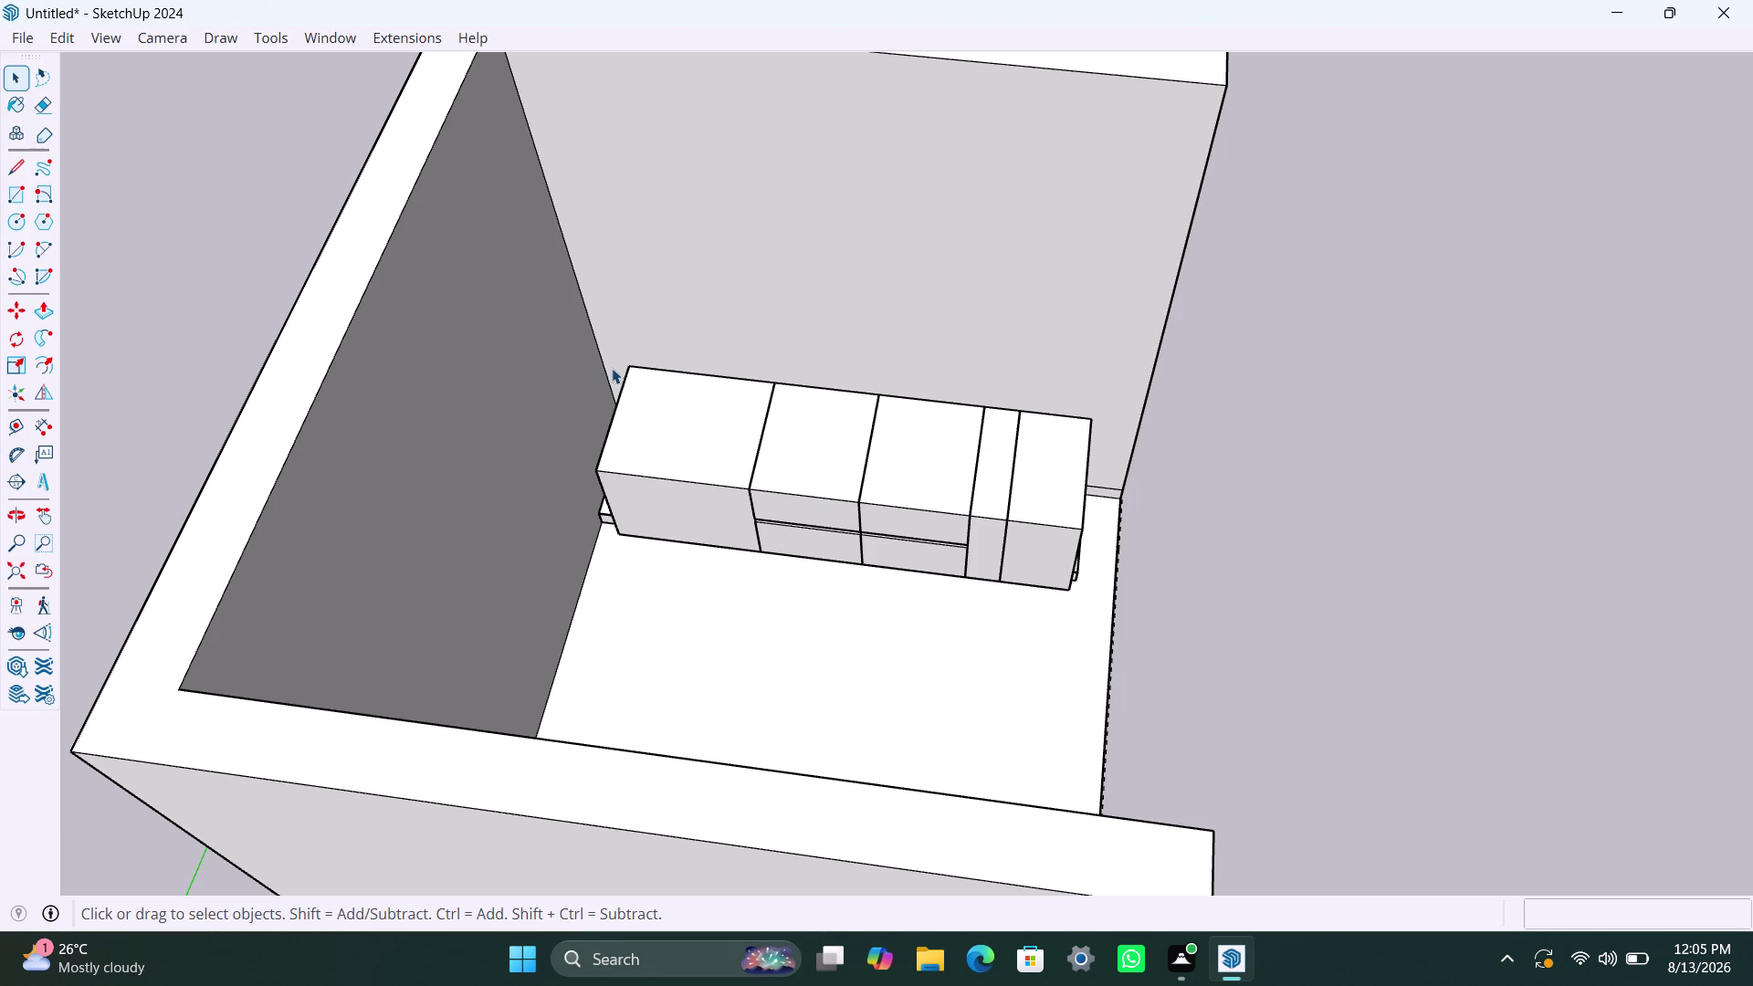
Start a rectangle at the cabinets' back-left corner, then cancel it.
key(r)
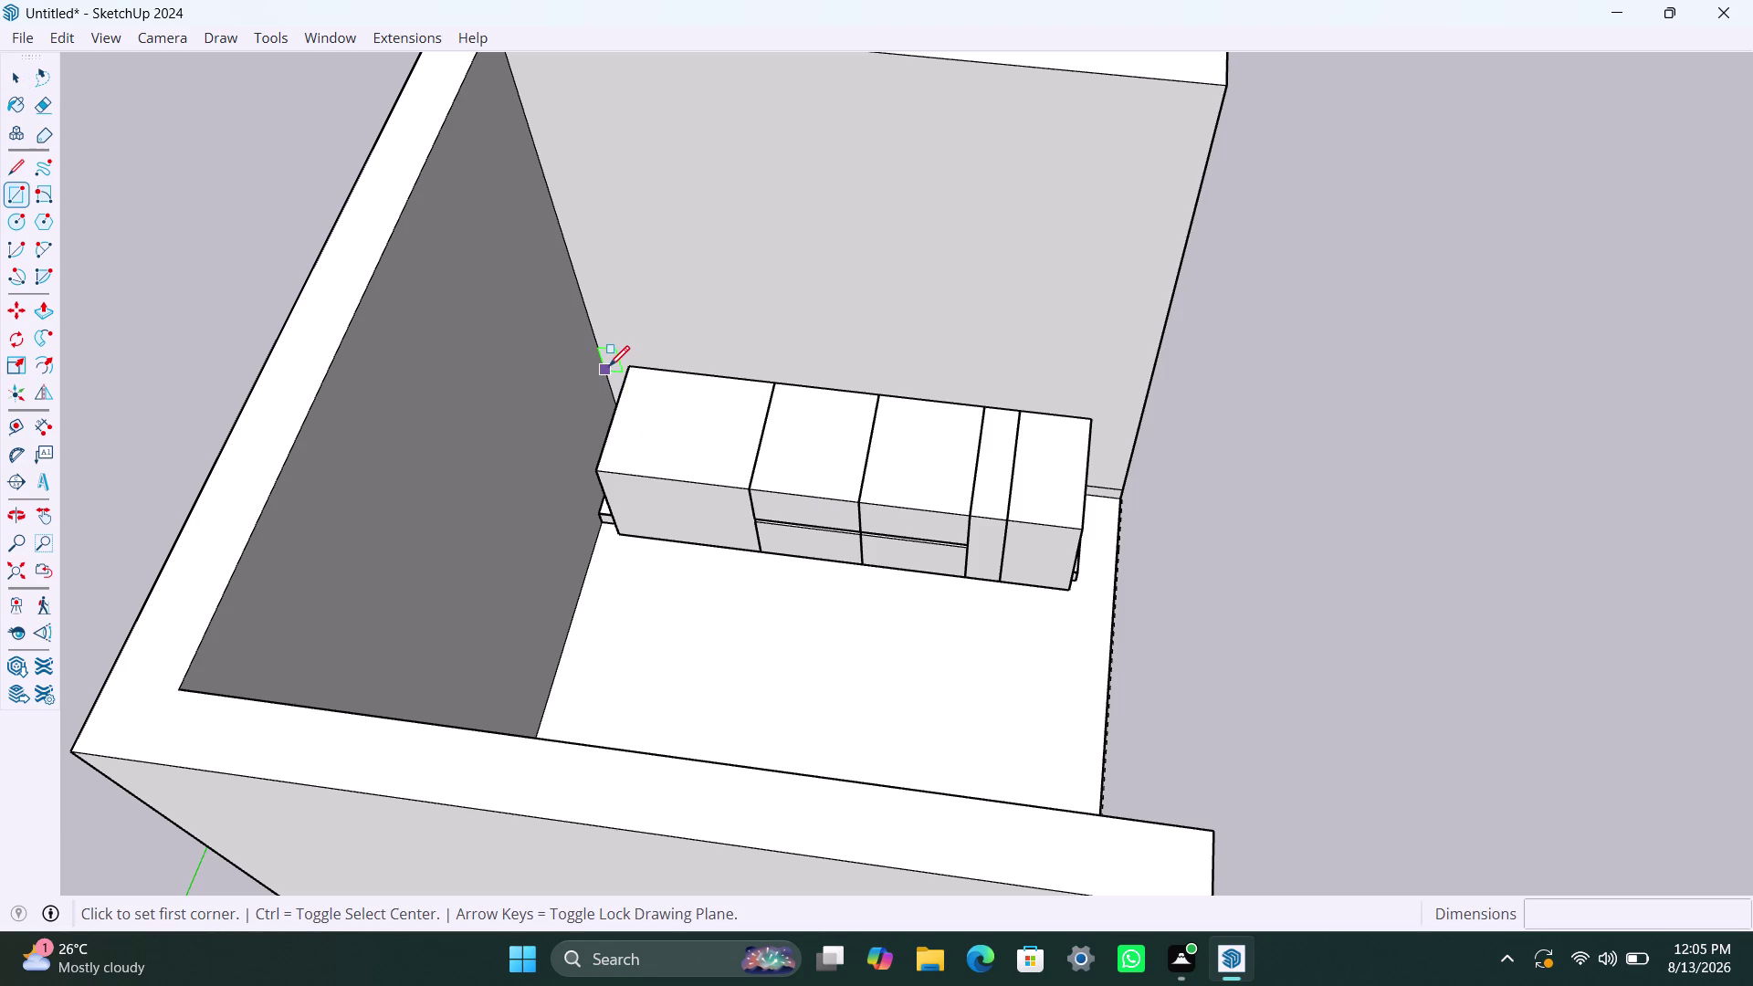
click(600, 366)
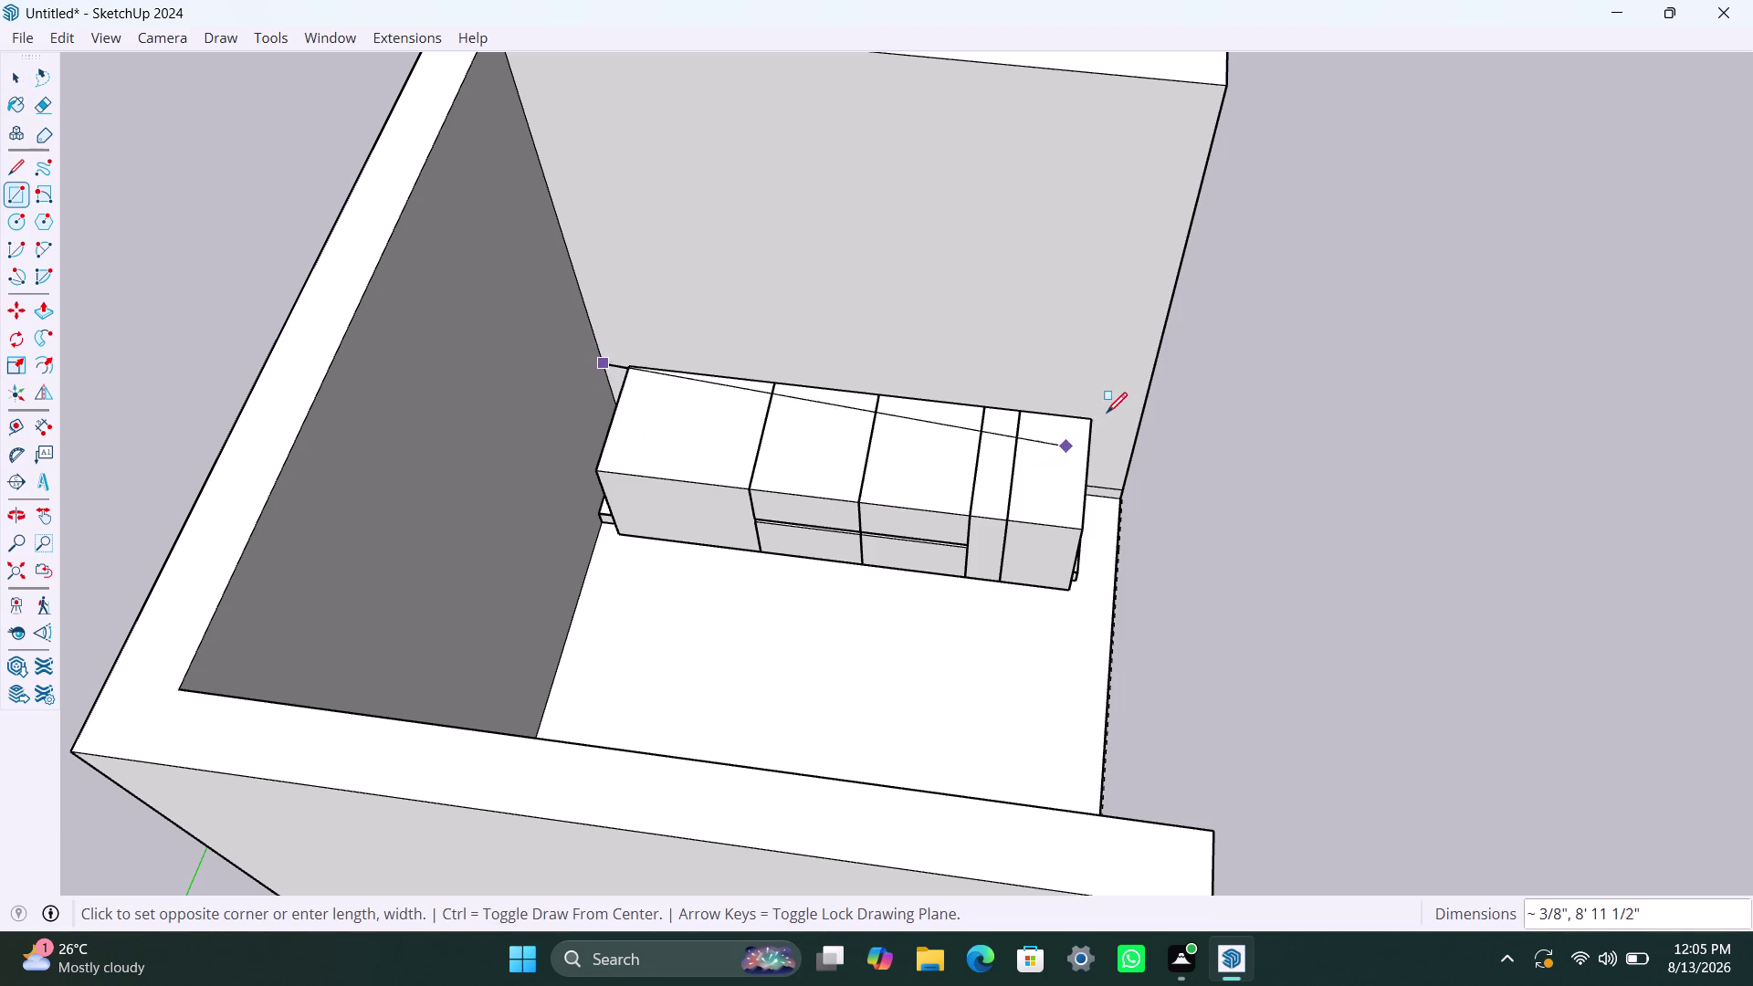
key(r)
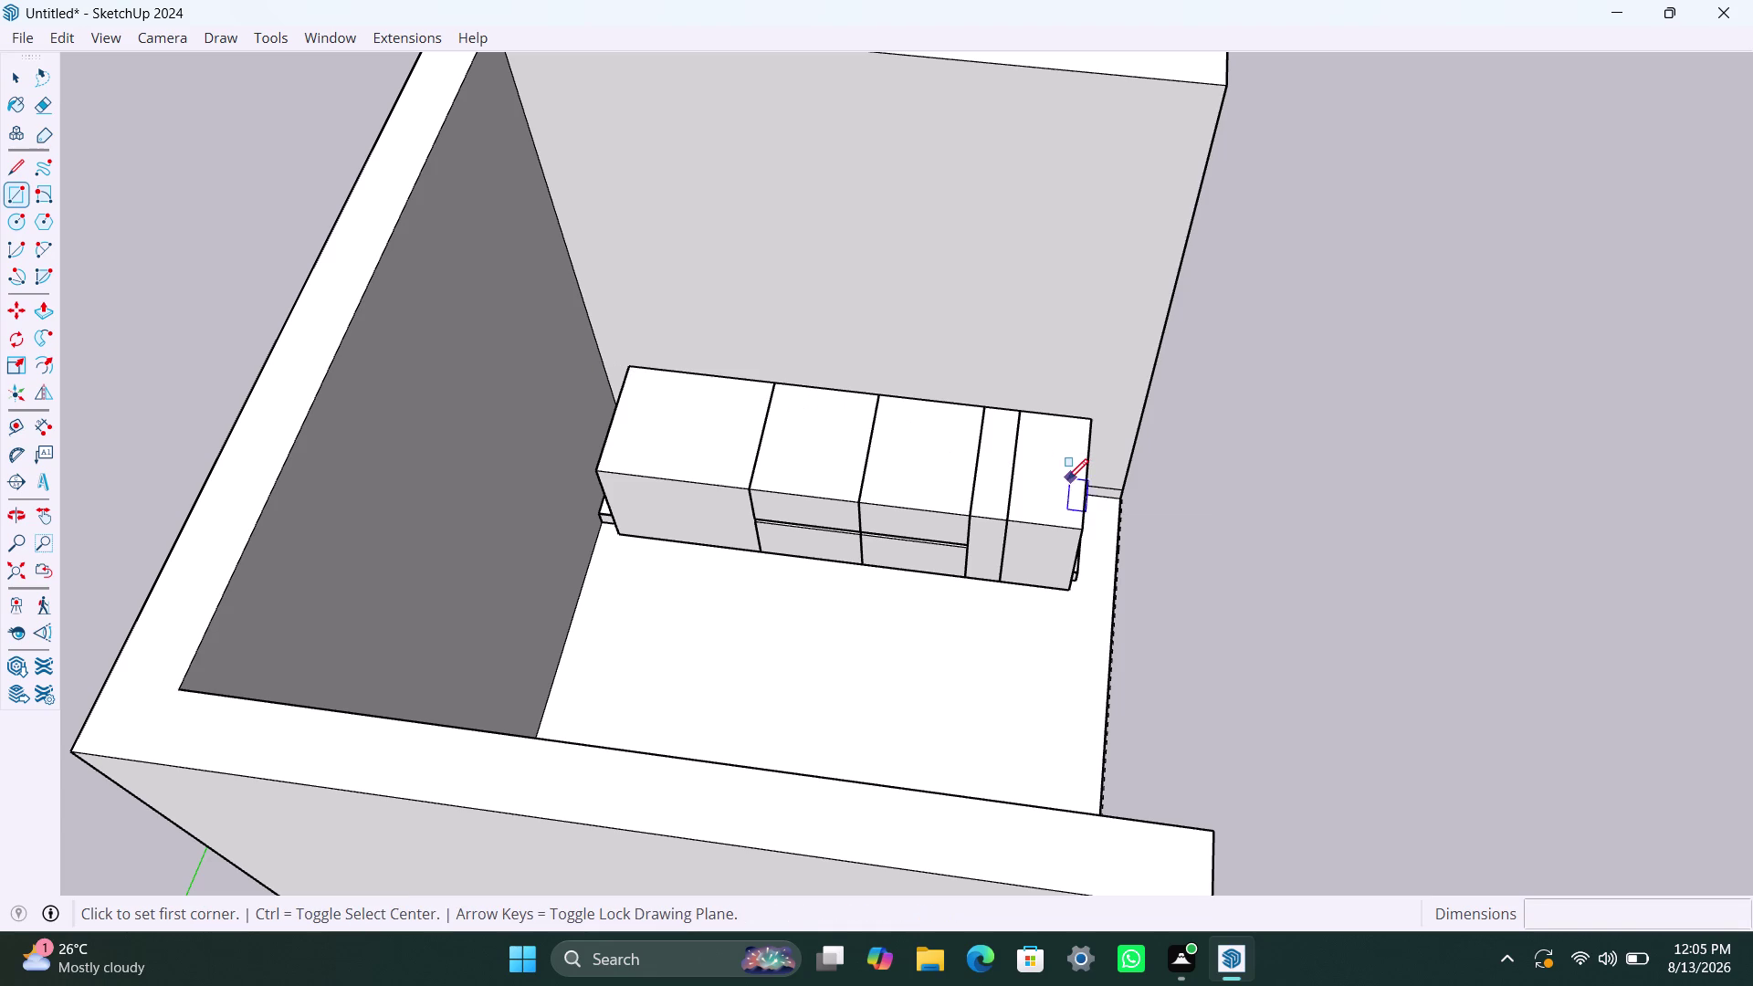
key(Down)
click(610, 370)
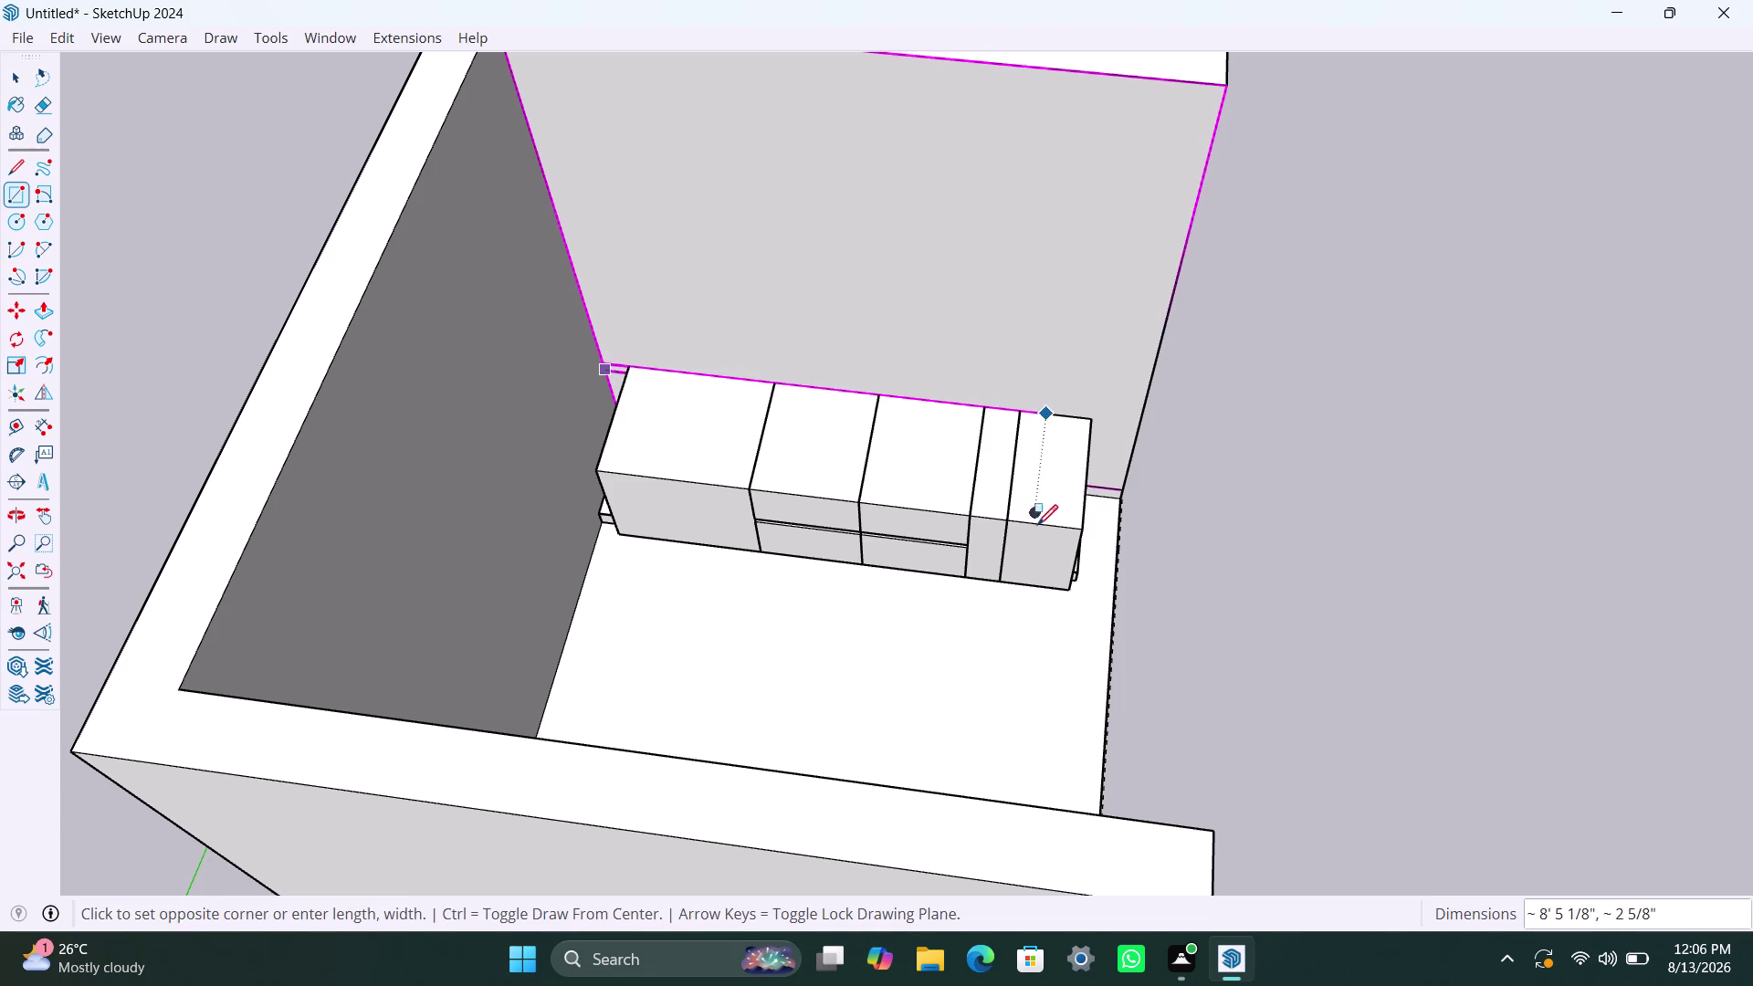
key(Down)
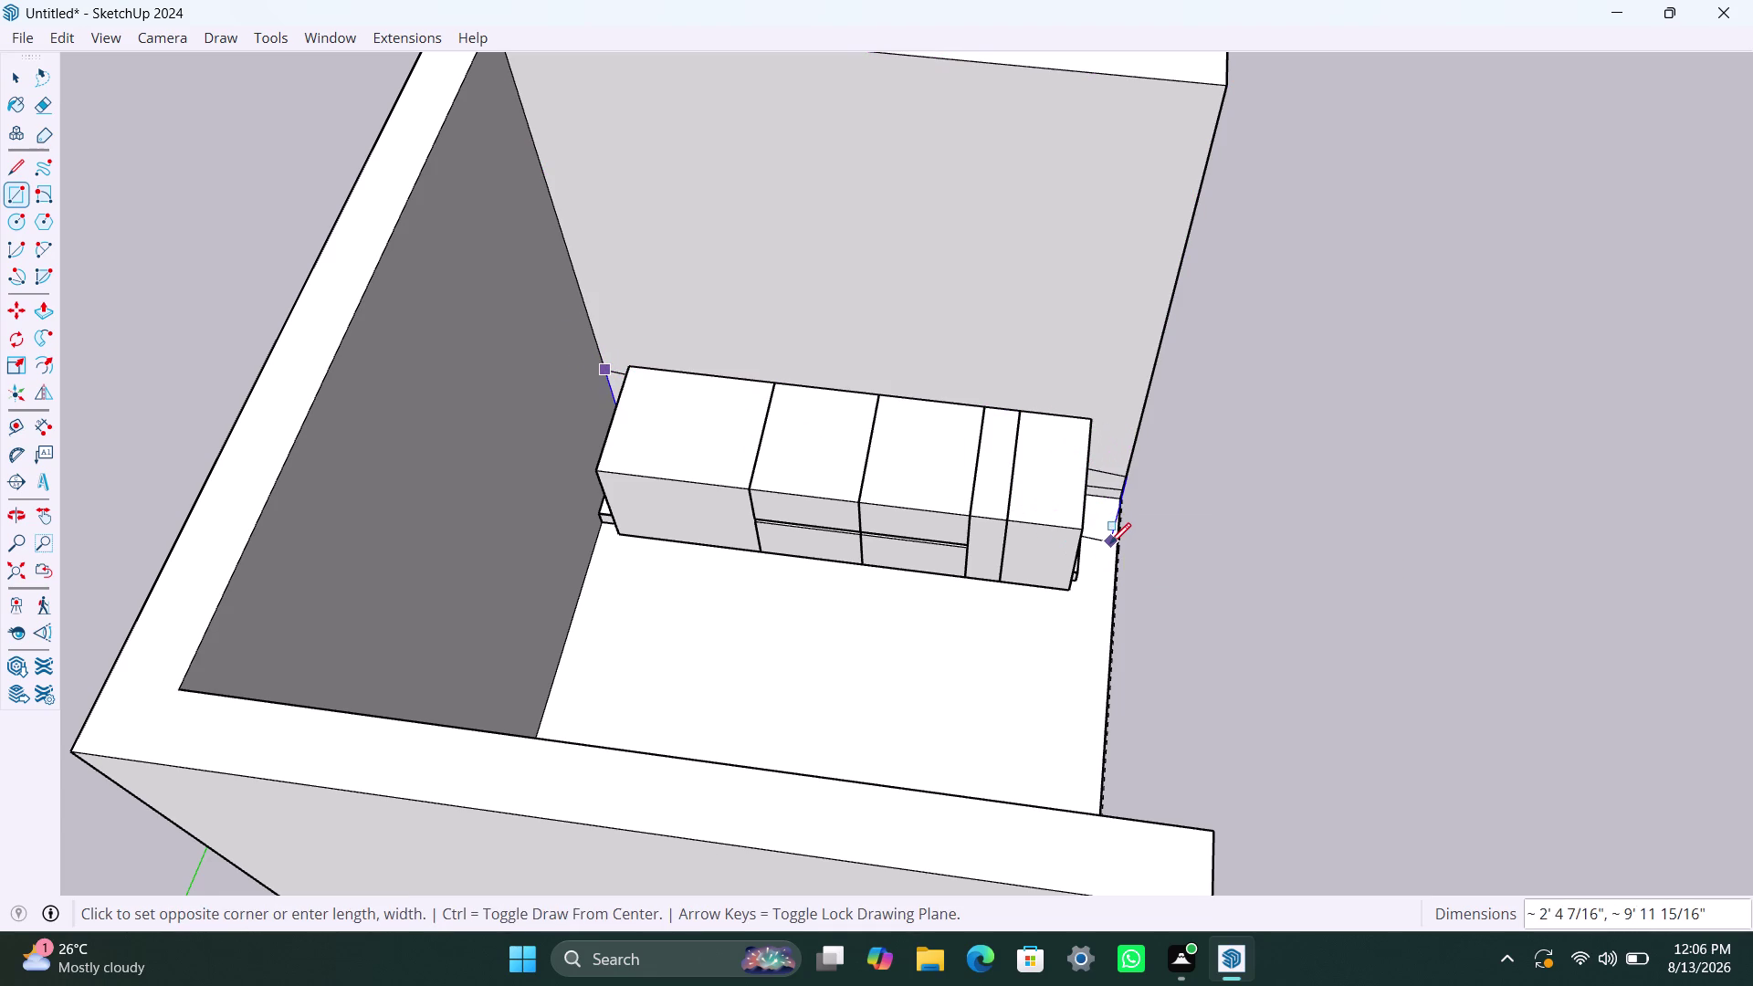
key(Down)
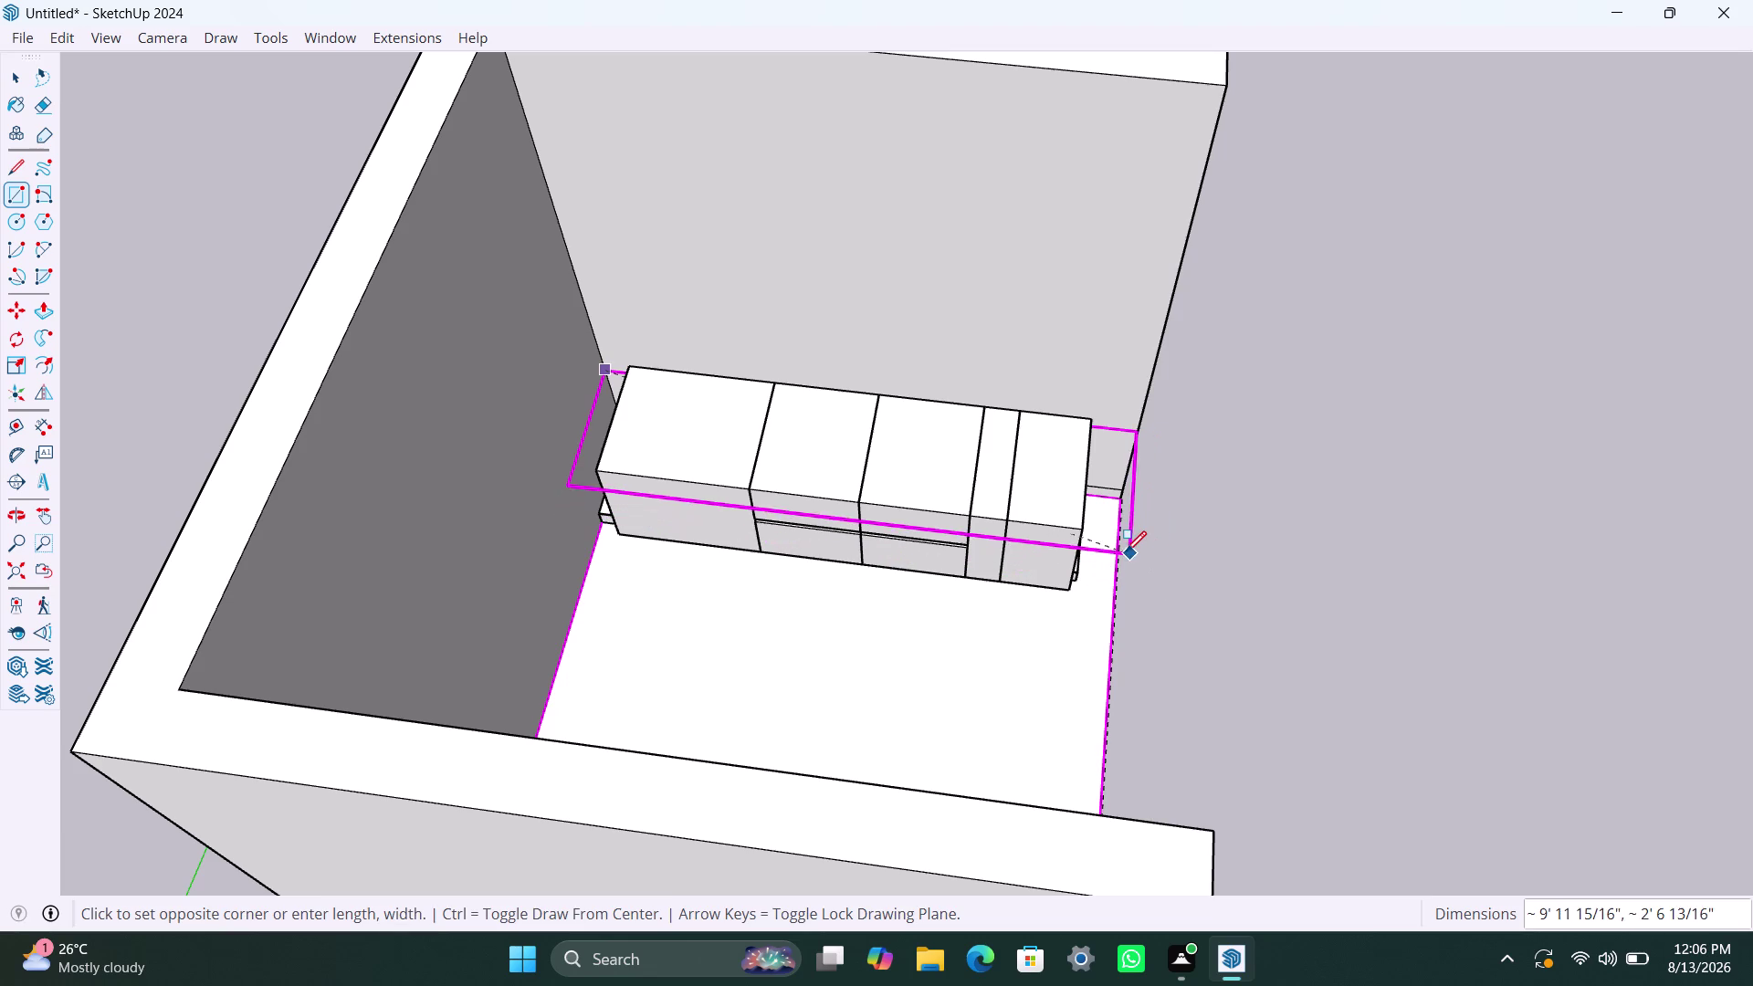
key(Escape)
Zoom in and retry the rectangle near the wall corner, cancelling the misaligned start.
scroll(up, 3)
scroll(up, 3)
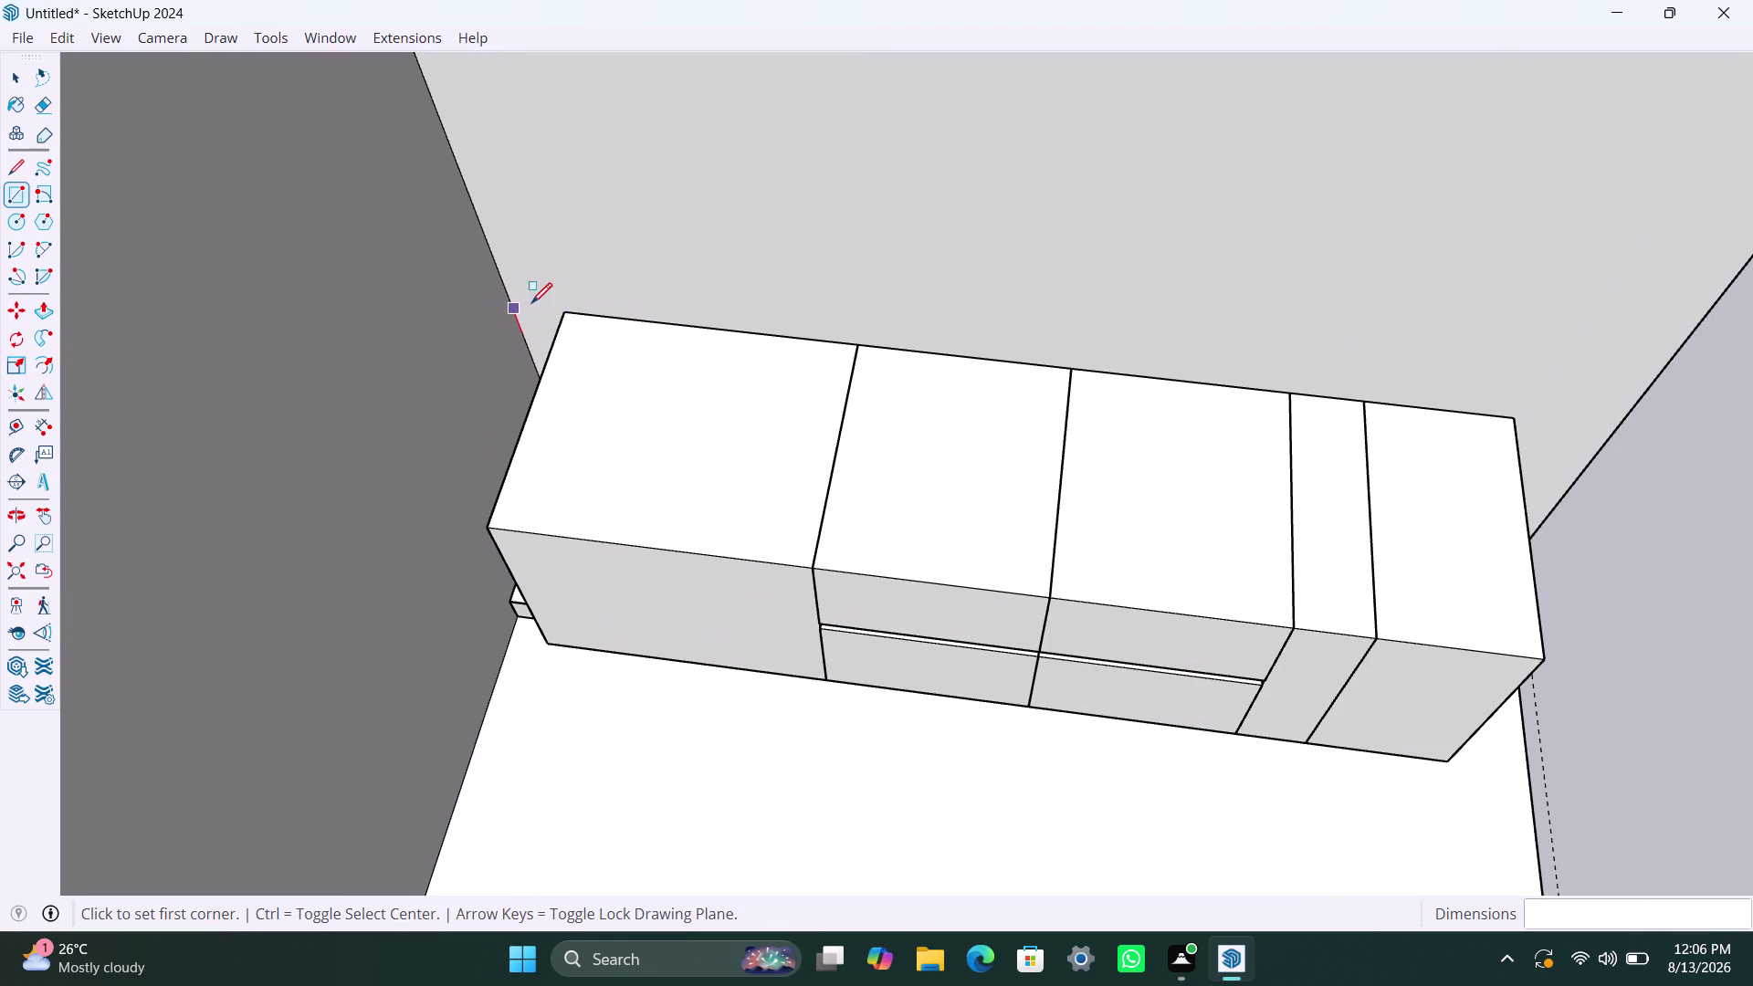
click(509, 302)
key(Down)
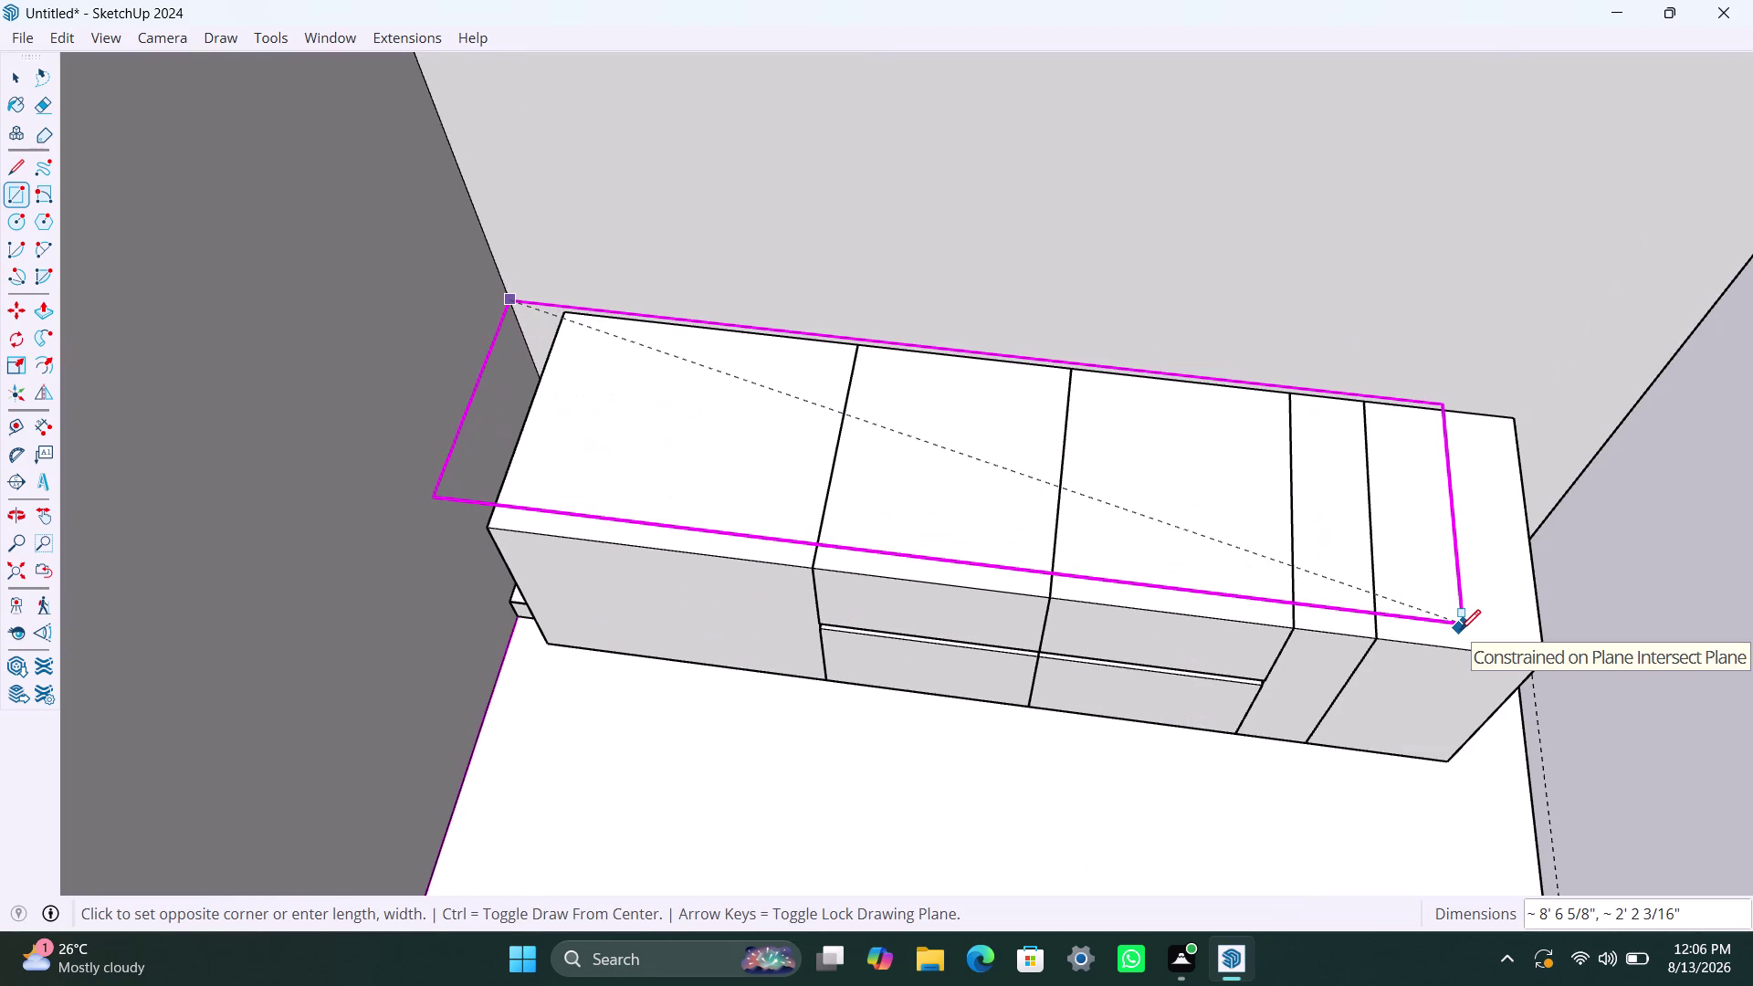
key(Escape)
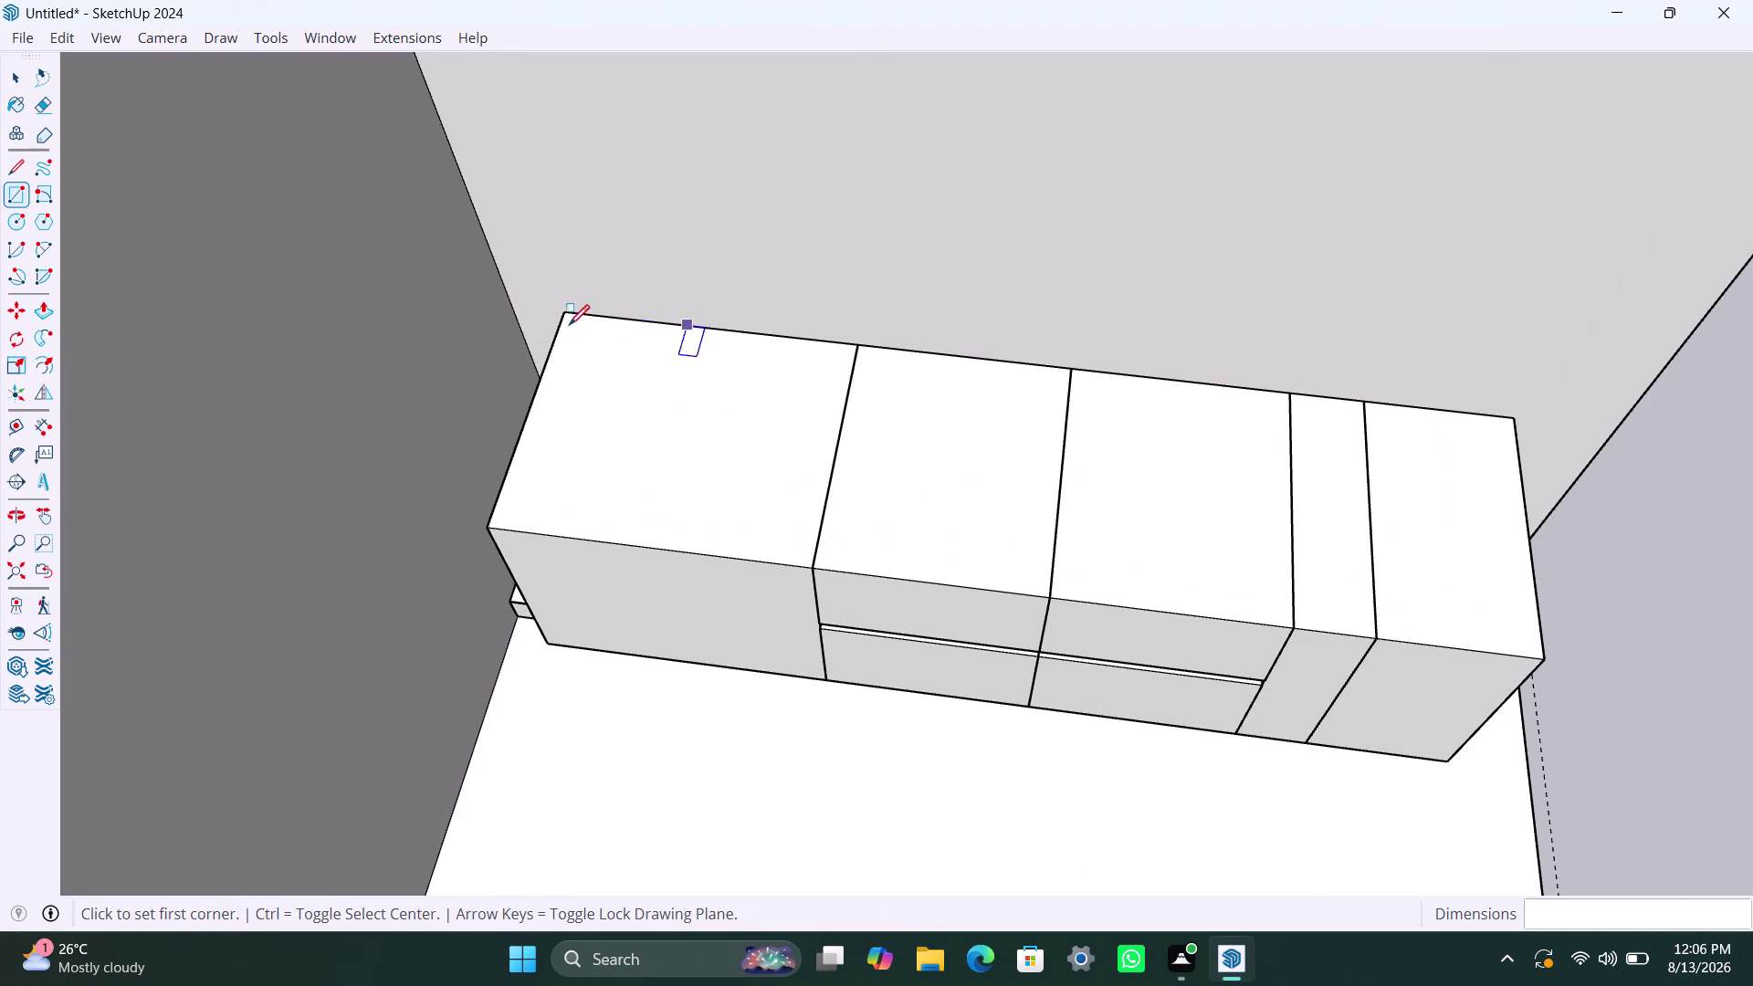
Draw the top rectangle from the back-left to the front-right corner and select the face.
click(568, 314)
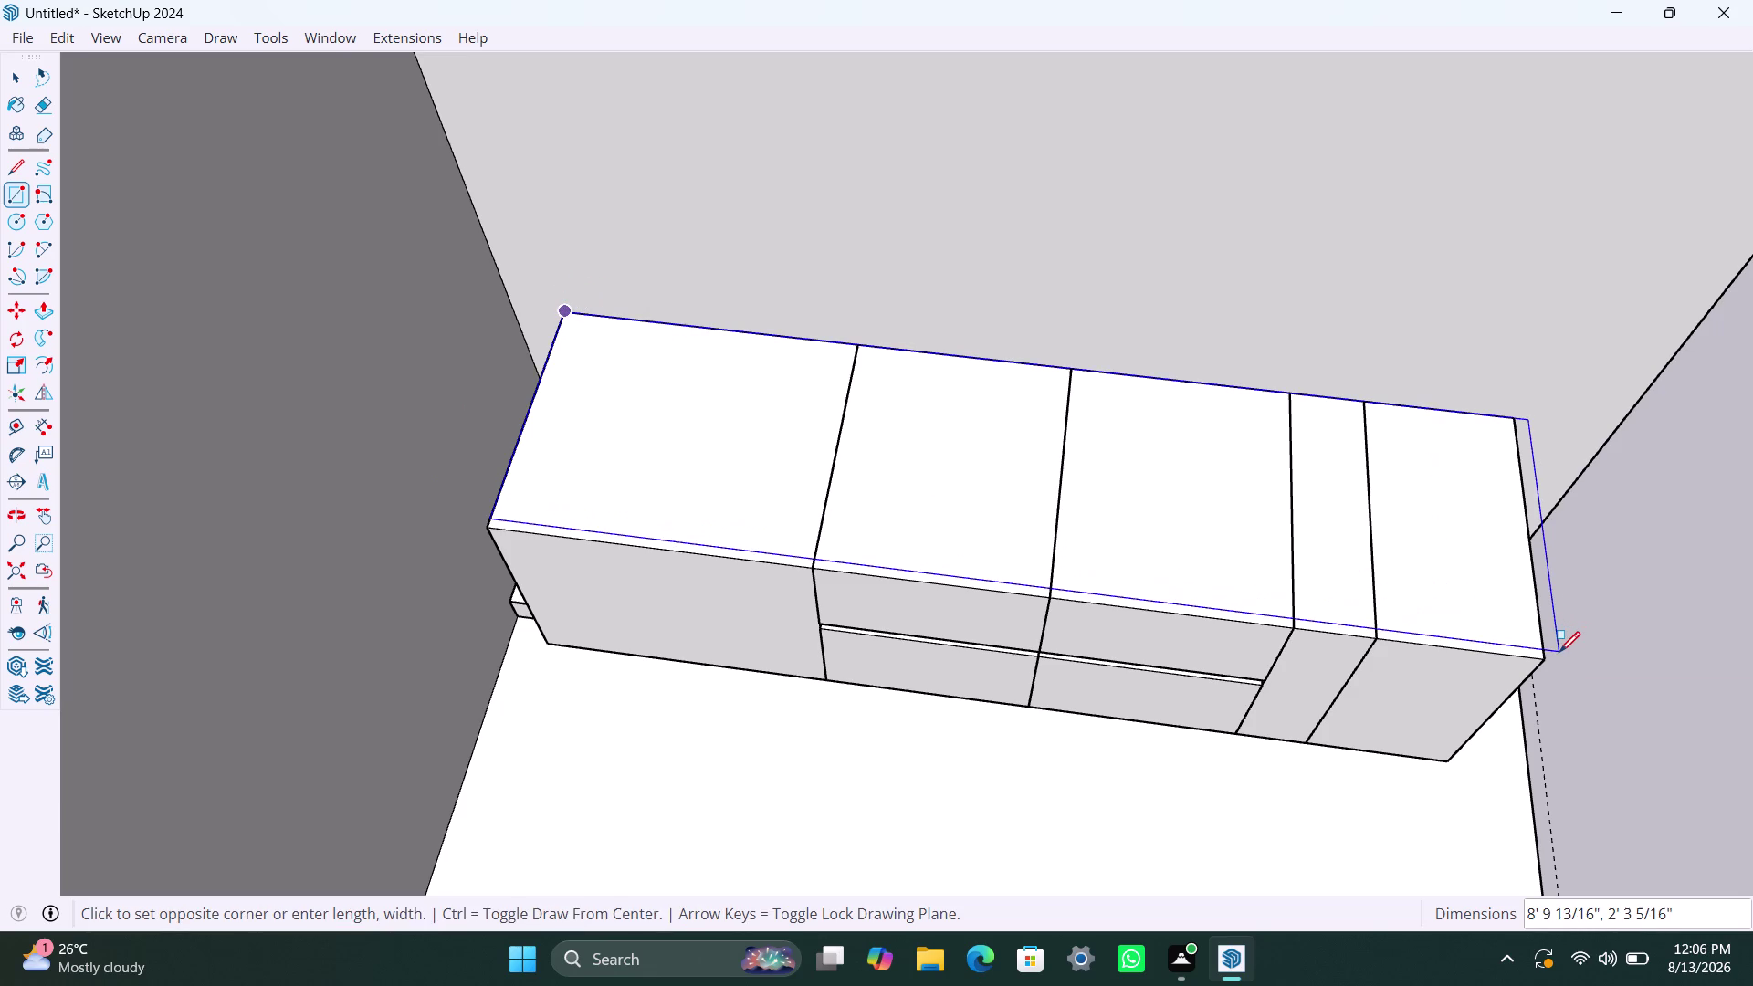
key(Down)
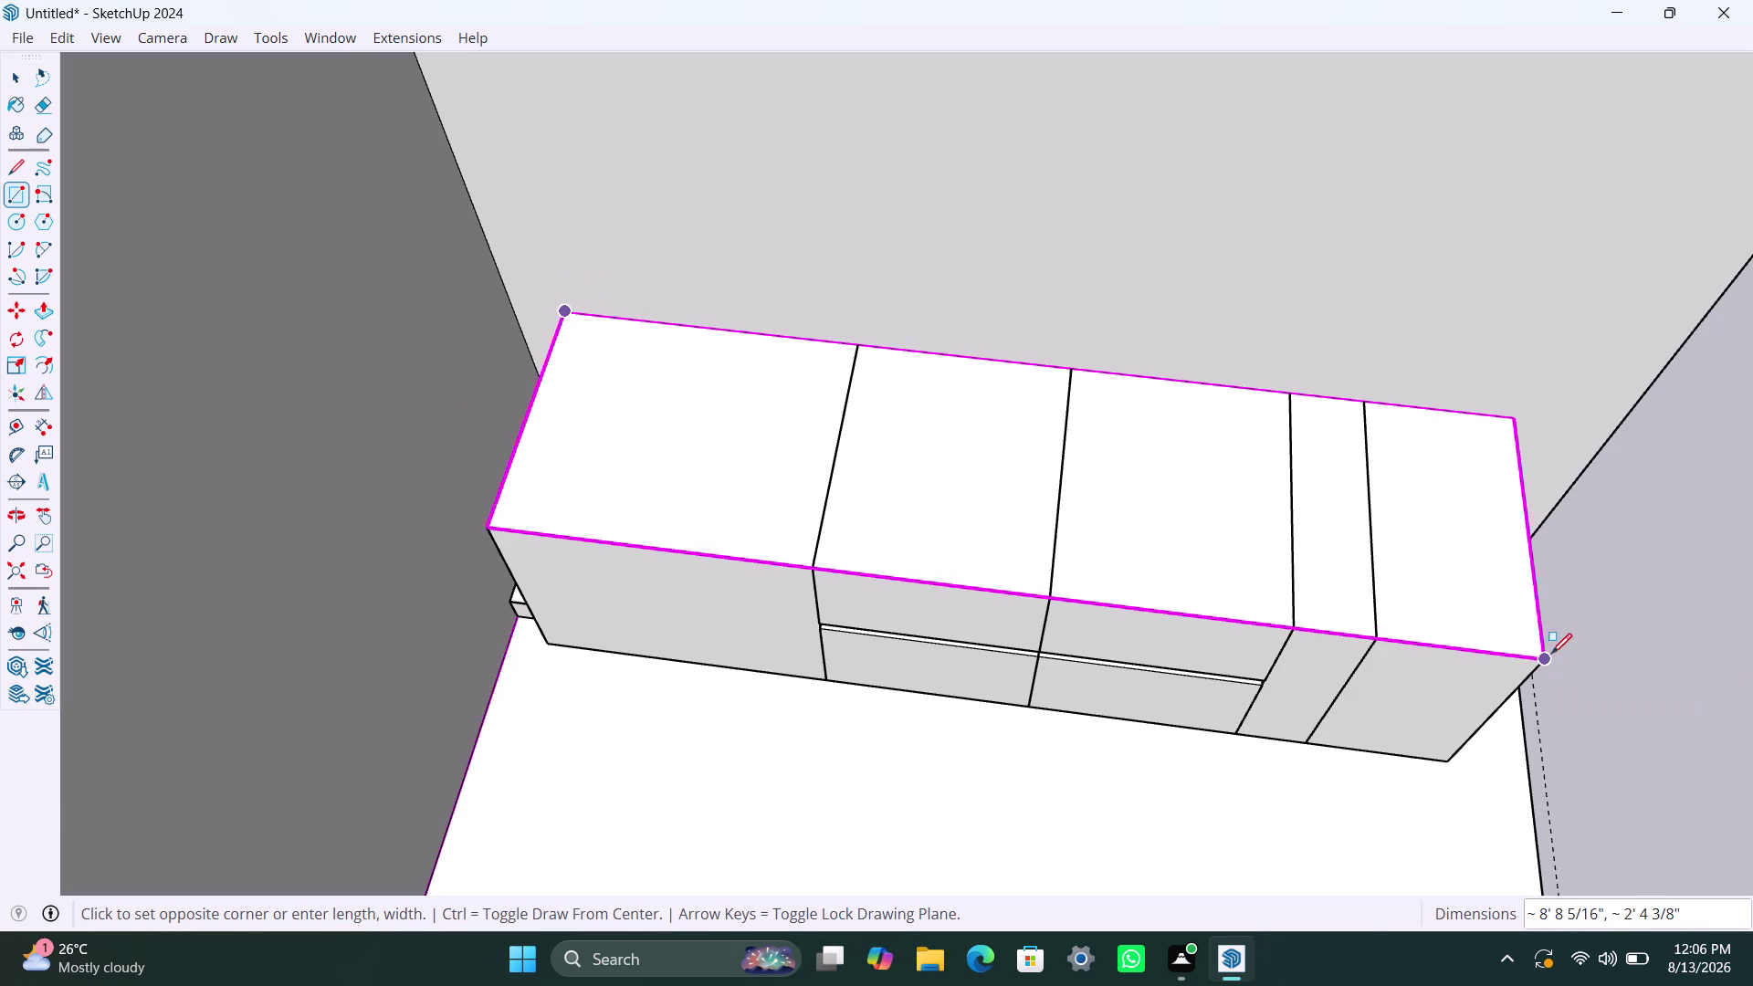
click(1578, 644)
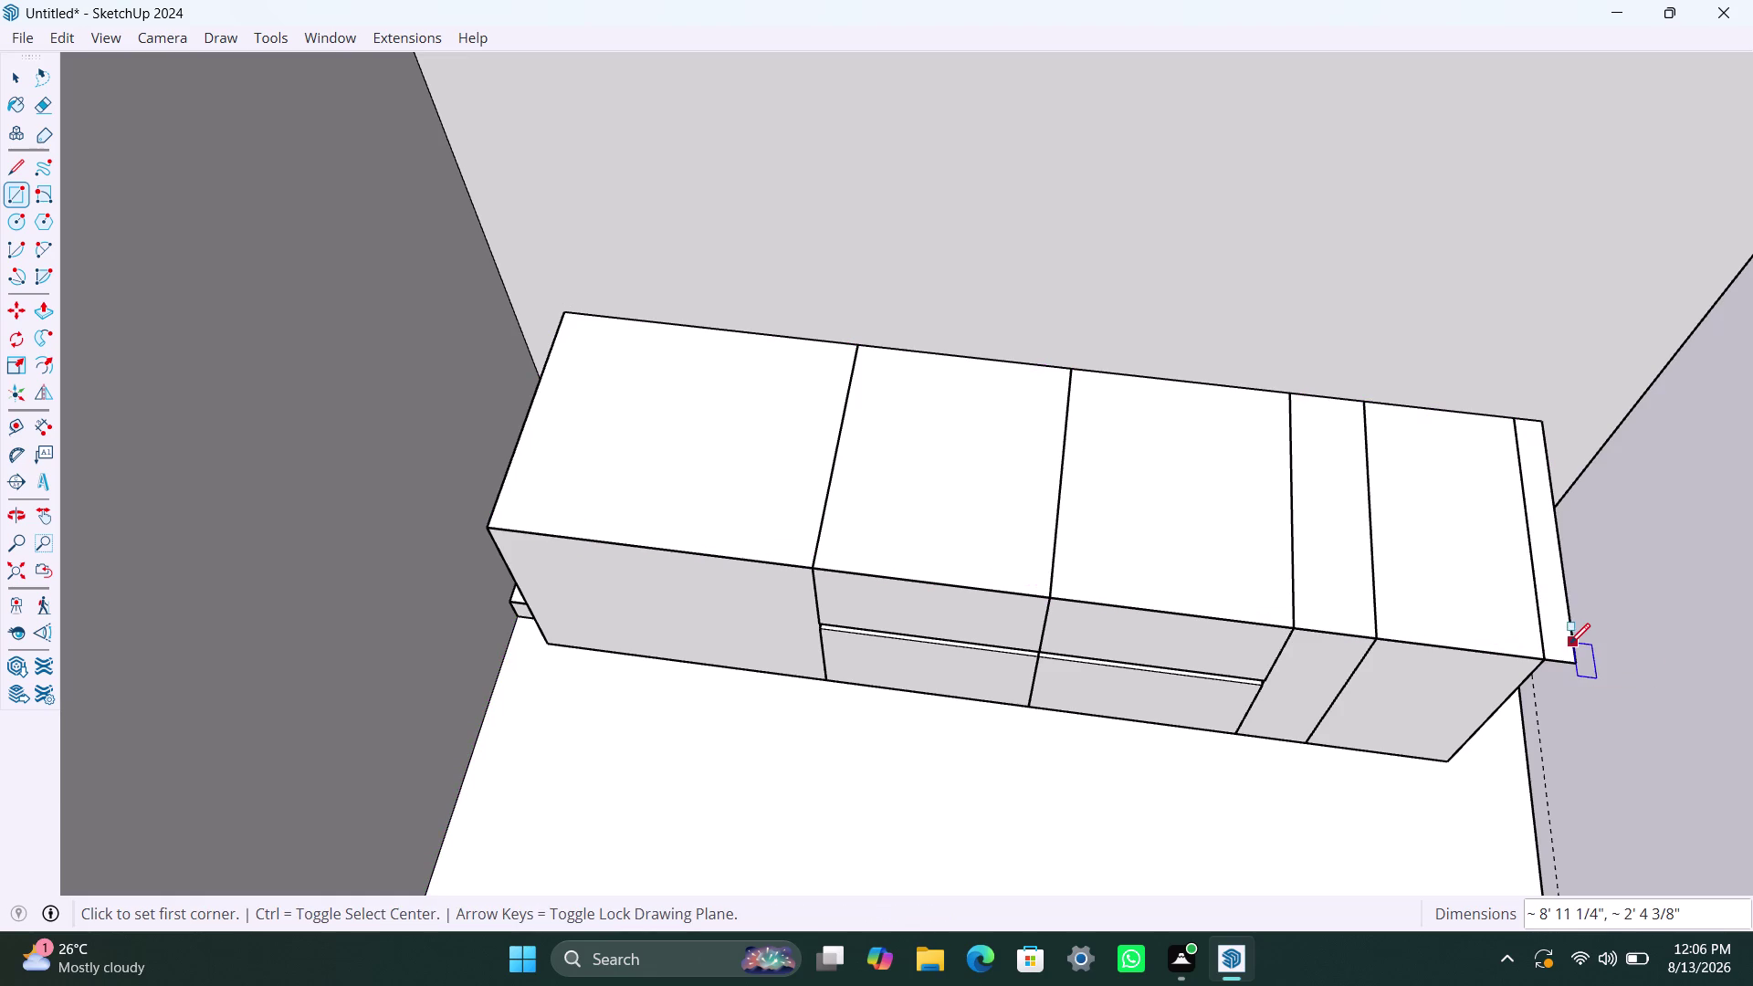
key(space)
click(1099, 497)
click(1099, 497)
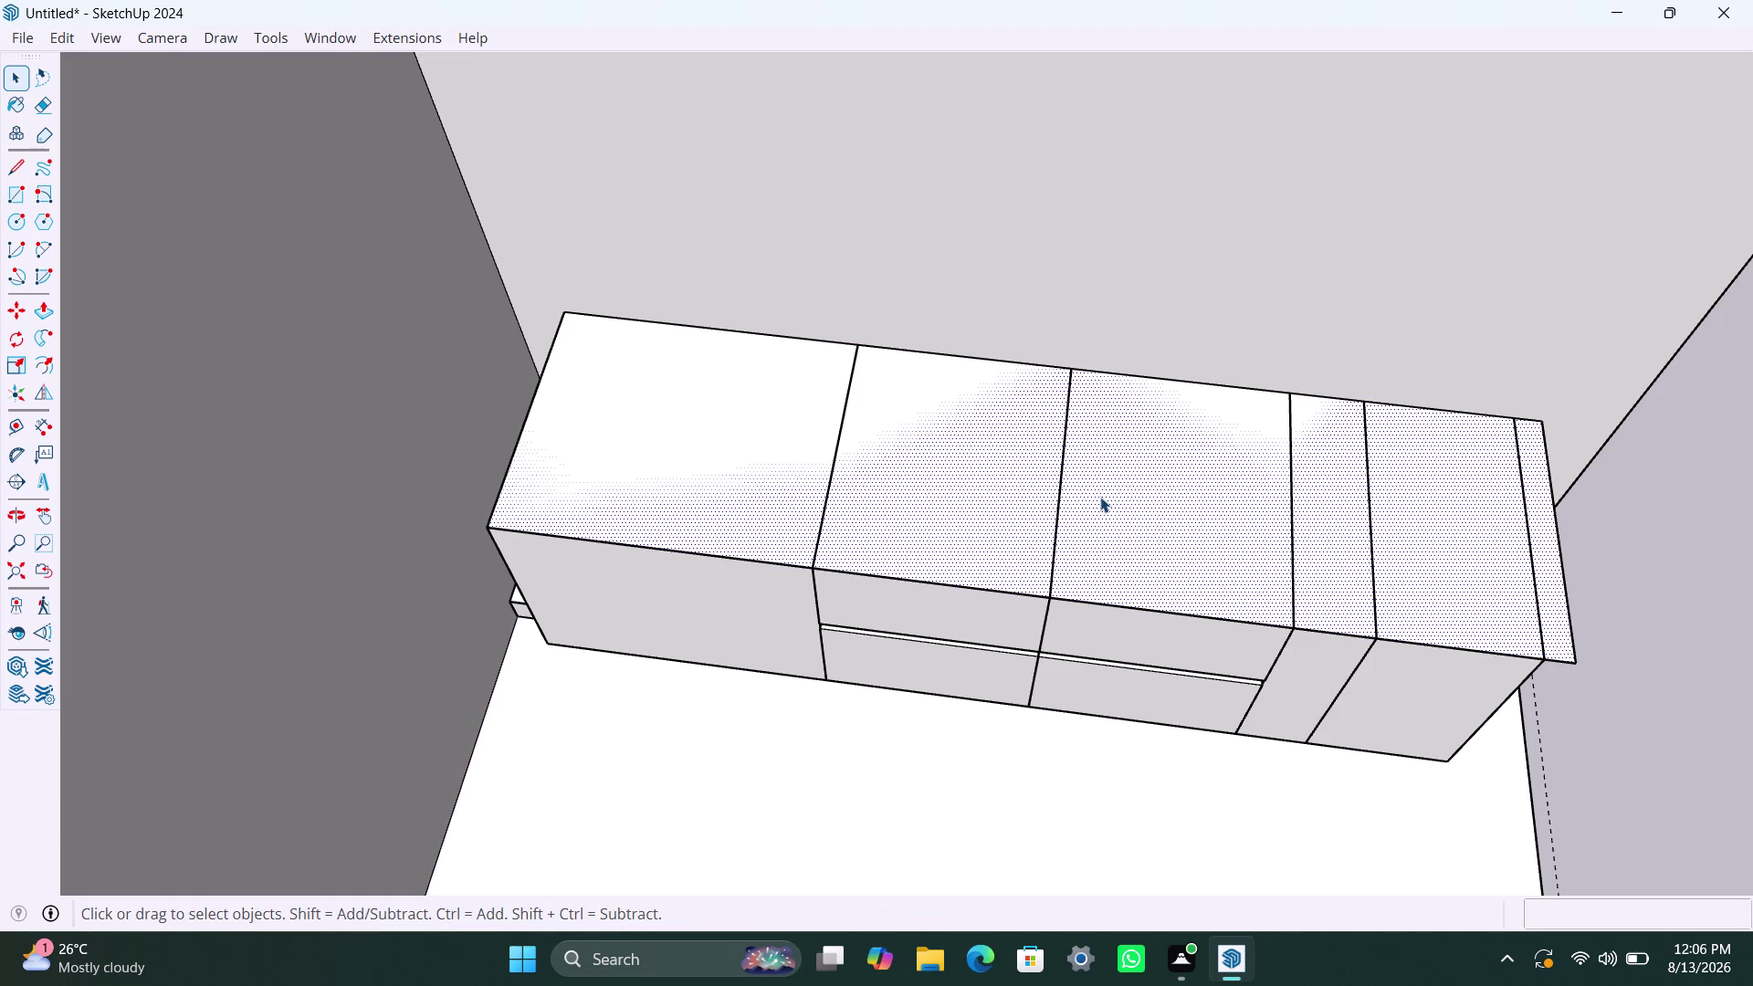
Group the top face with its edges, then open the group to edit it.
triple_click(1102, 497)
click(1105, 497)
right_click(1105, 496)
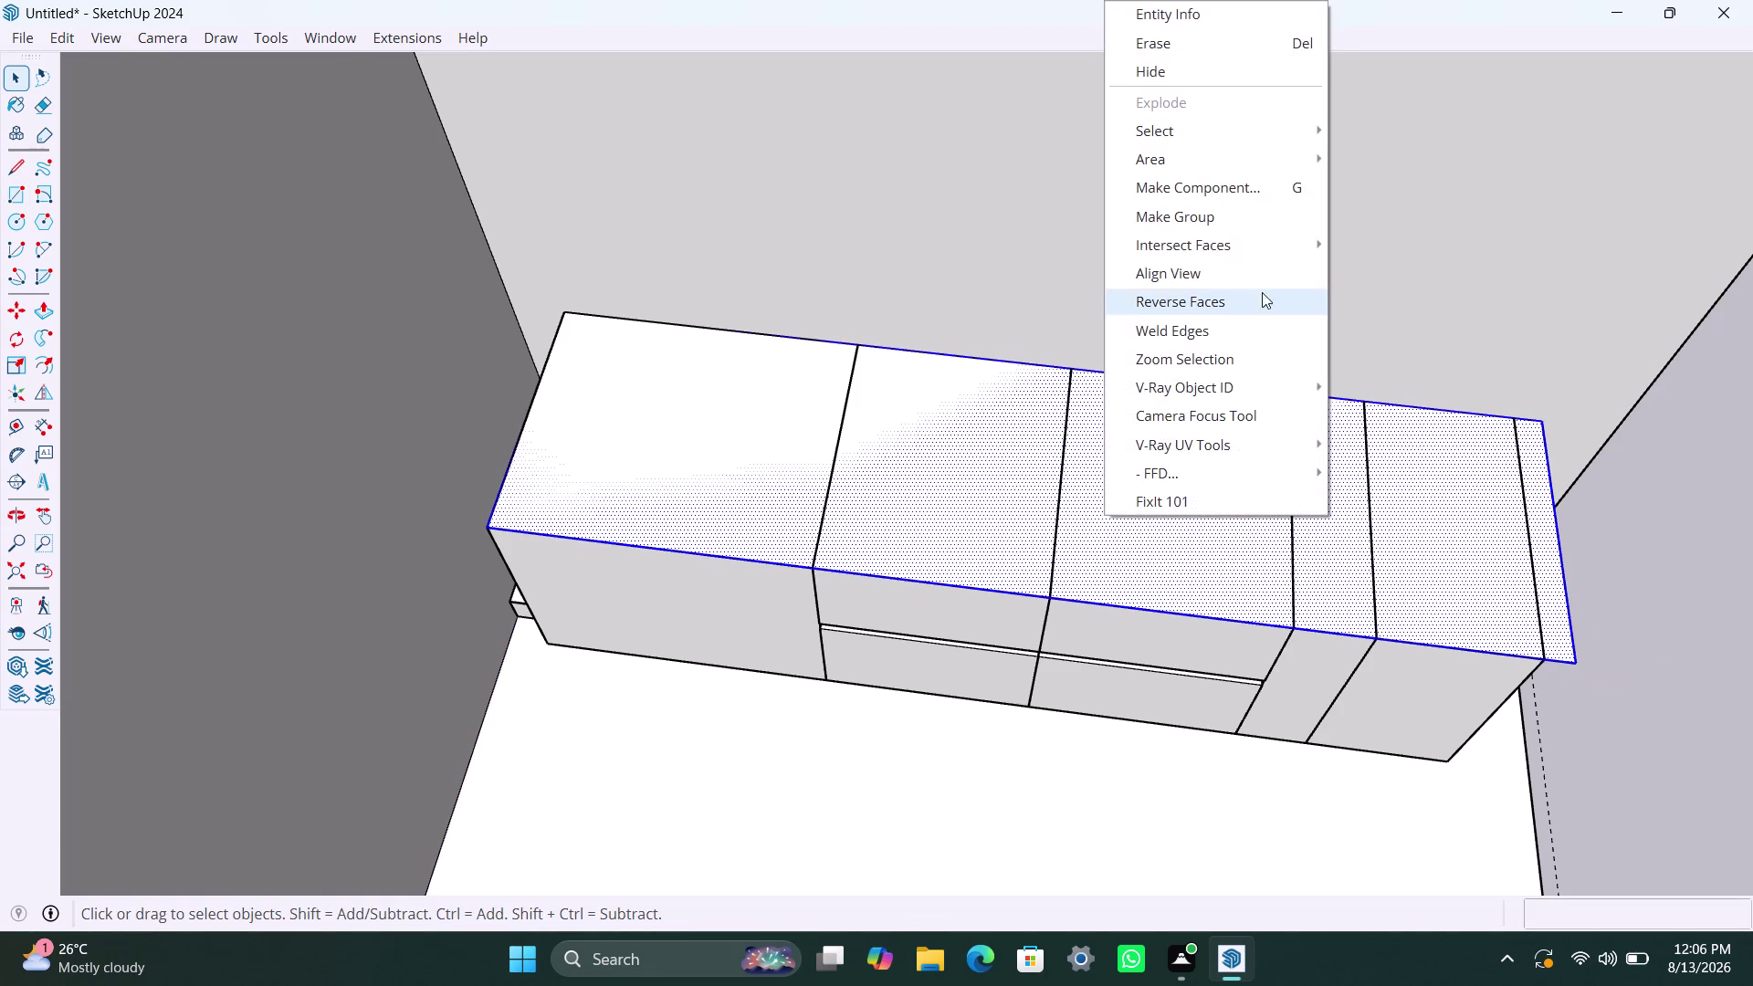
click(1253, 225)
double_click(1202, 470)
click(1202, 470)
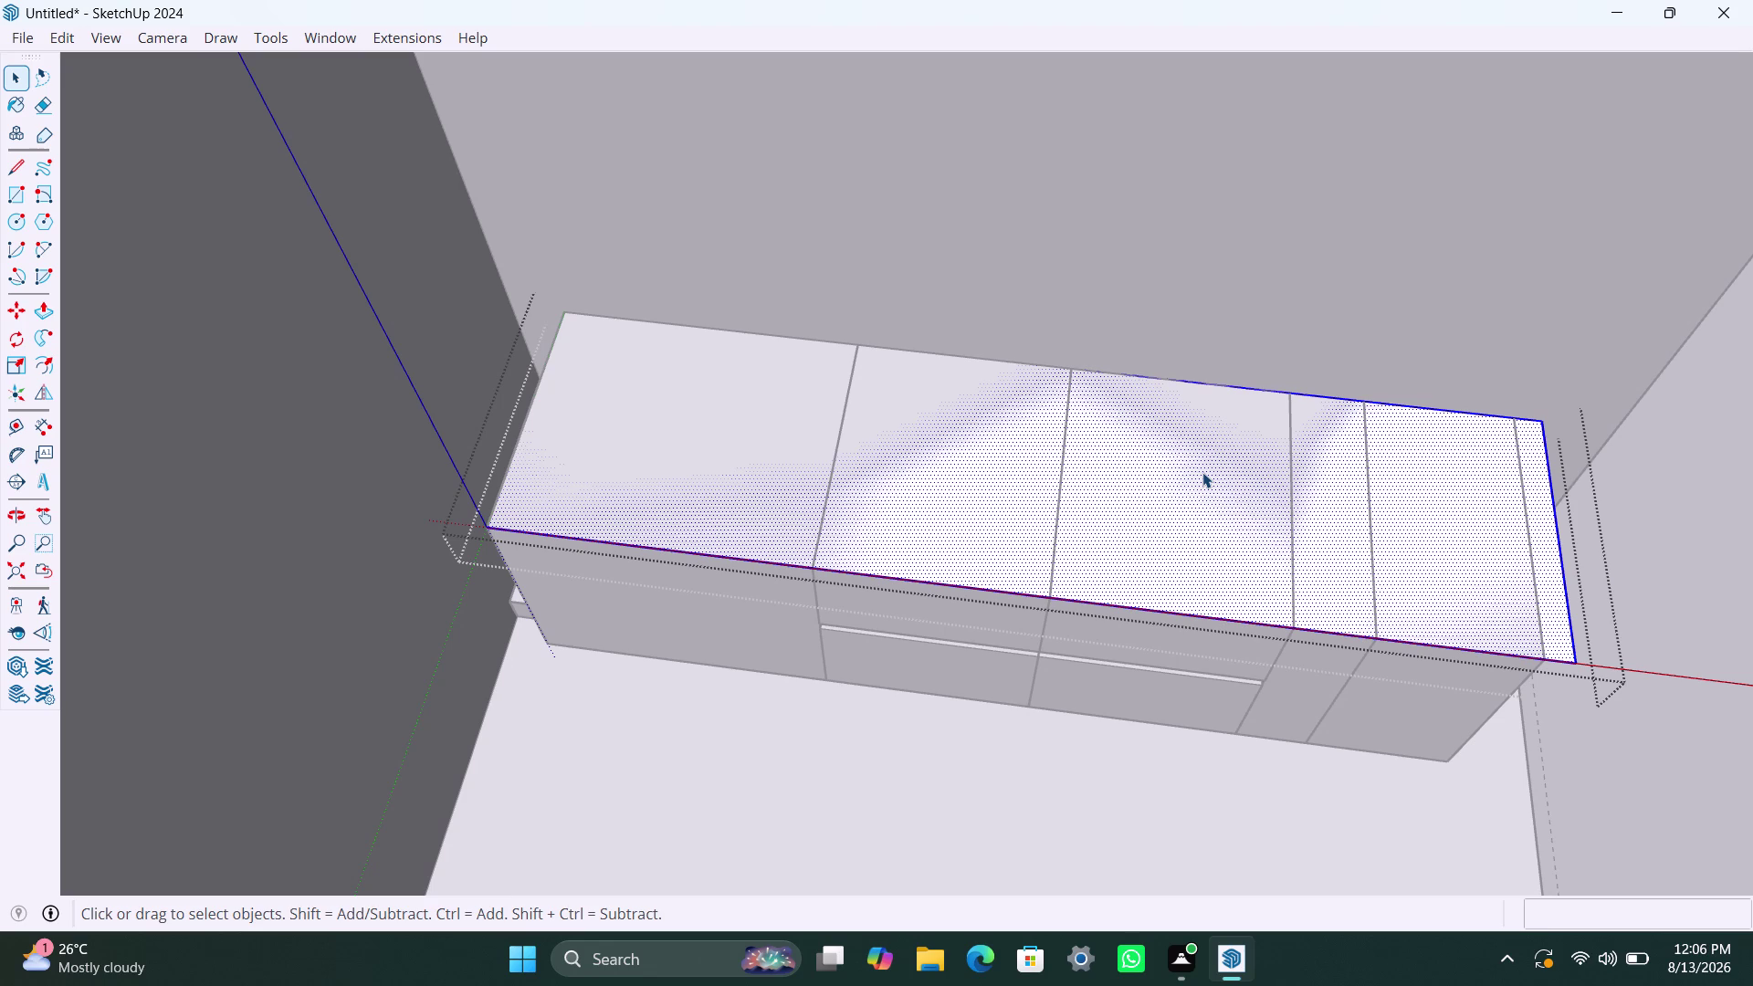
Push/Pull the face up 70mm into a countertop slab and close the group.
text(70mm)
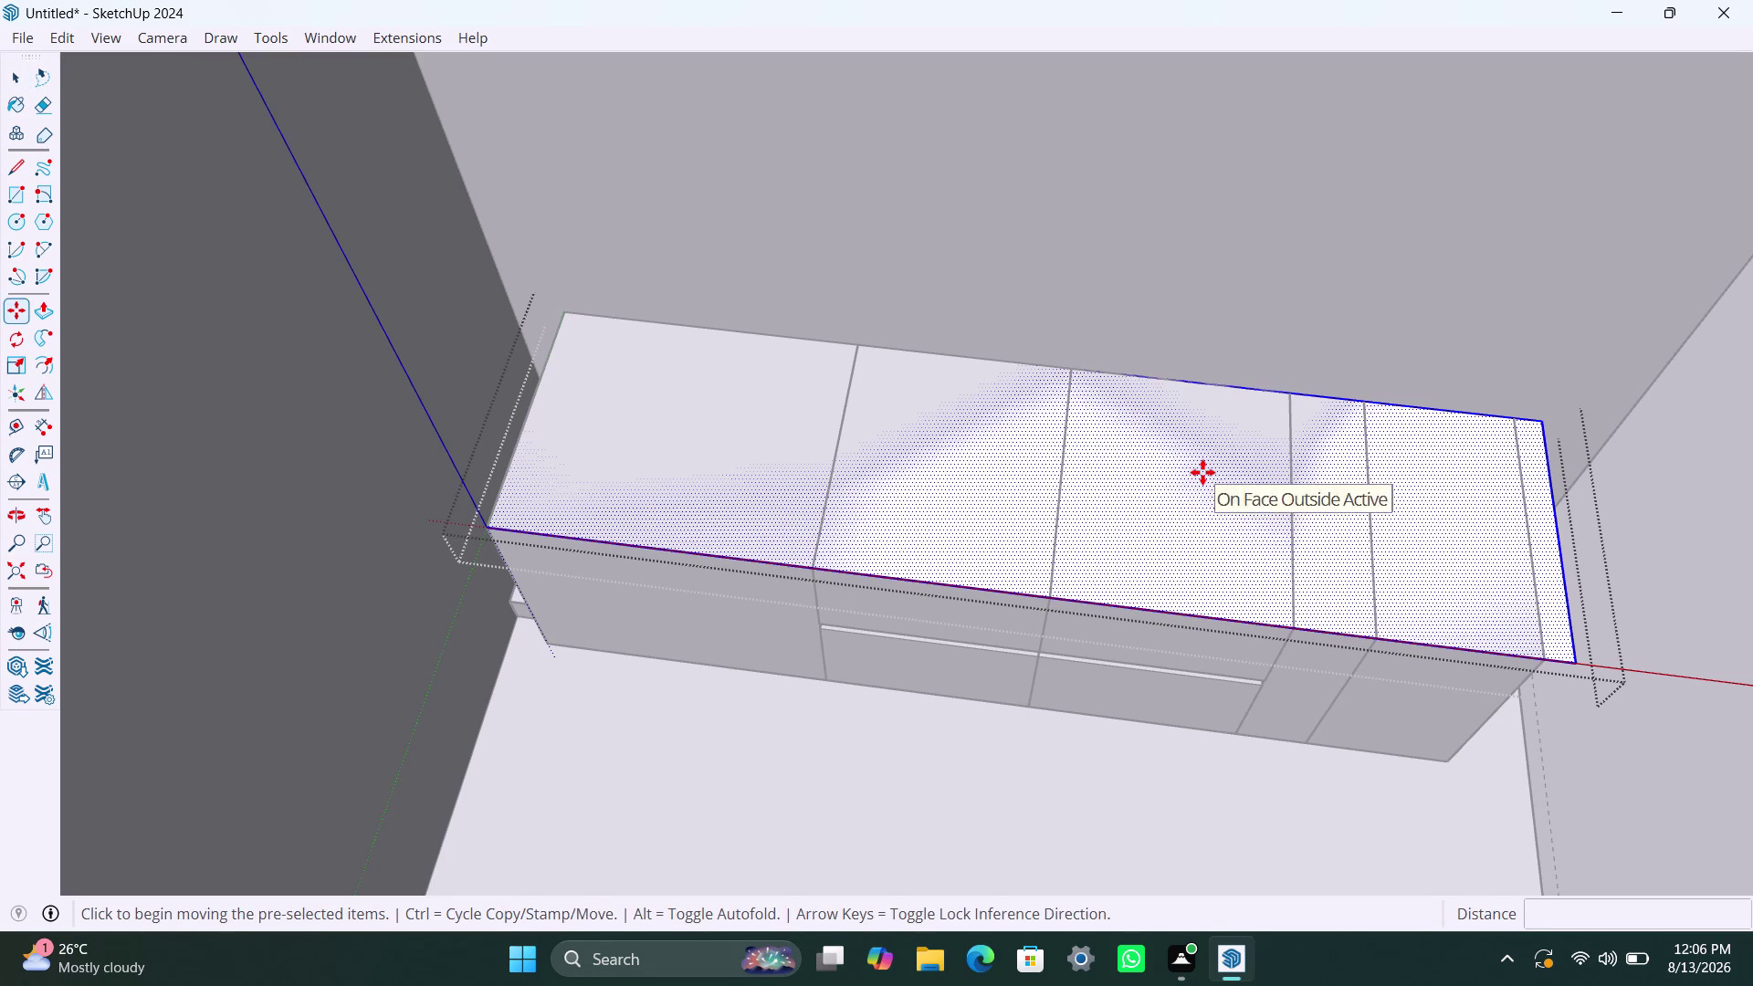
key(Return)
key(p)
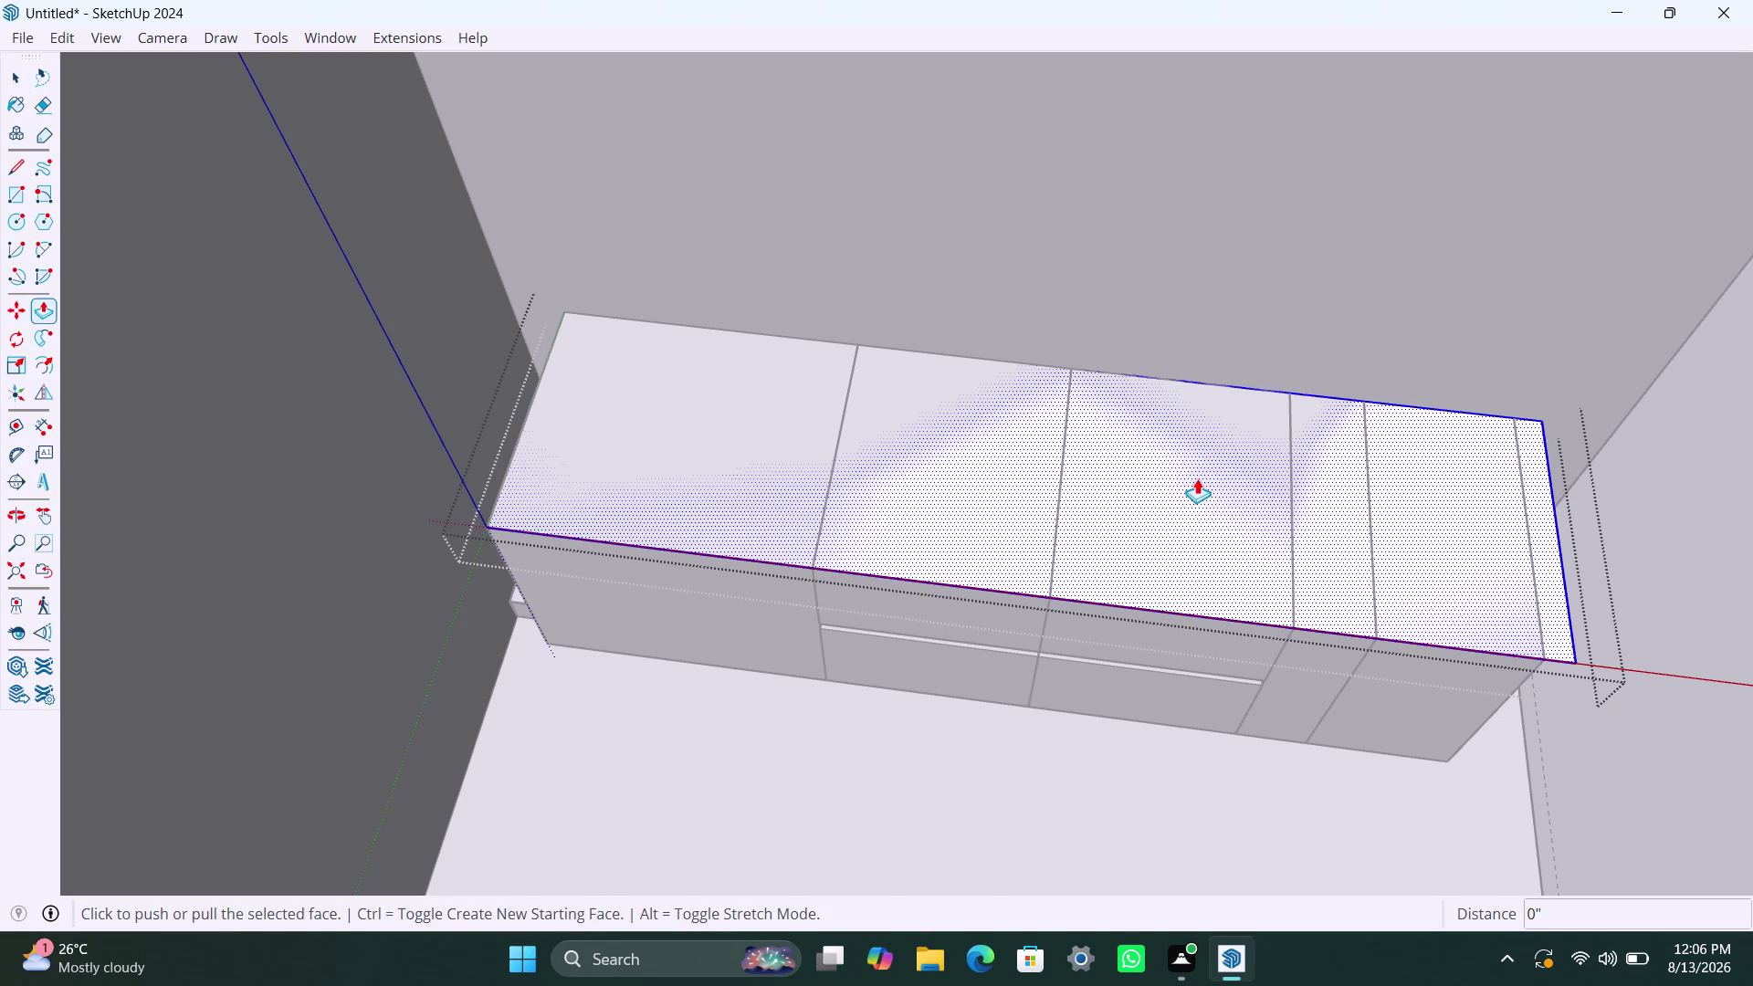
click(1197, 478)
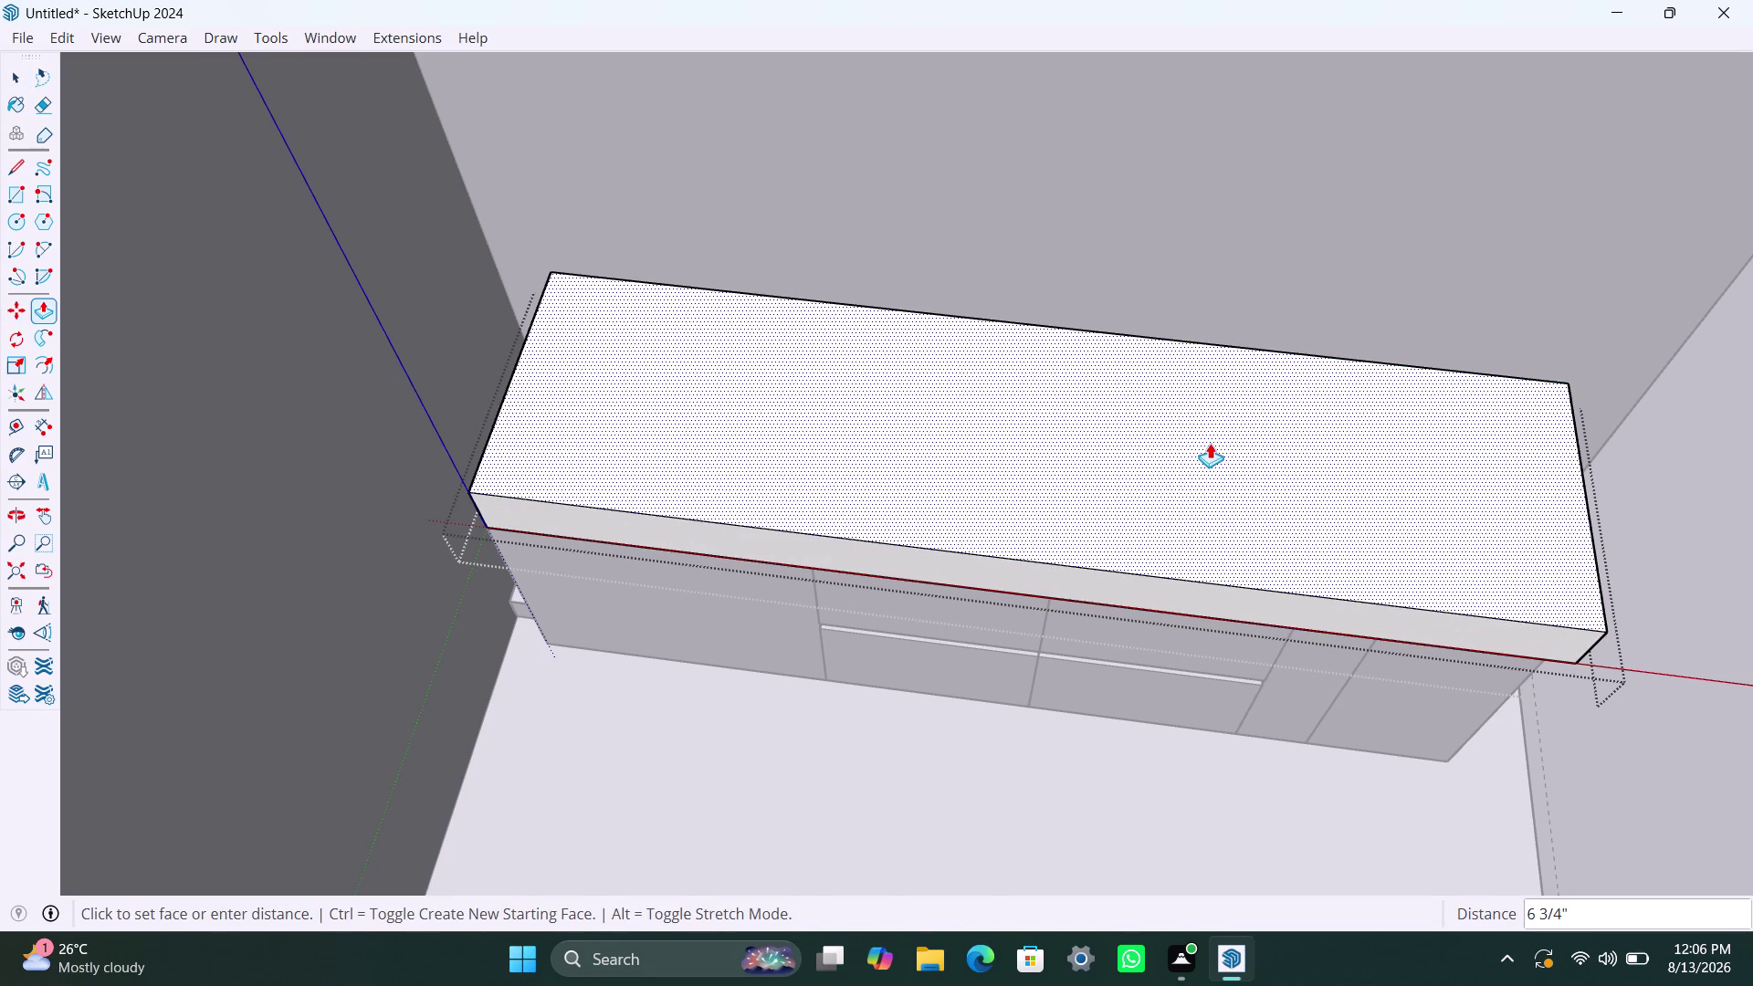
text(70mm)
key(Return)
key(space)
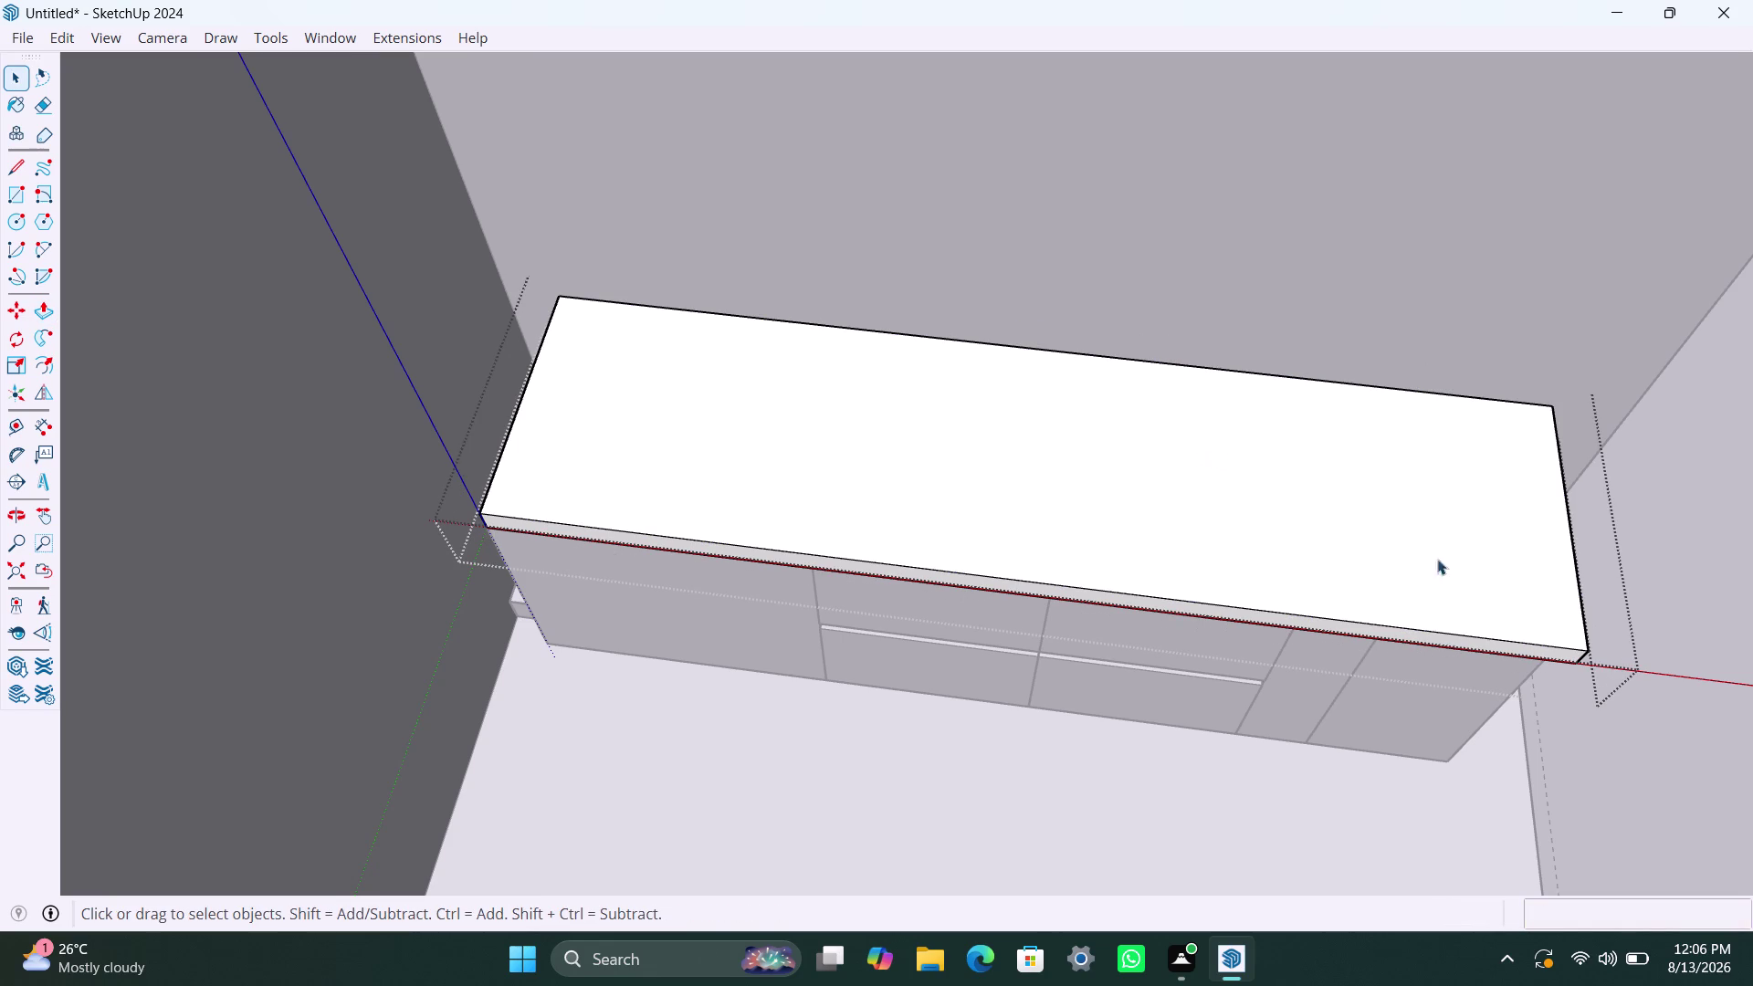
click(1682, 583)
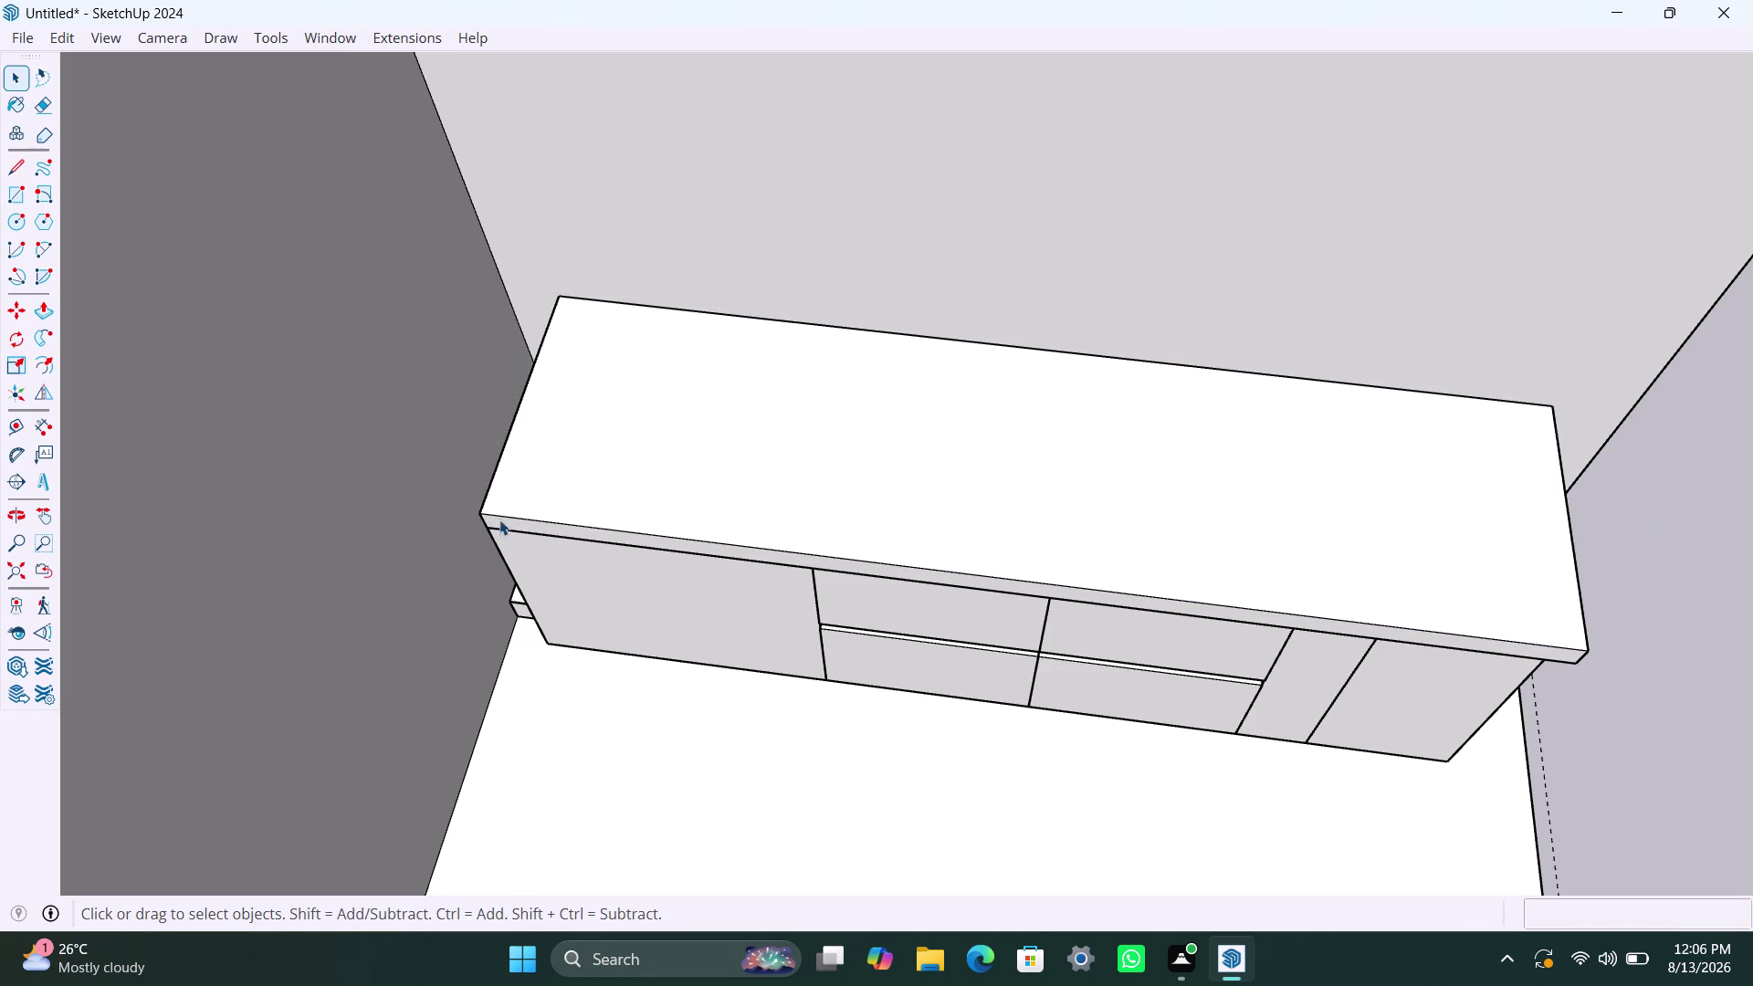
scroll(up, 3)
click(504, 509)
key(m)
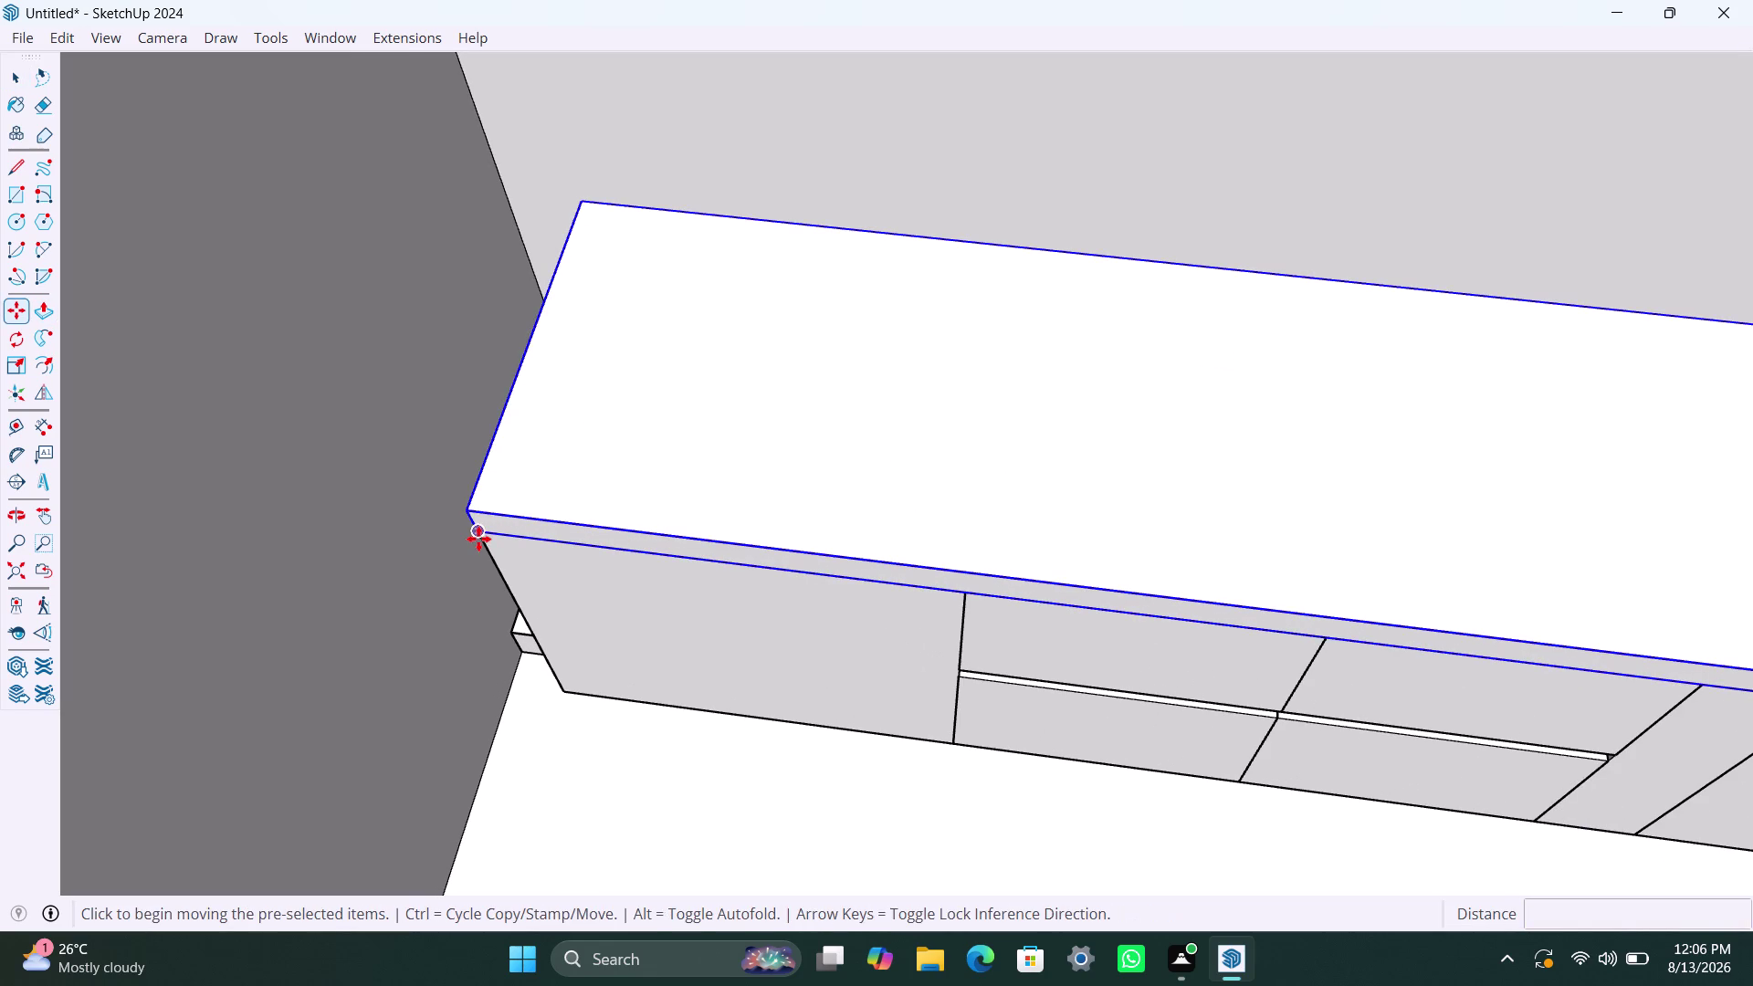
click(479, 538)
click(364, 513)
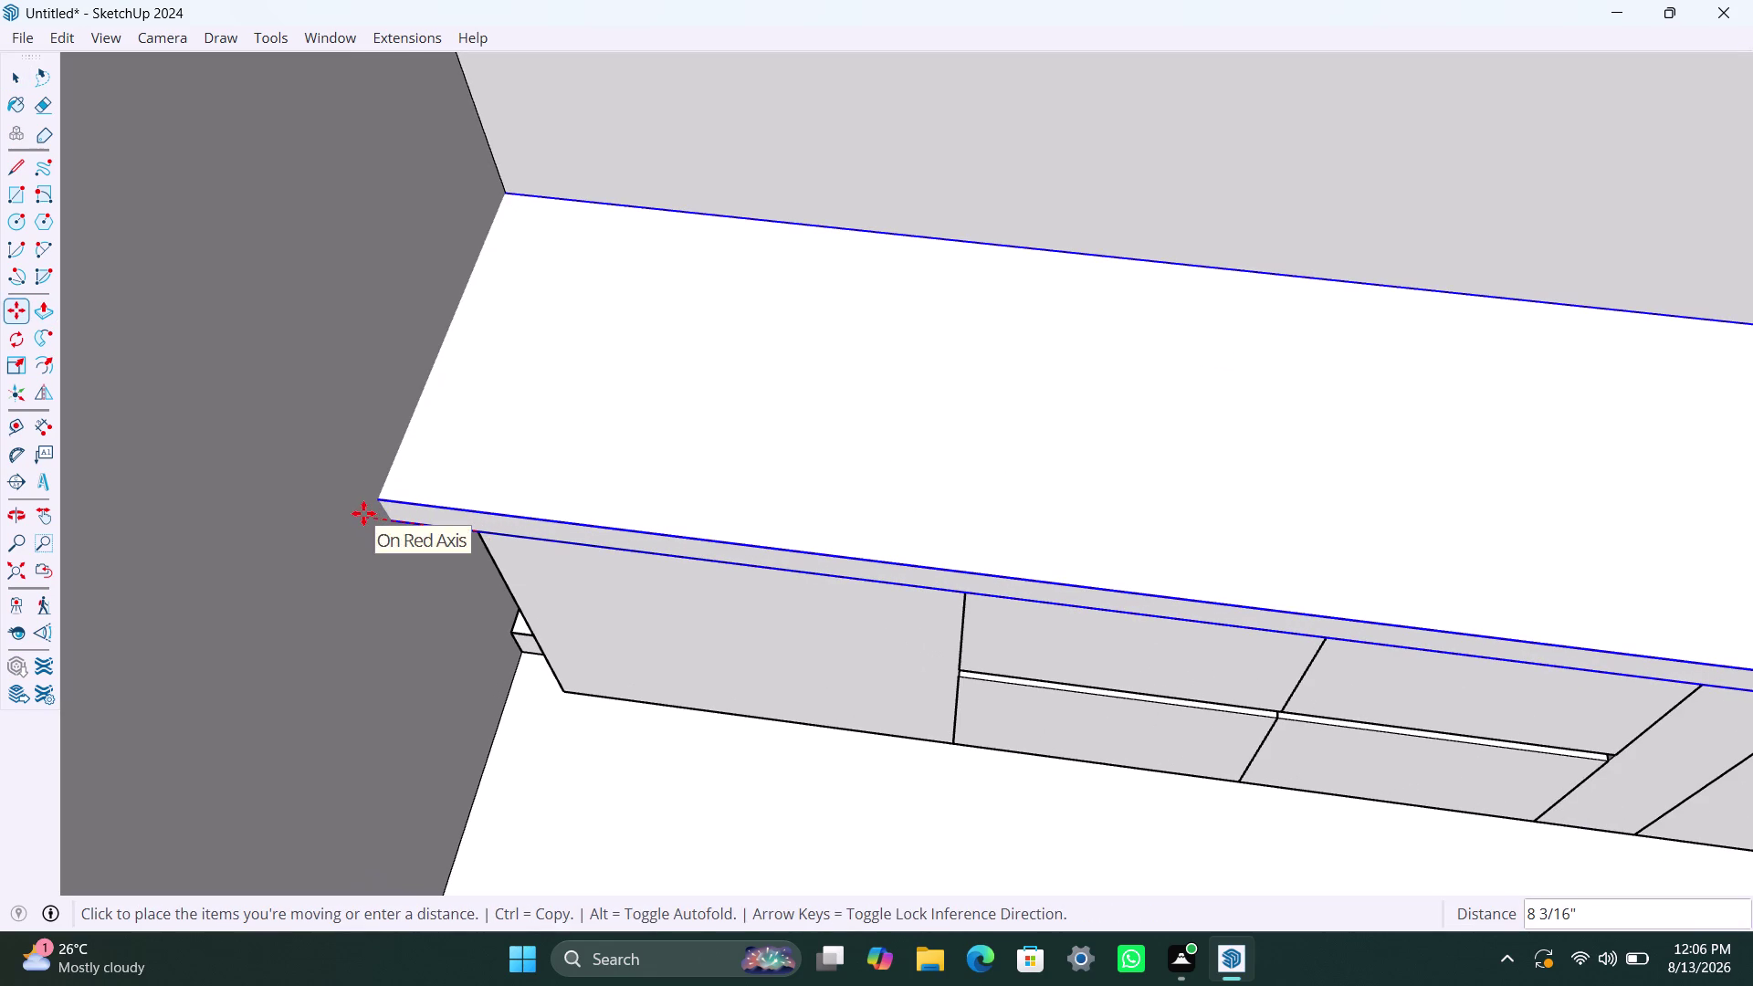
key(space)
scroll(down, 3)
middle_drag(567, 633, 572, 627)
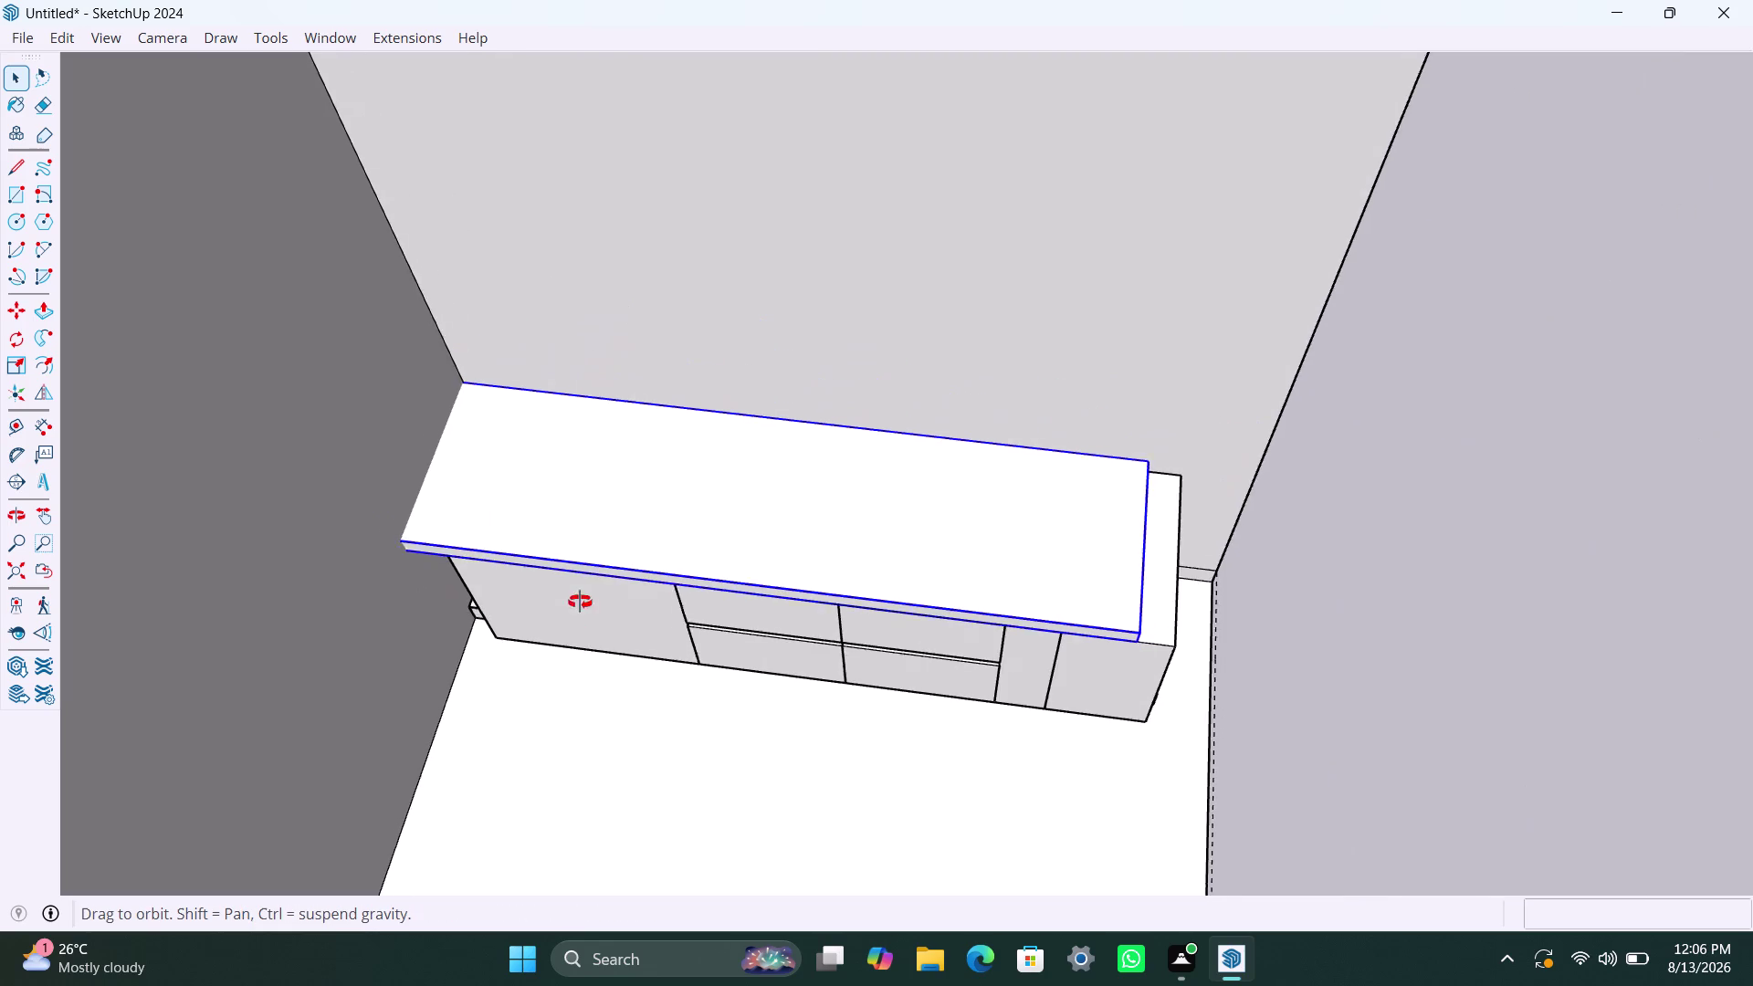
middle_drag(571, 627, 98, 446)
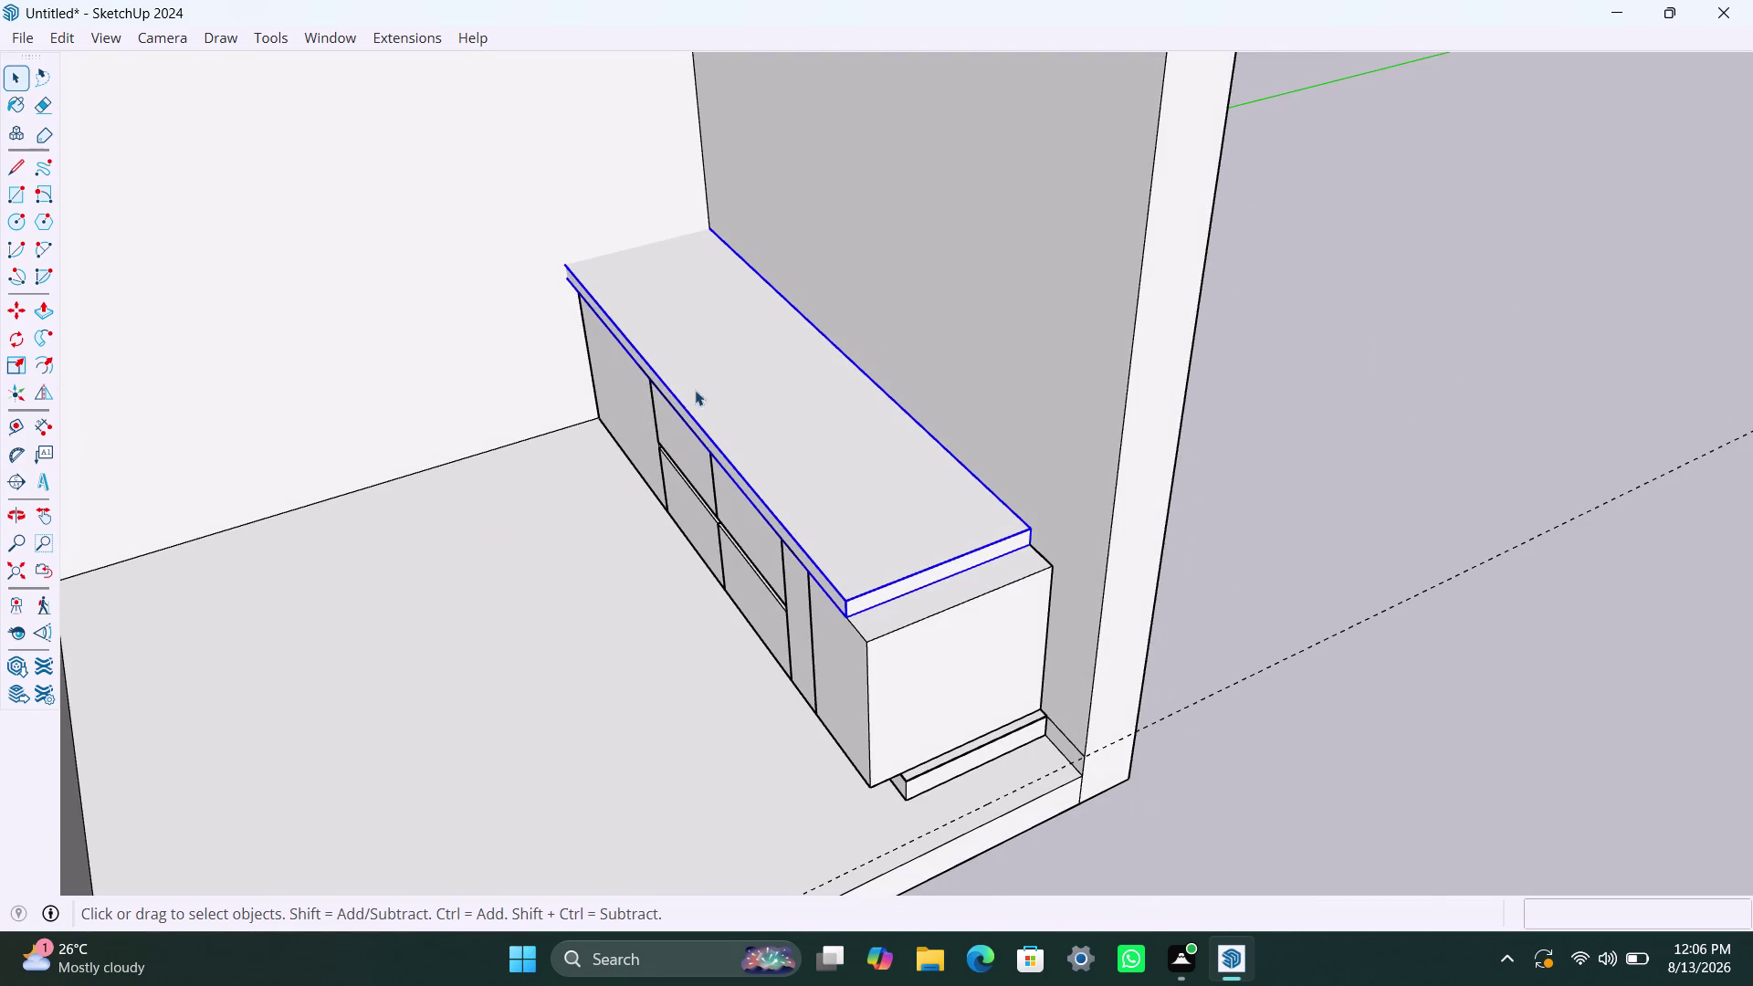
scroll(up, 3)
scroll(up, 3)
middle_drag(506, 254, 757, 355)
scroll(up, 3)
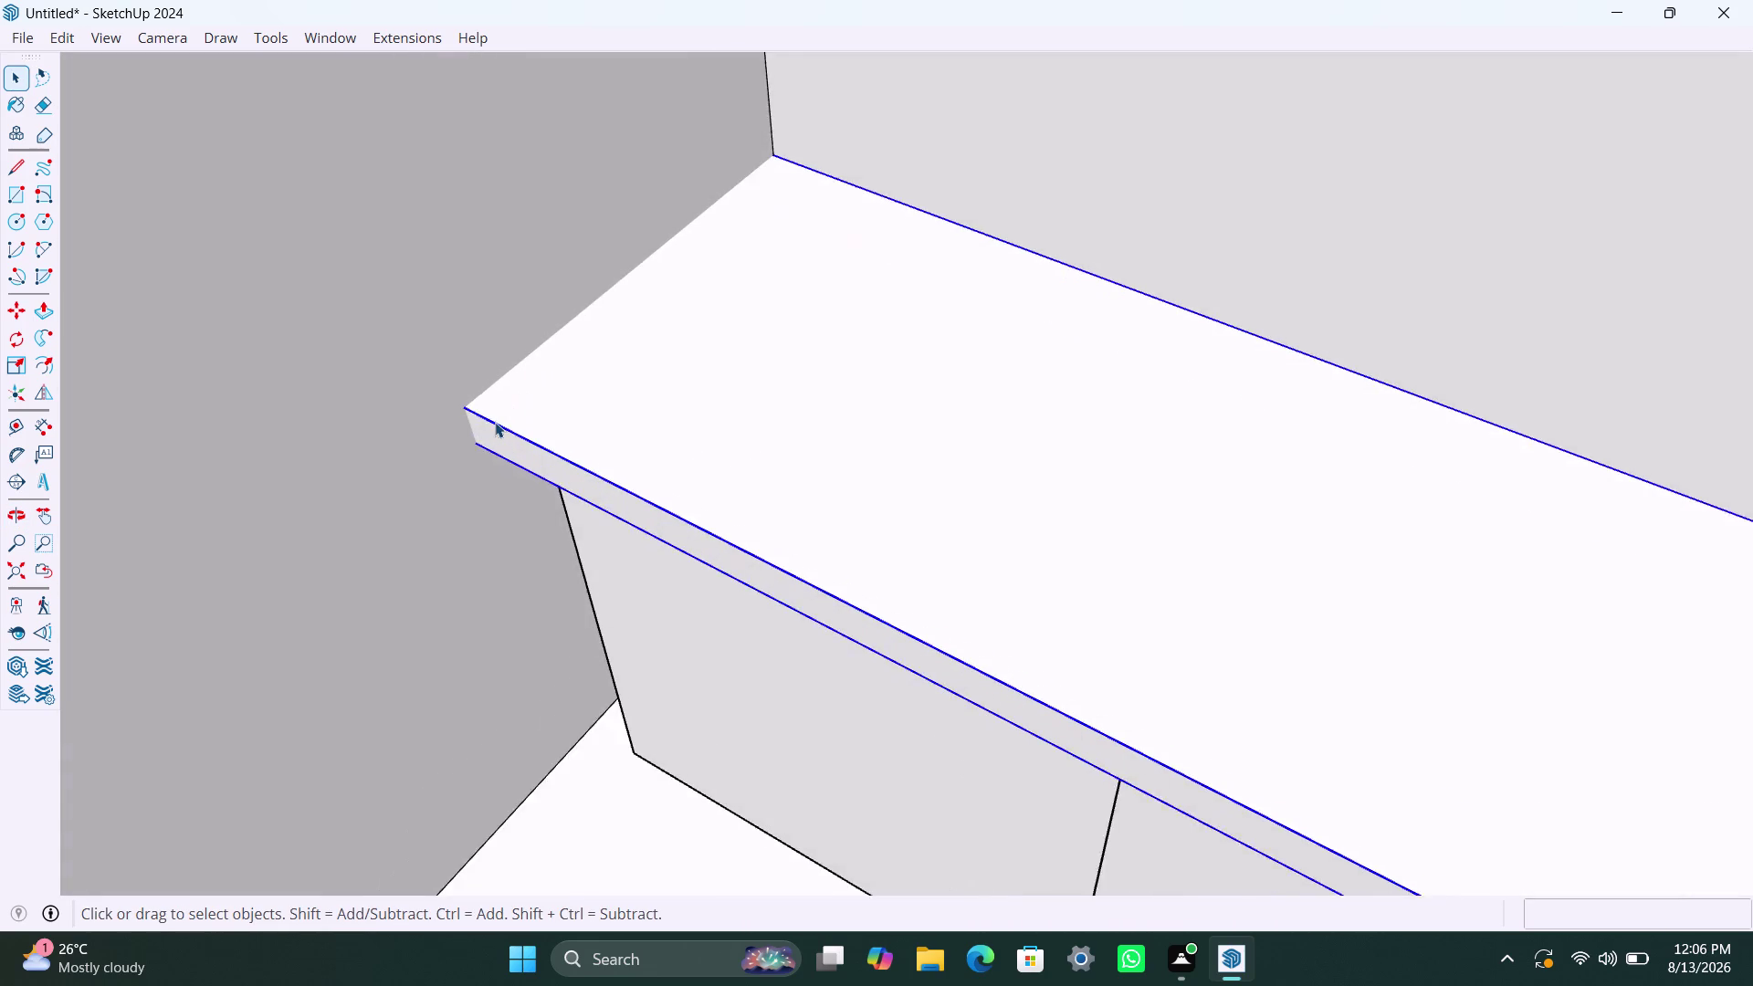
scroll(up, 3)
key(m)
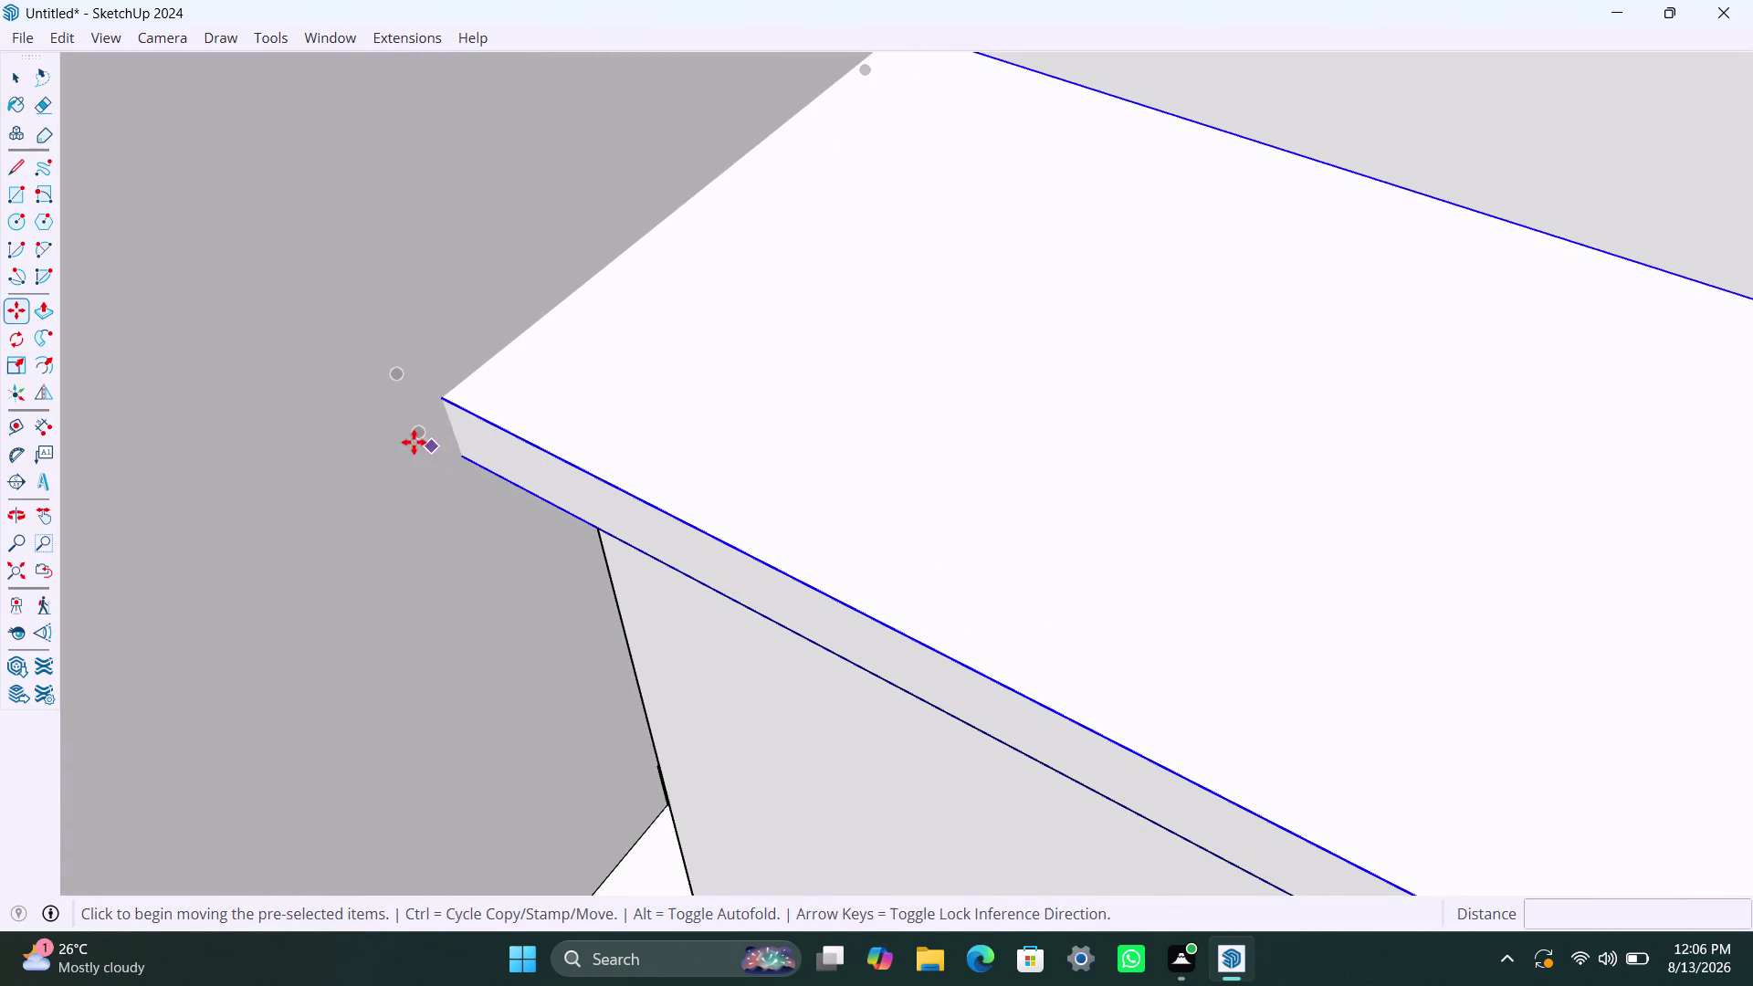
click(417, 439)
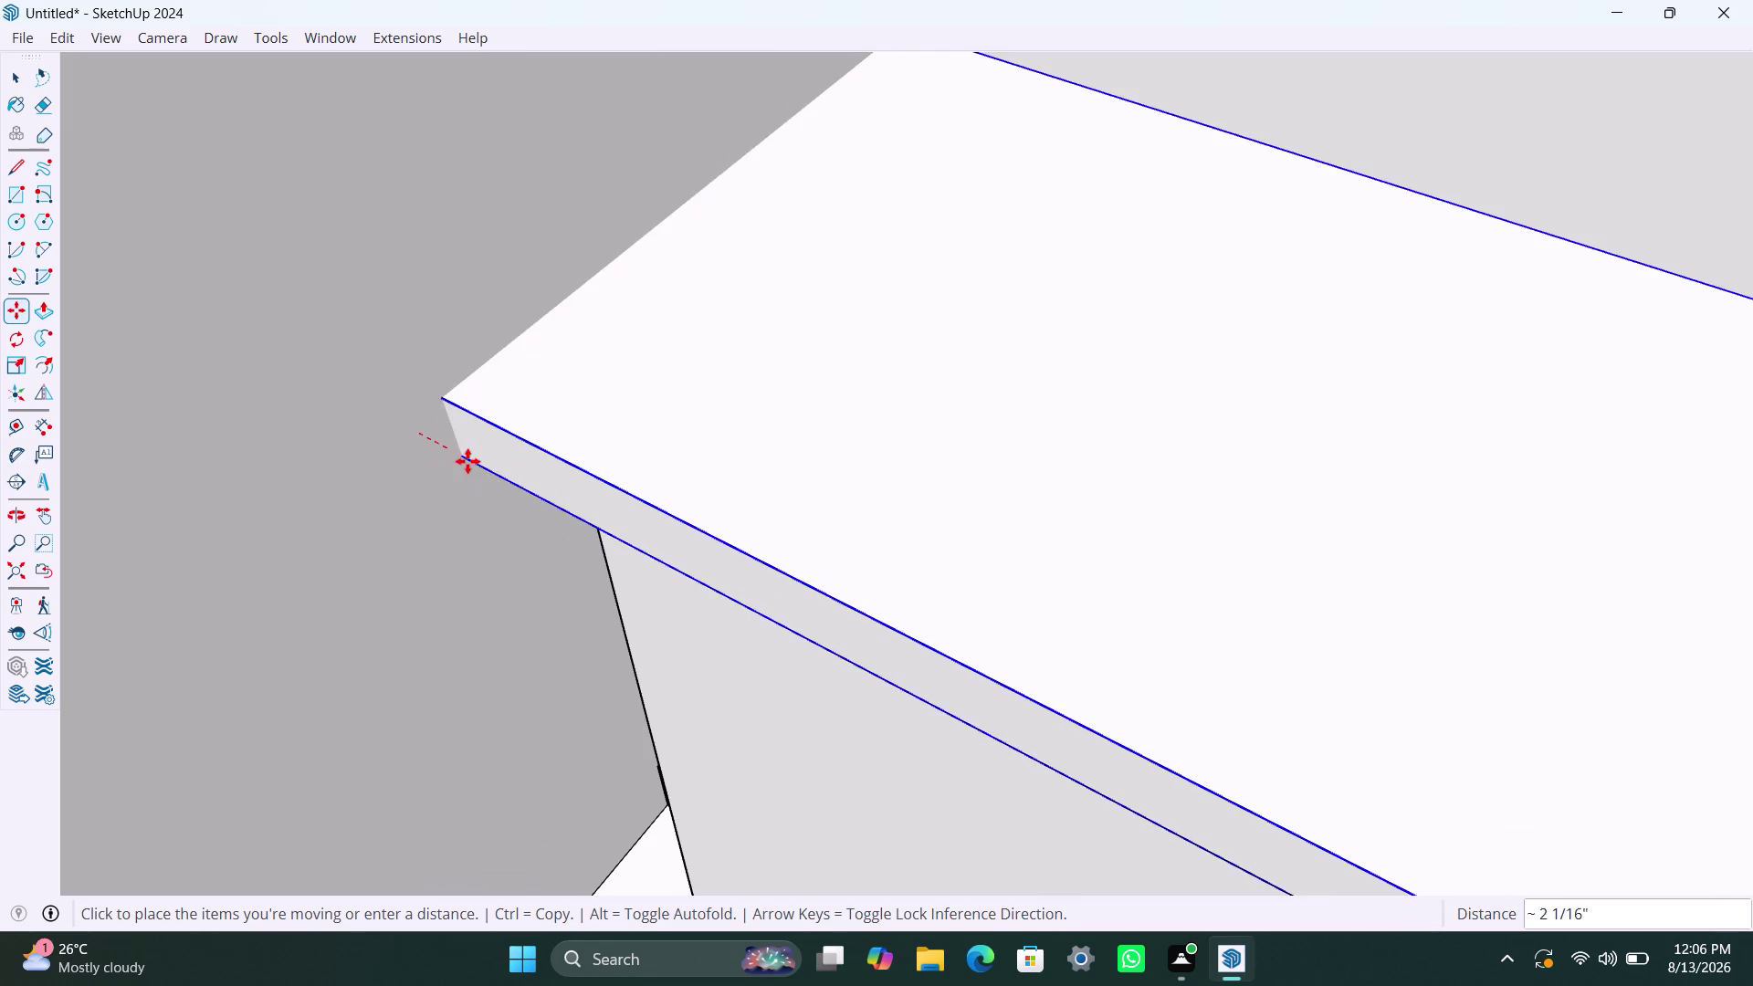
click(466, 461)
key(space)
scroll(down, 3)
middle_drag(506, 595, 537, 338)
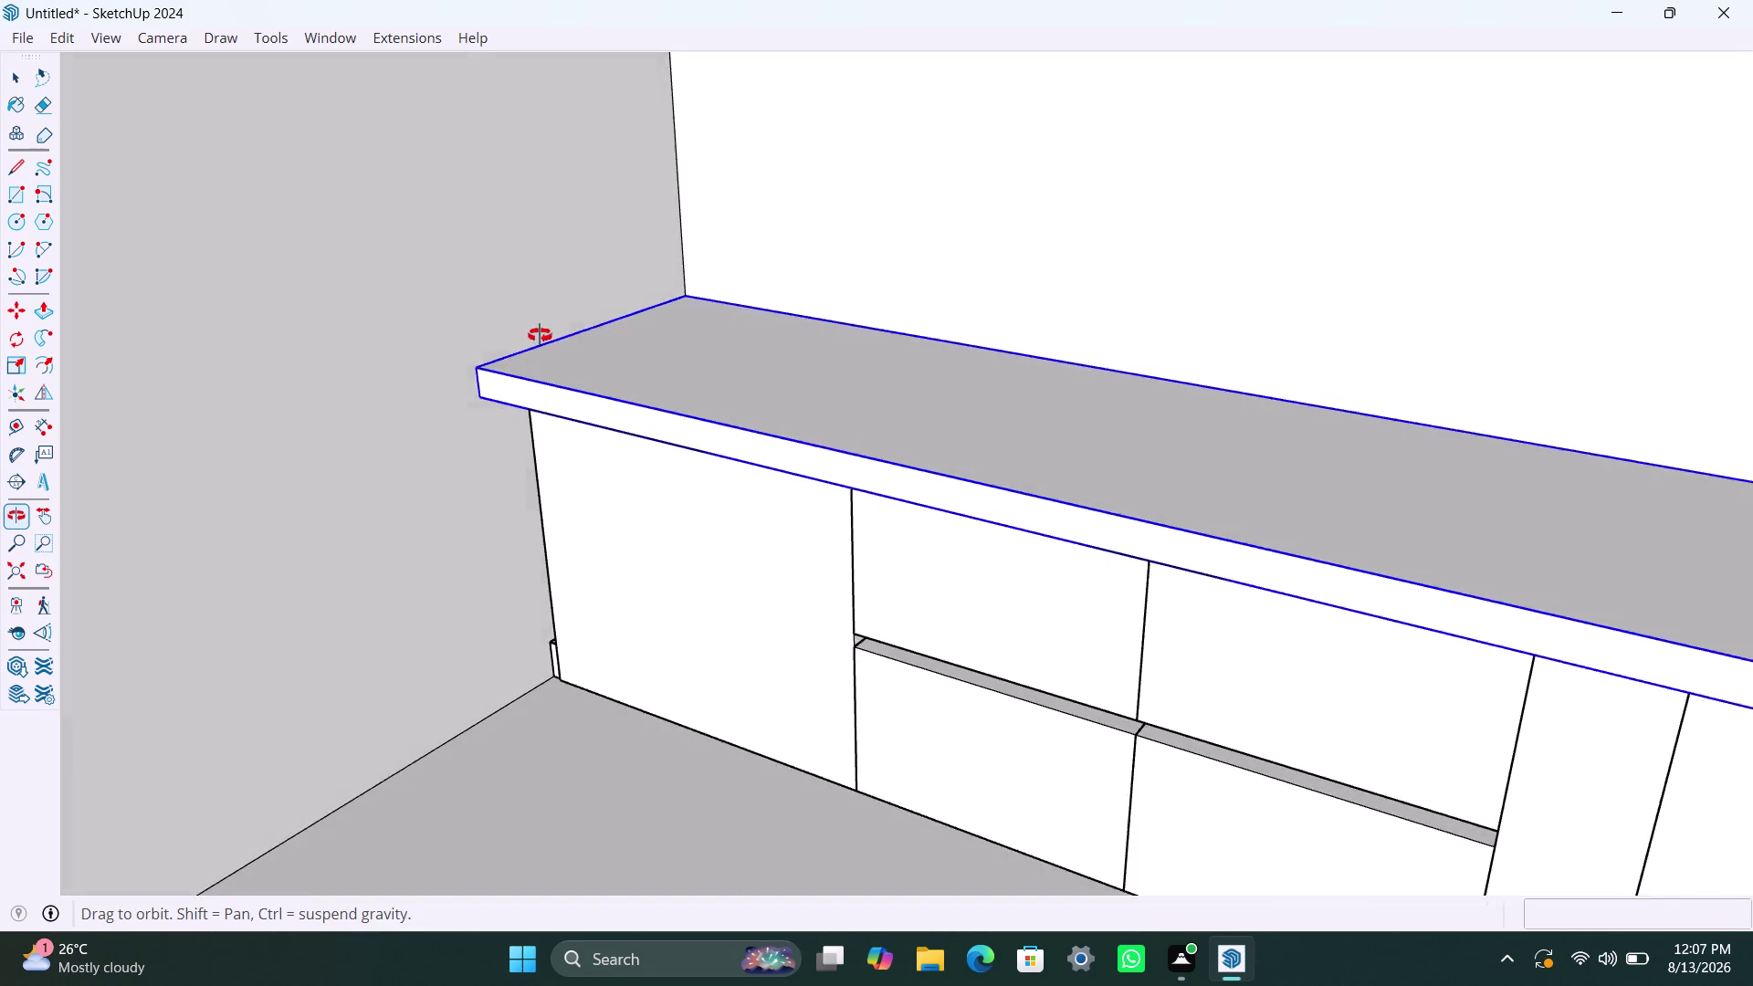
middle_drag(538, 339, 528, 247)
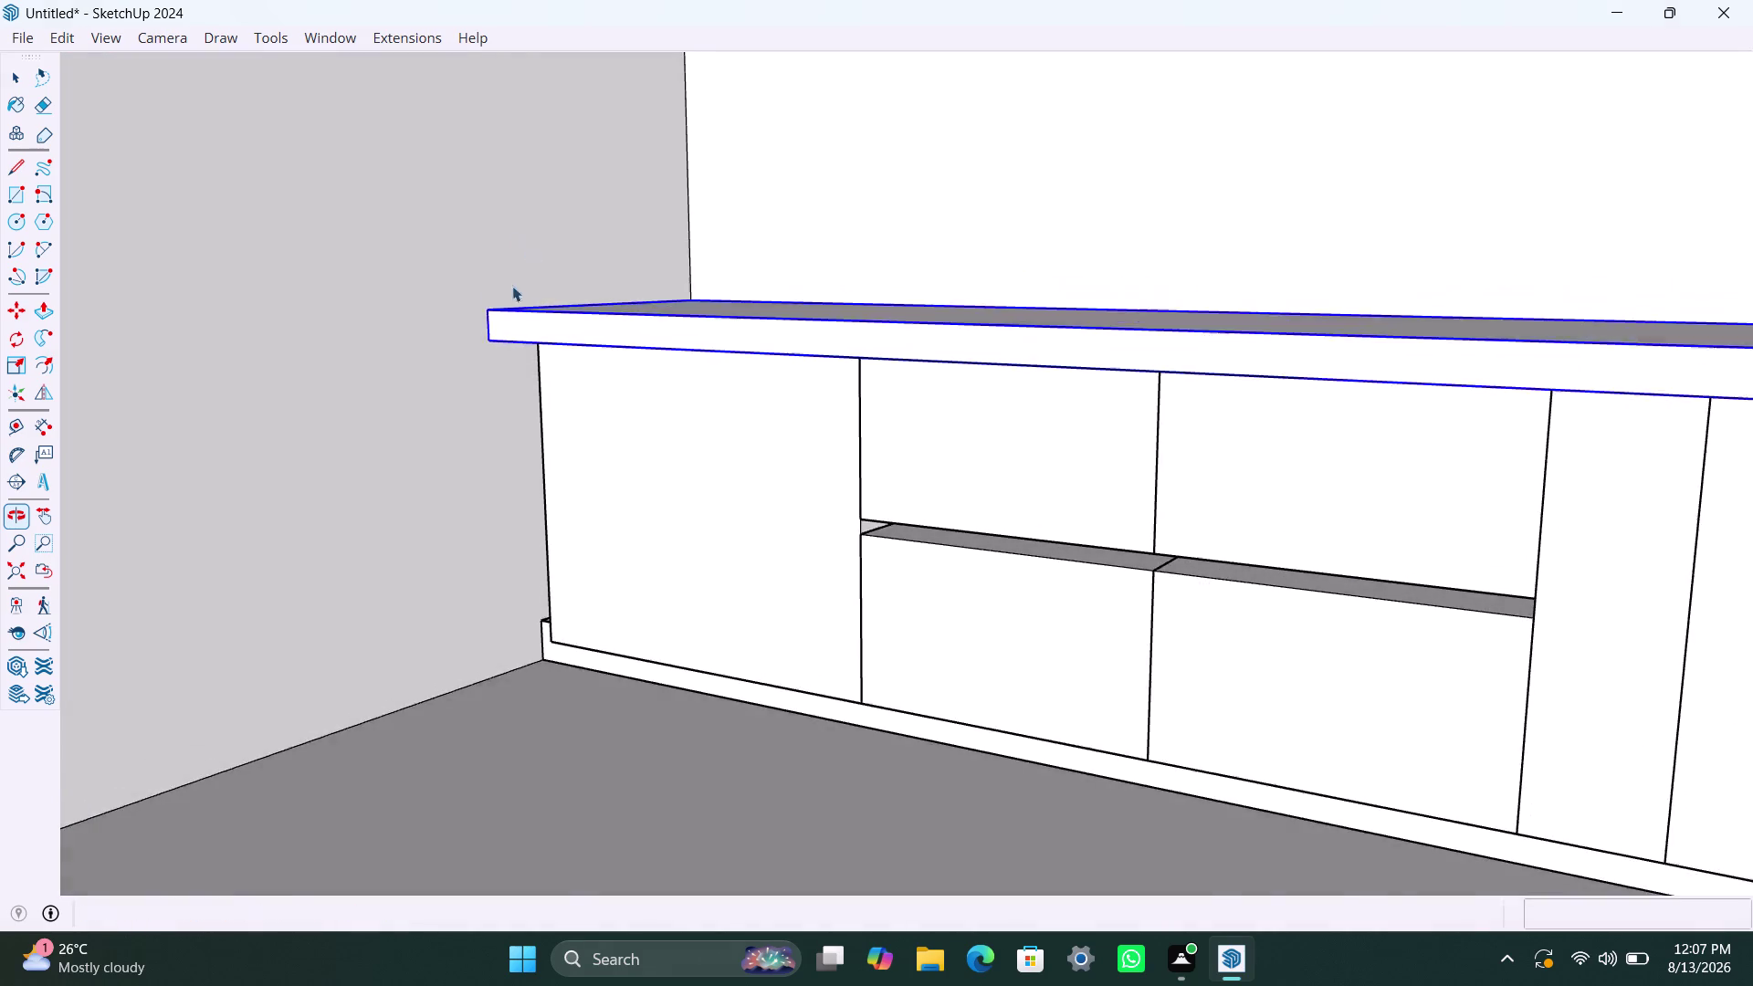
scroll(up, 3)
middle_drag(536, 372, 735, 424)
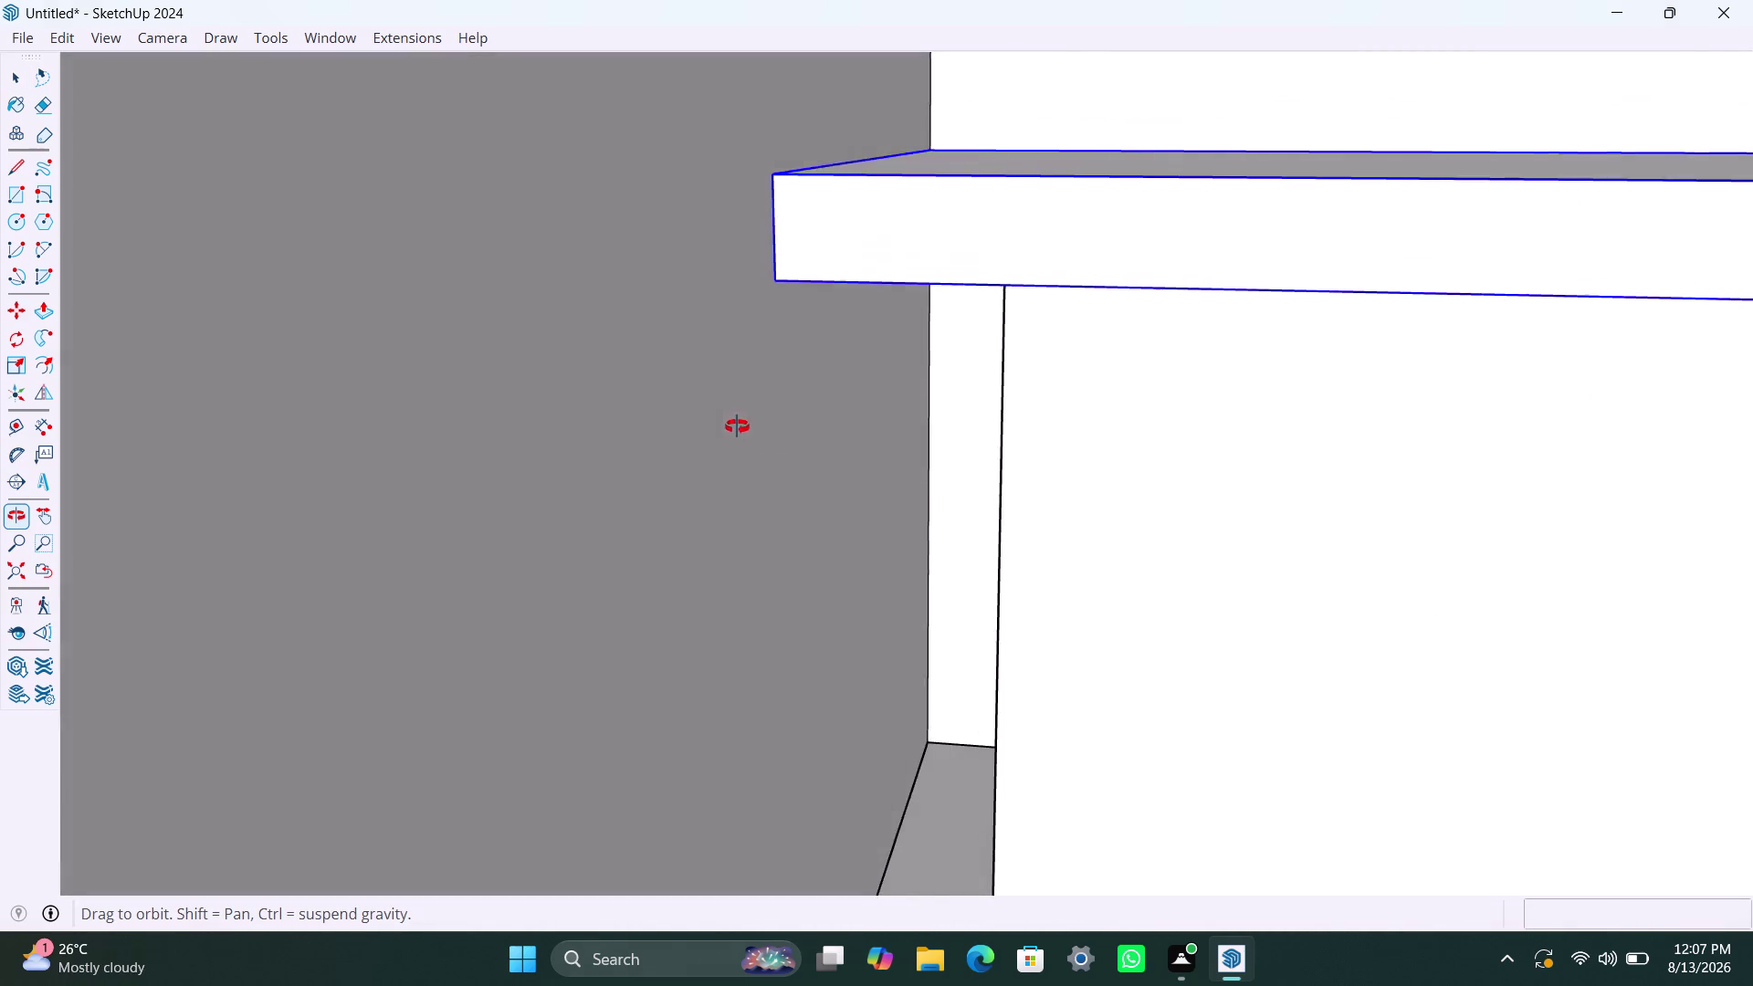
middle_drag(735, 424, 793, 486)
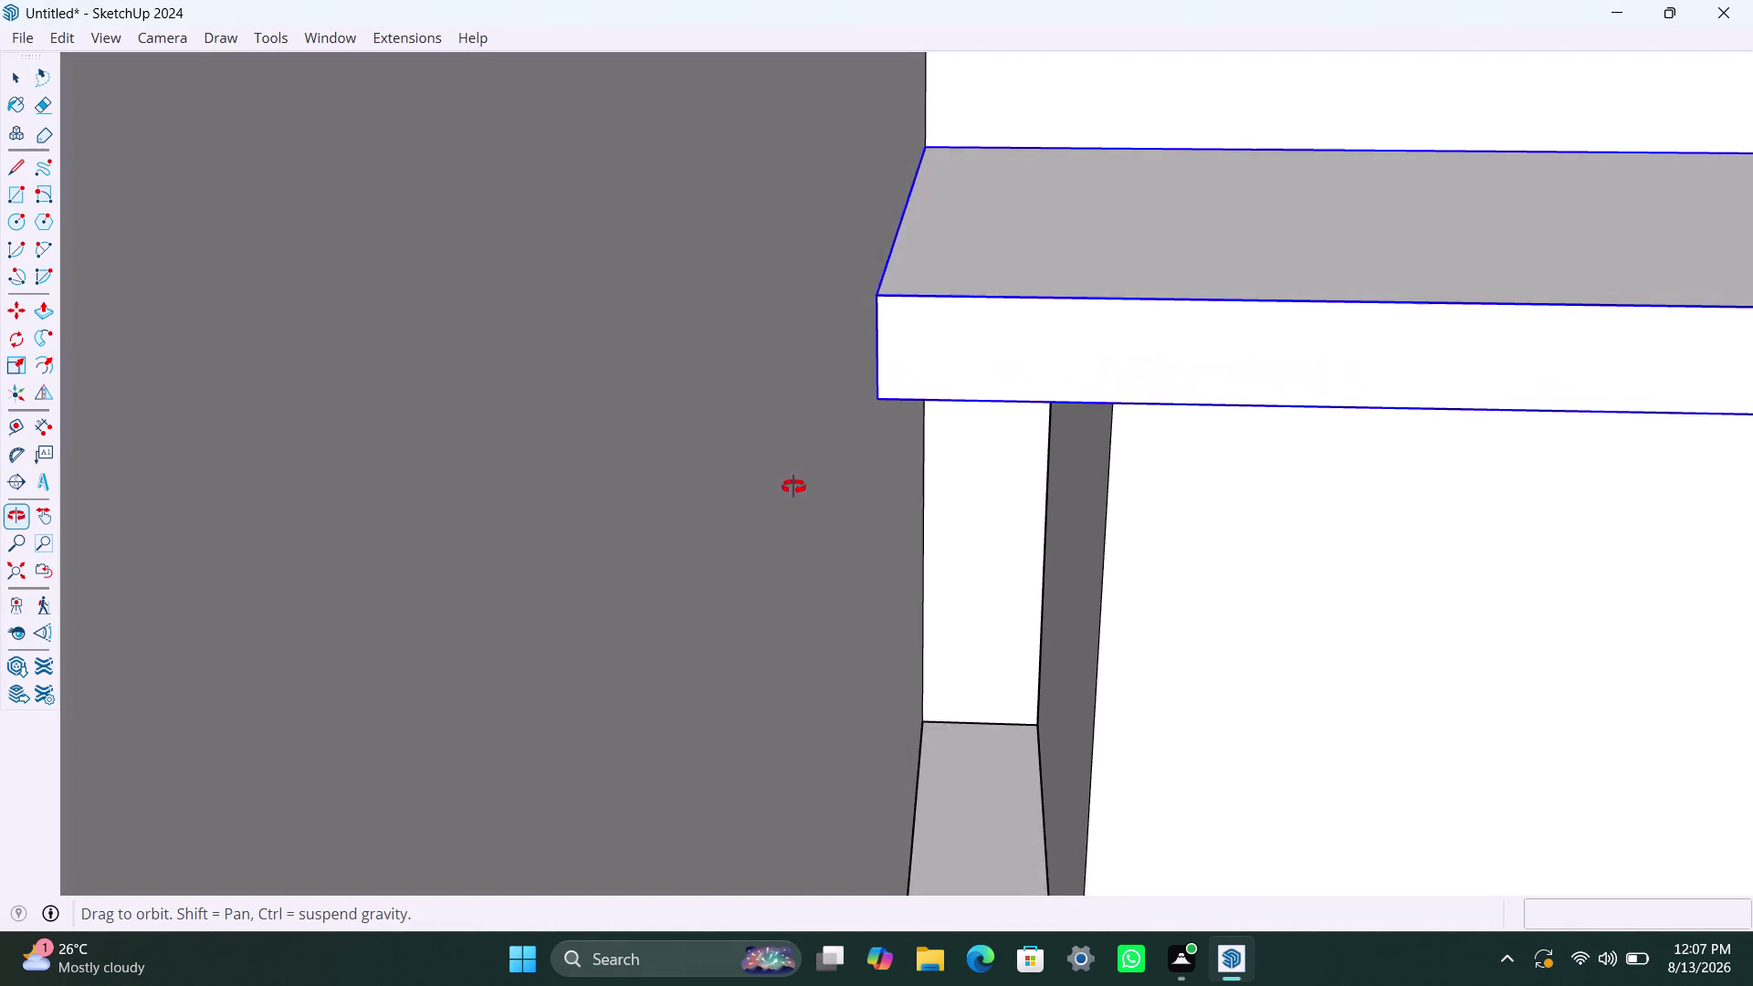
middle_drag(794, 487, 811, 521)
scroll(down, 3)
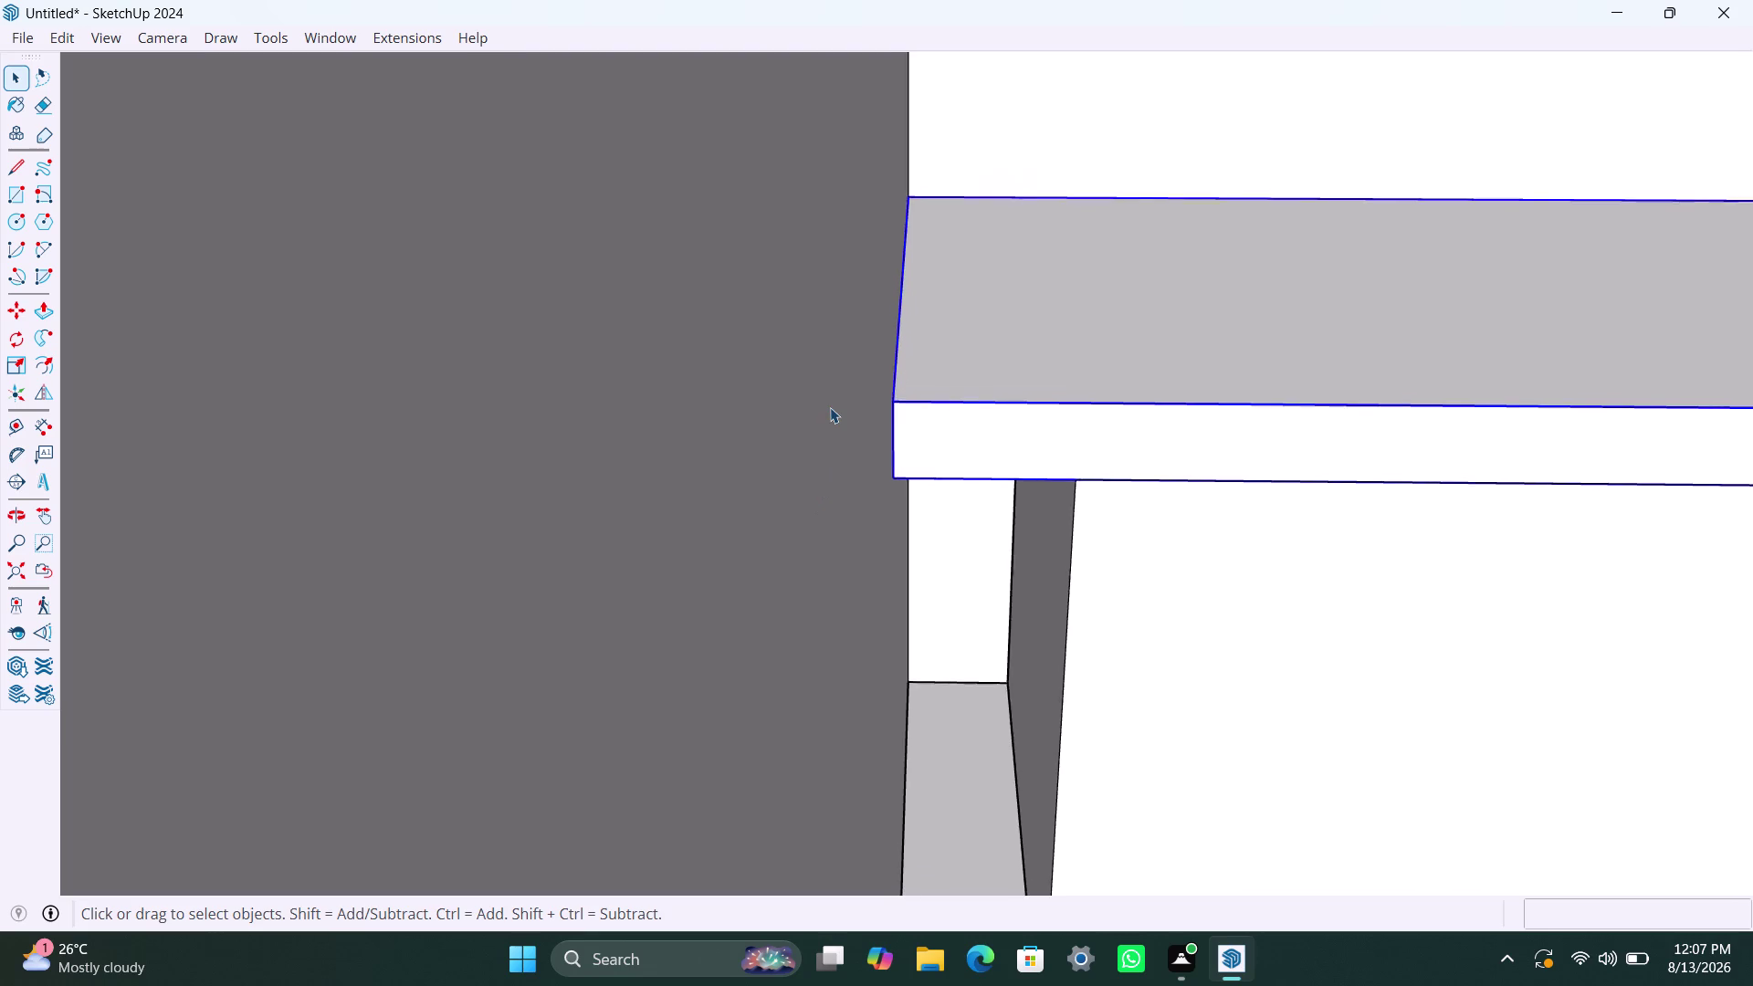
scroll(down, 3)
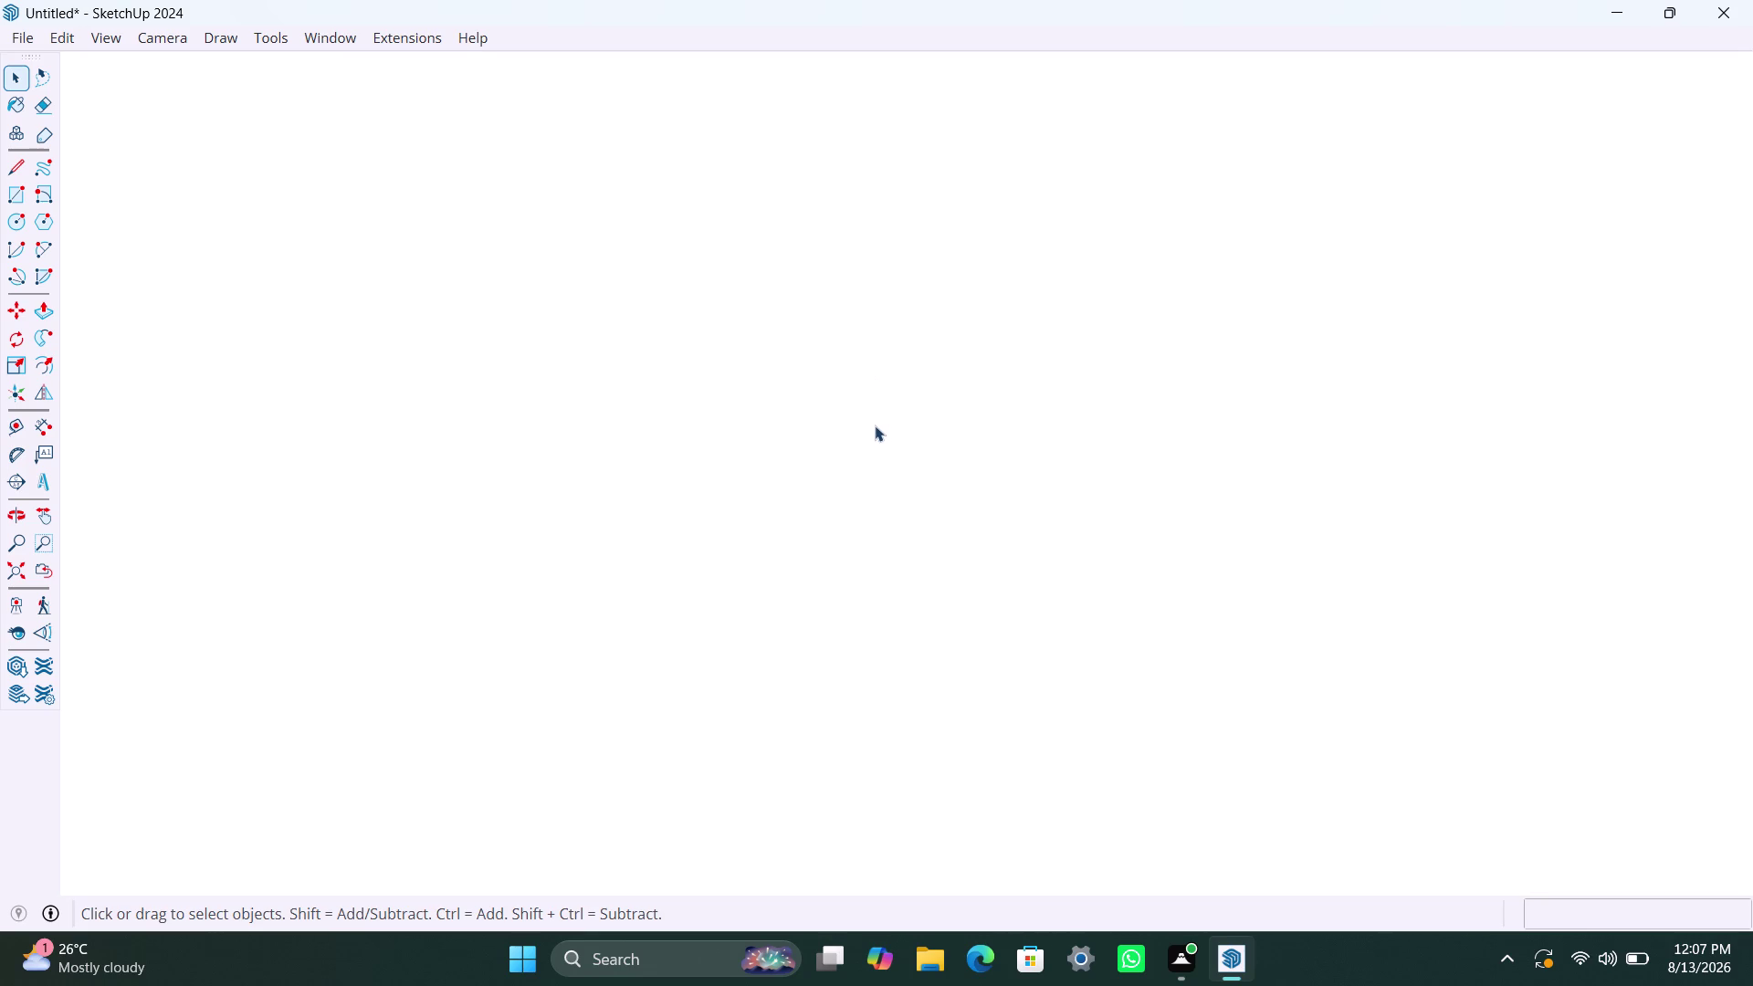
Orbit beneath the room to view the base of its outer wall.
scroll(down, 3)
click(24, 566)
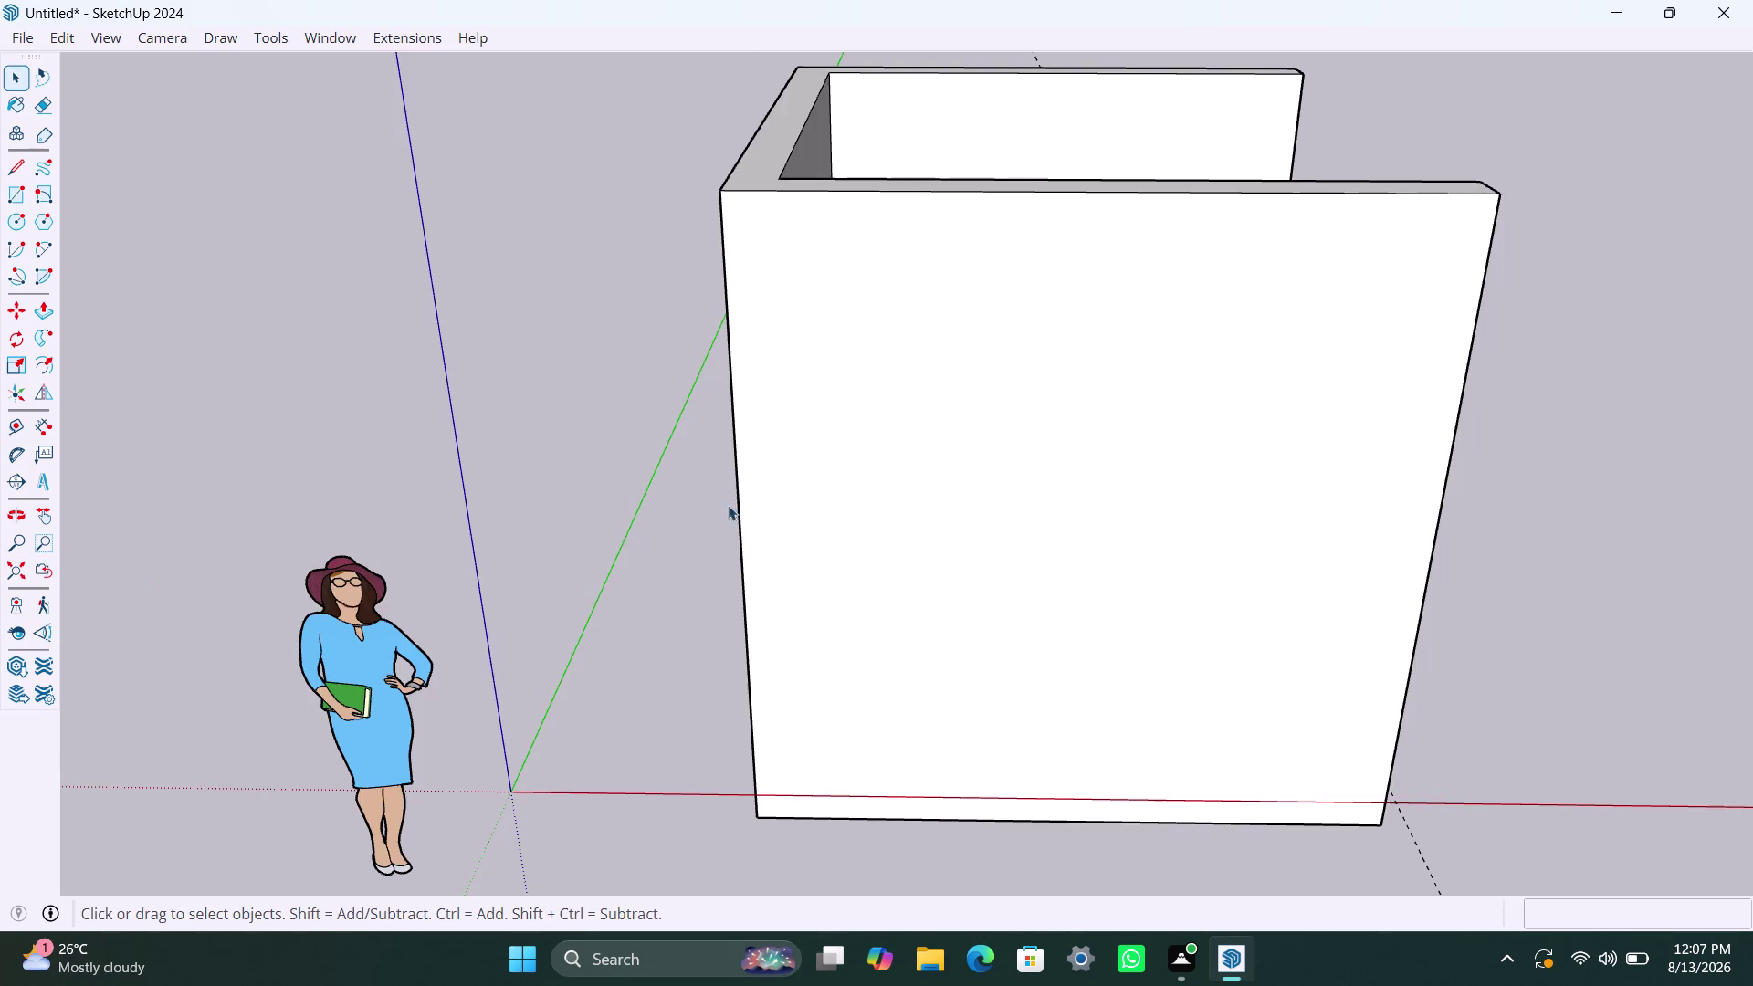
scroll(up, 3)
middle_drag(600, 566, 1202, 2)
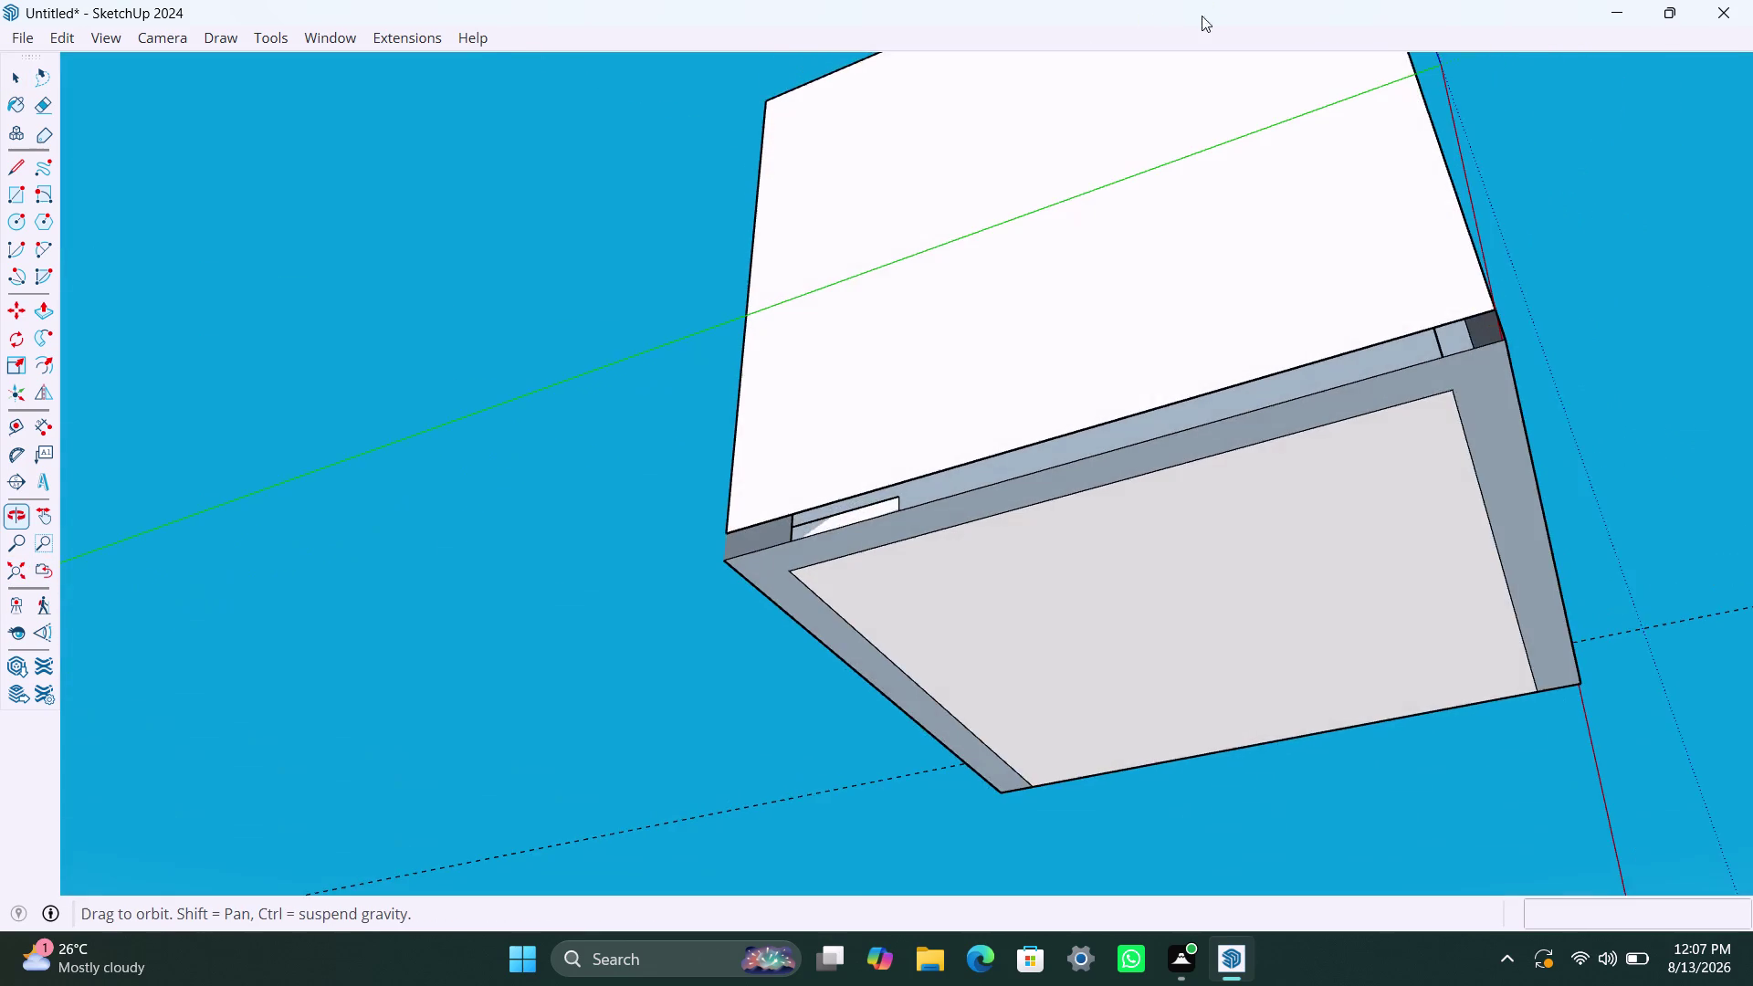
scroll(up, 3)
middle_drag(738, 484, 1257, 393)
scroll(up, 3)
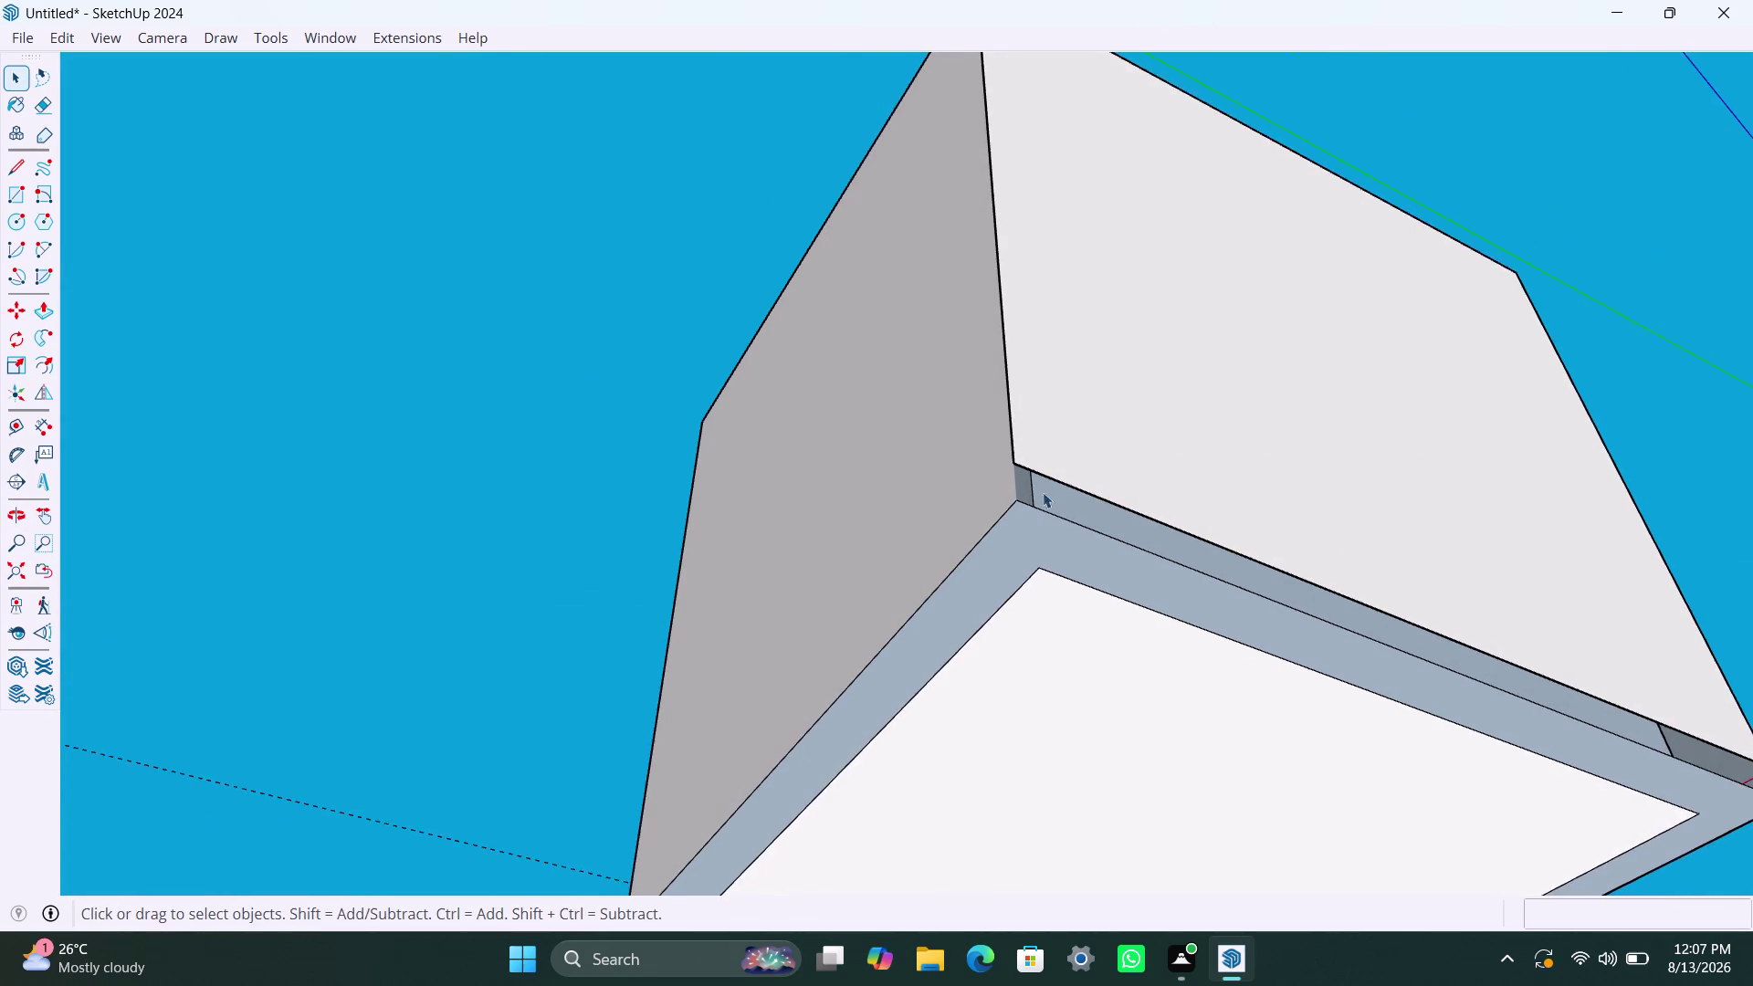
scroll(up, 3)
click(1011, 444)
scroll(down, 3)
middle_drag(1115, 422, 1228, 668)
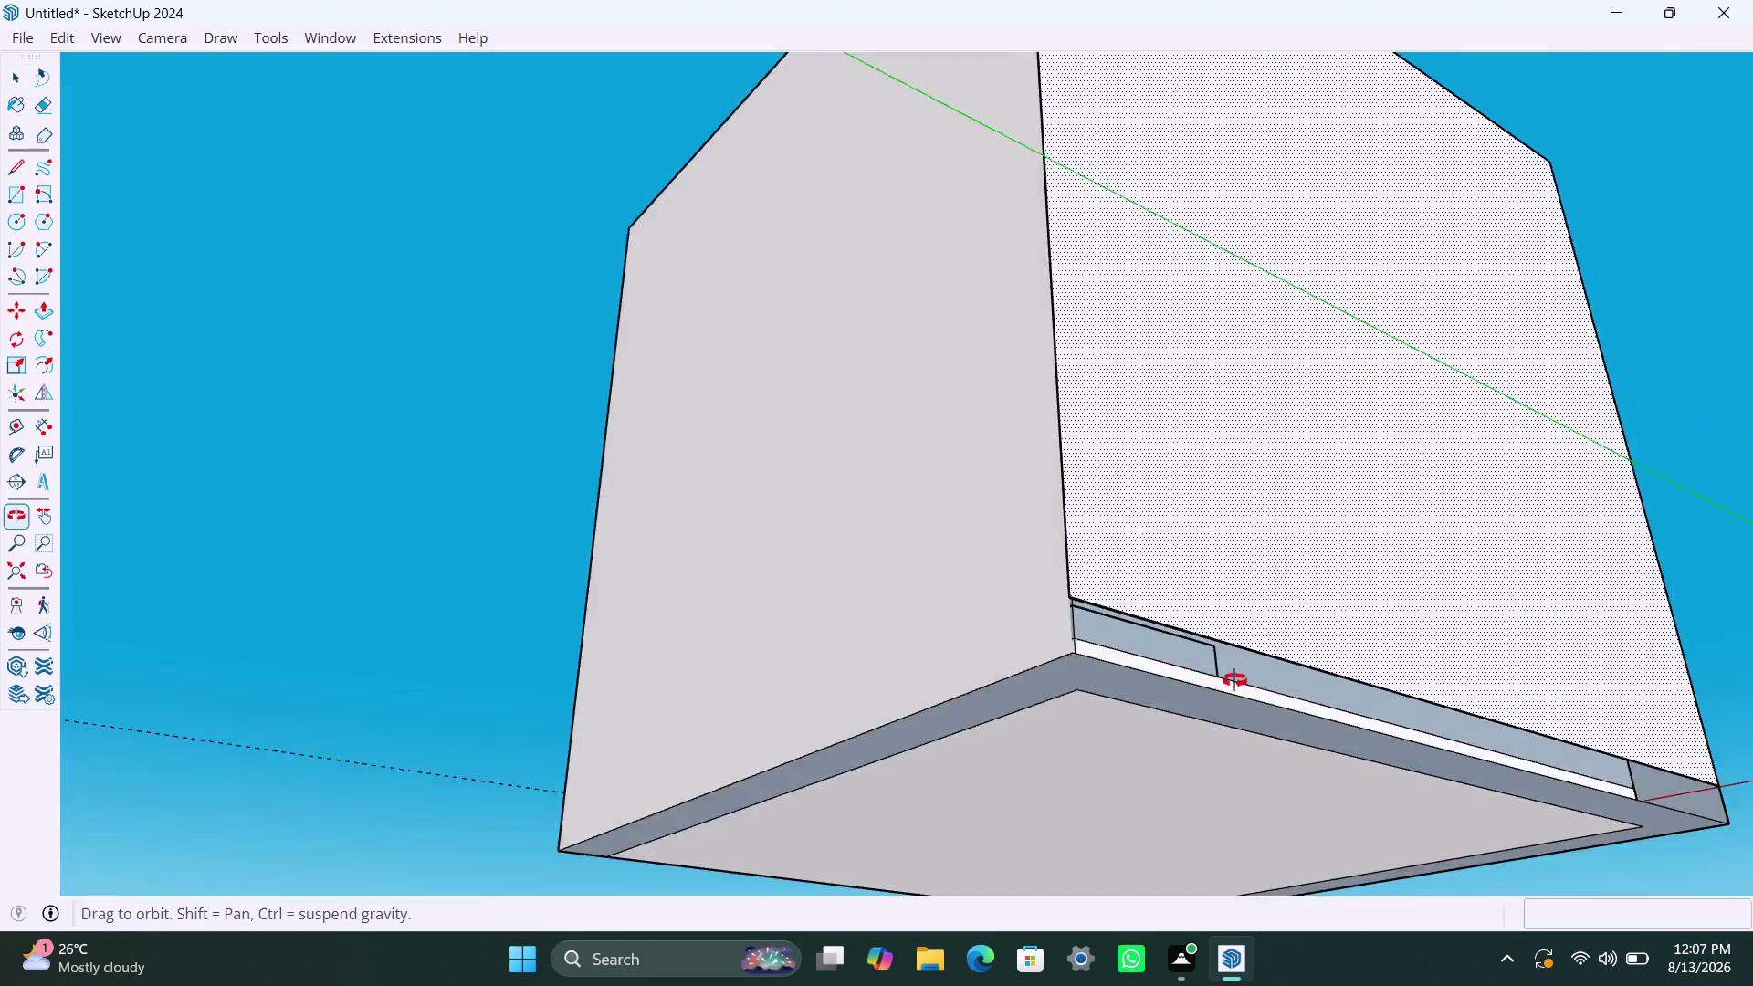
middle_drag(1228, 669, 1360, 277)
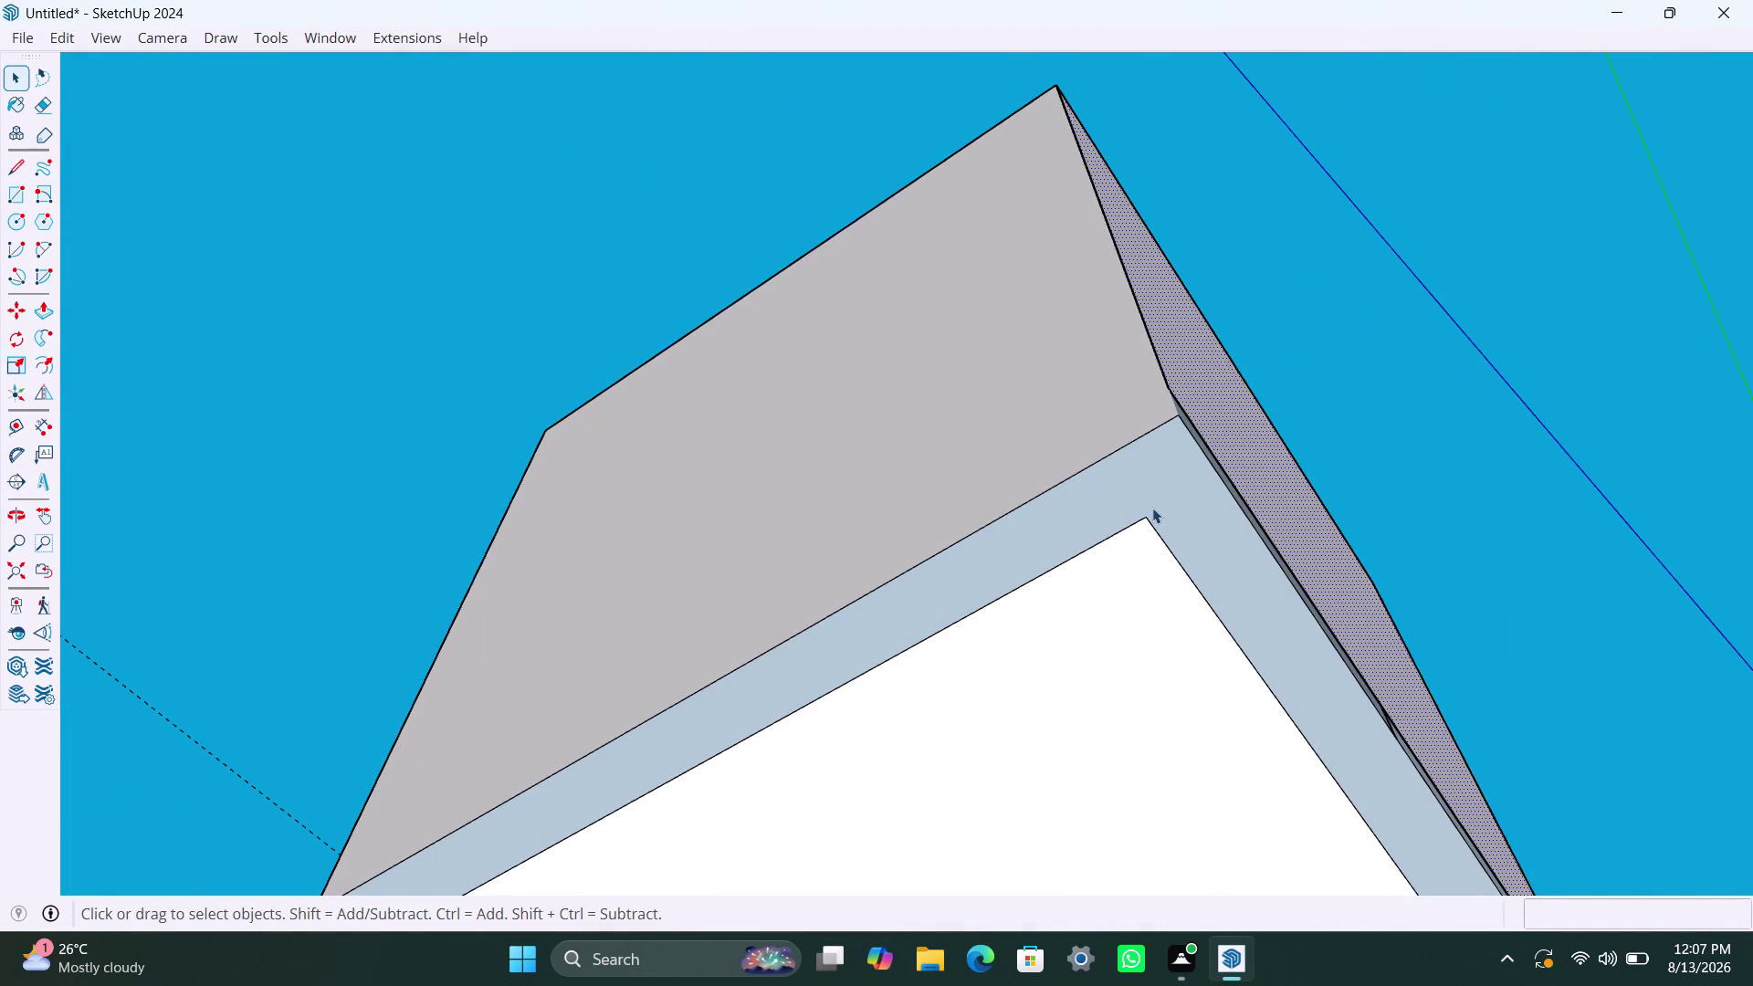
click(1152, 507)
scroll(down, 3)
middle_drag(1183, 434, 1130, 510)
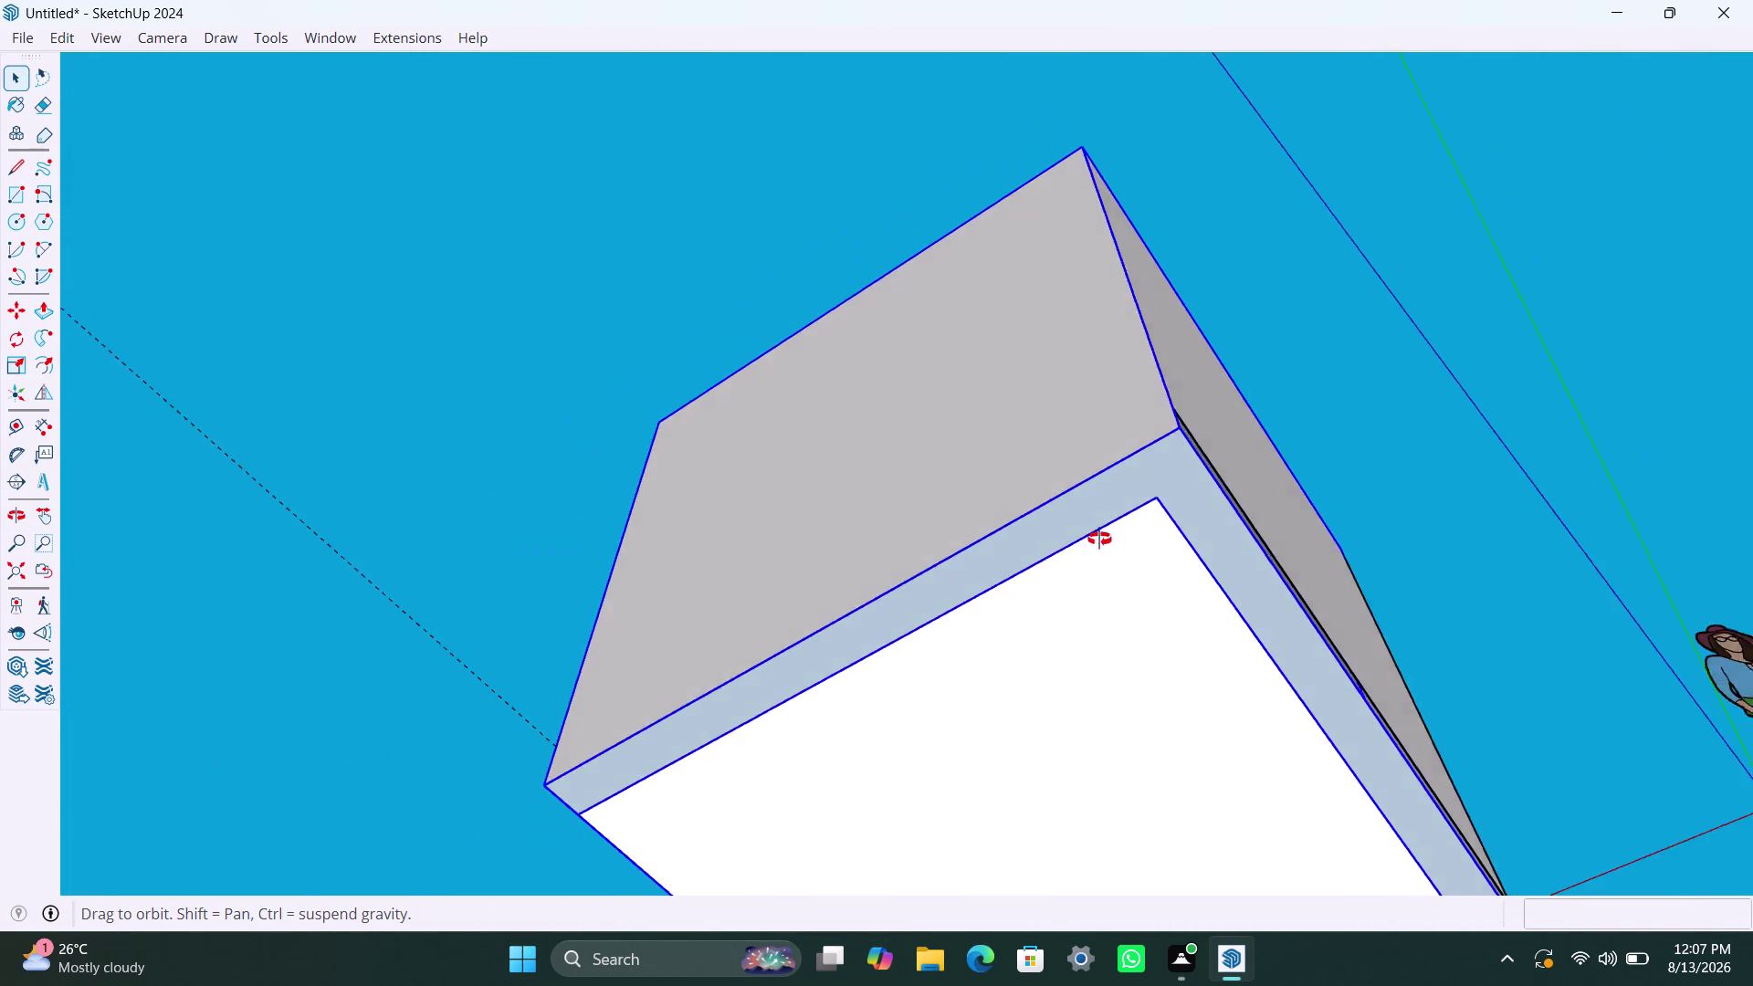
middle_drag(1129, 509, 736, 893)
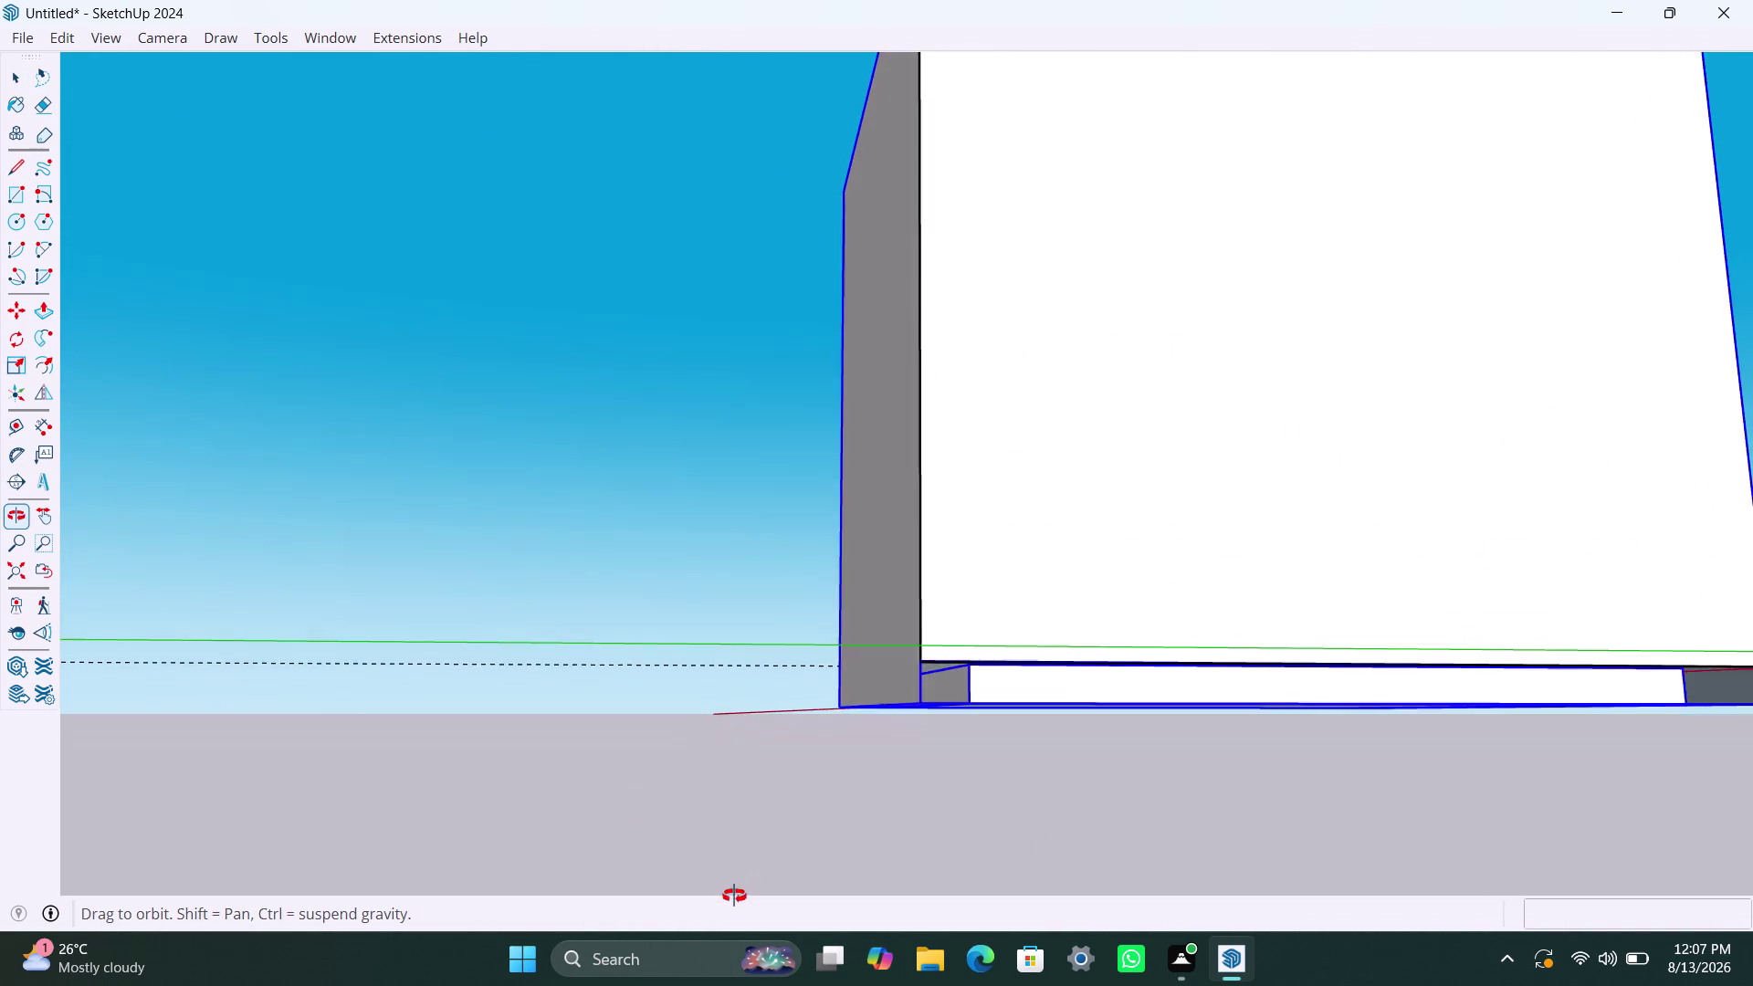
middle_drag(736, 893, 678, 869)
scroll(up, 3)
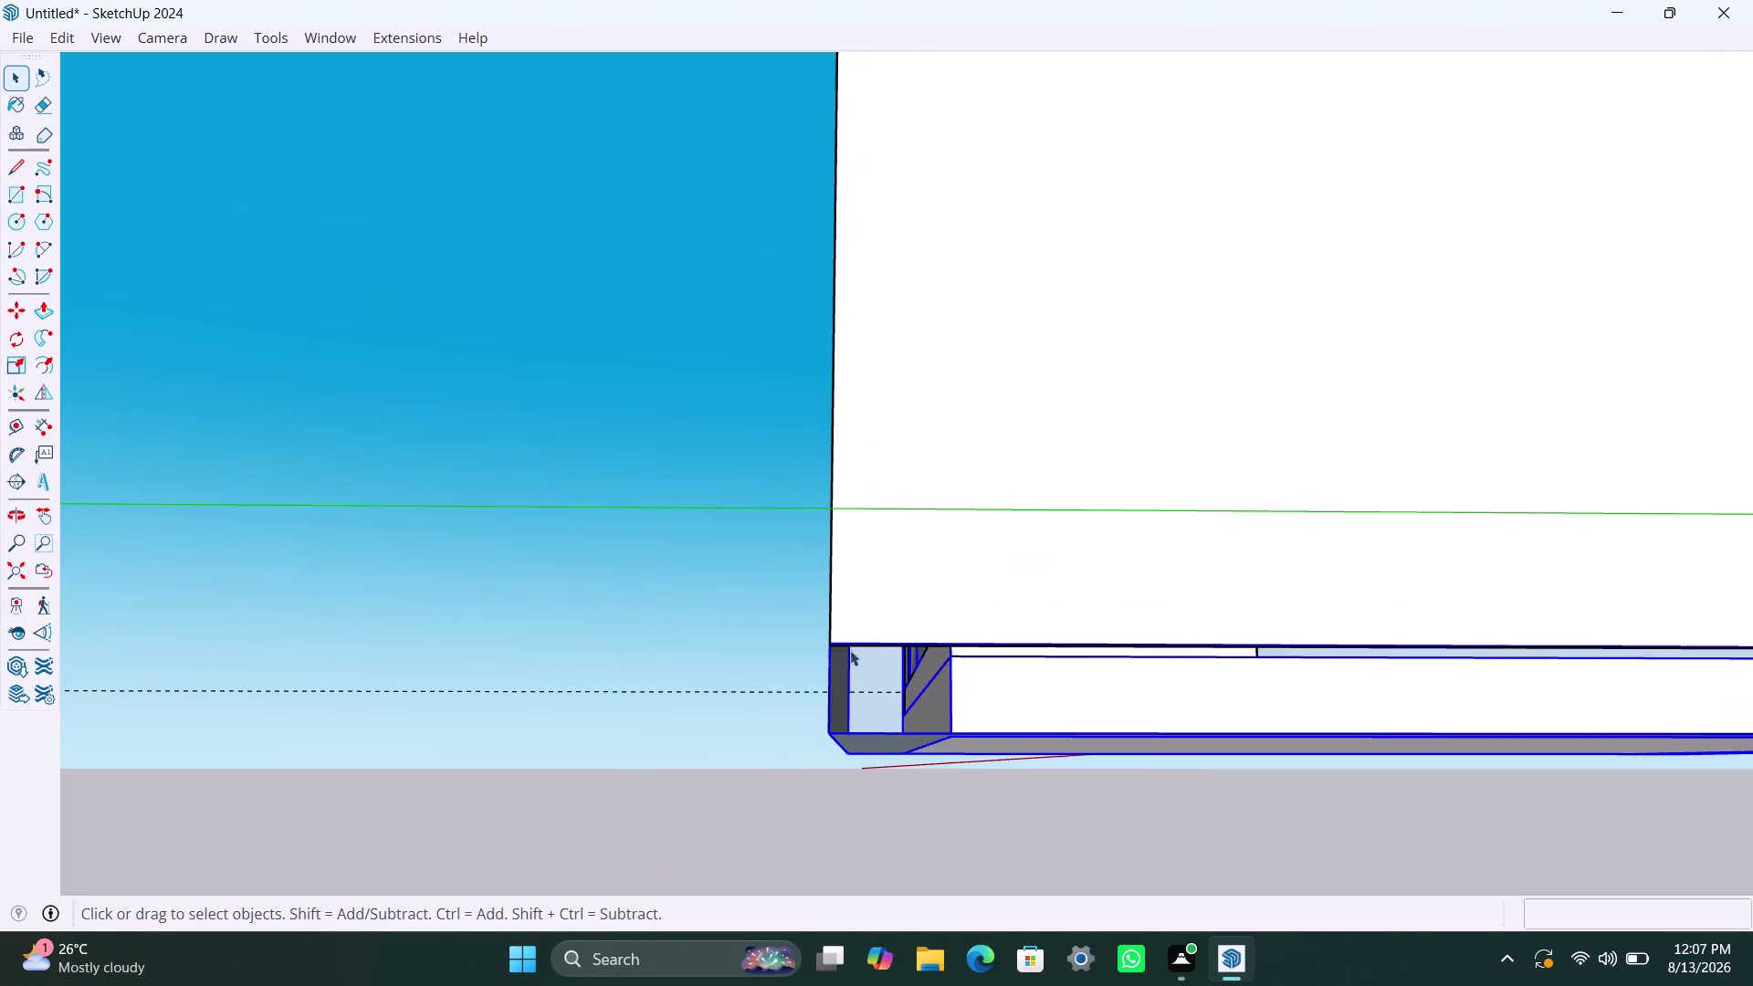
click(832, 644)
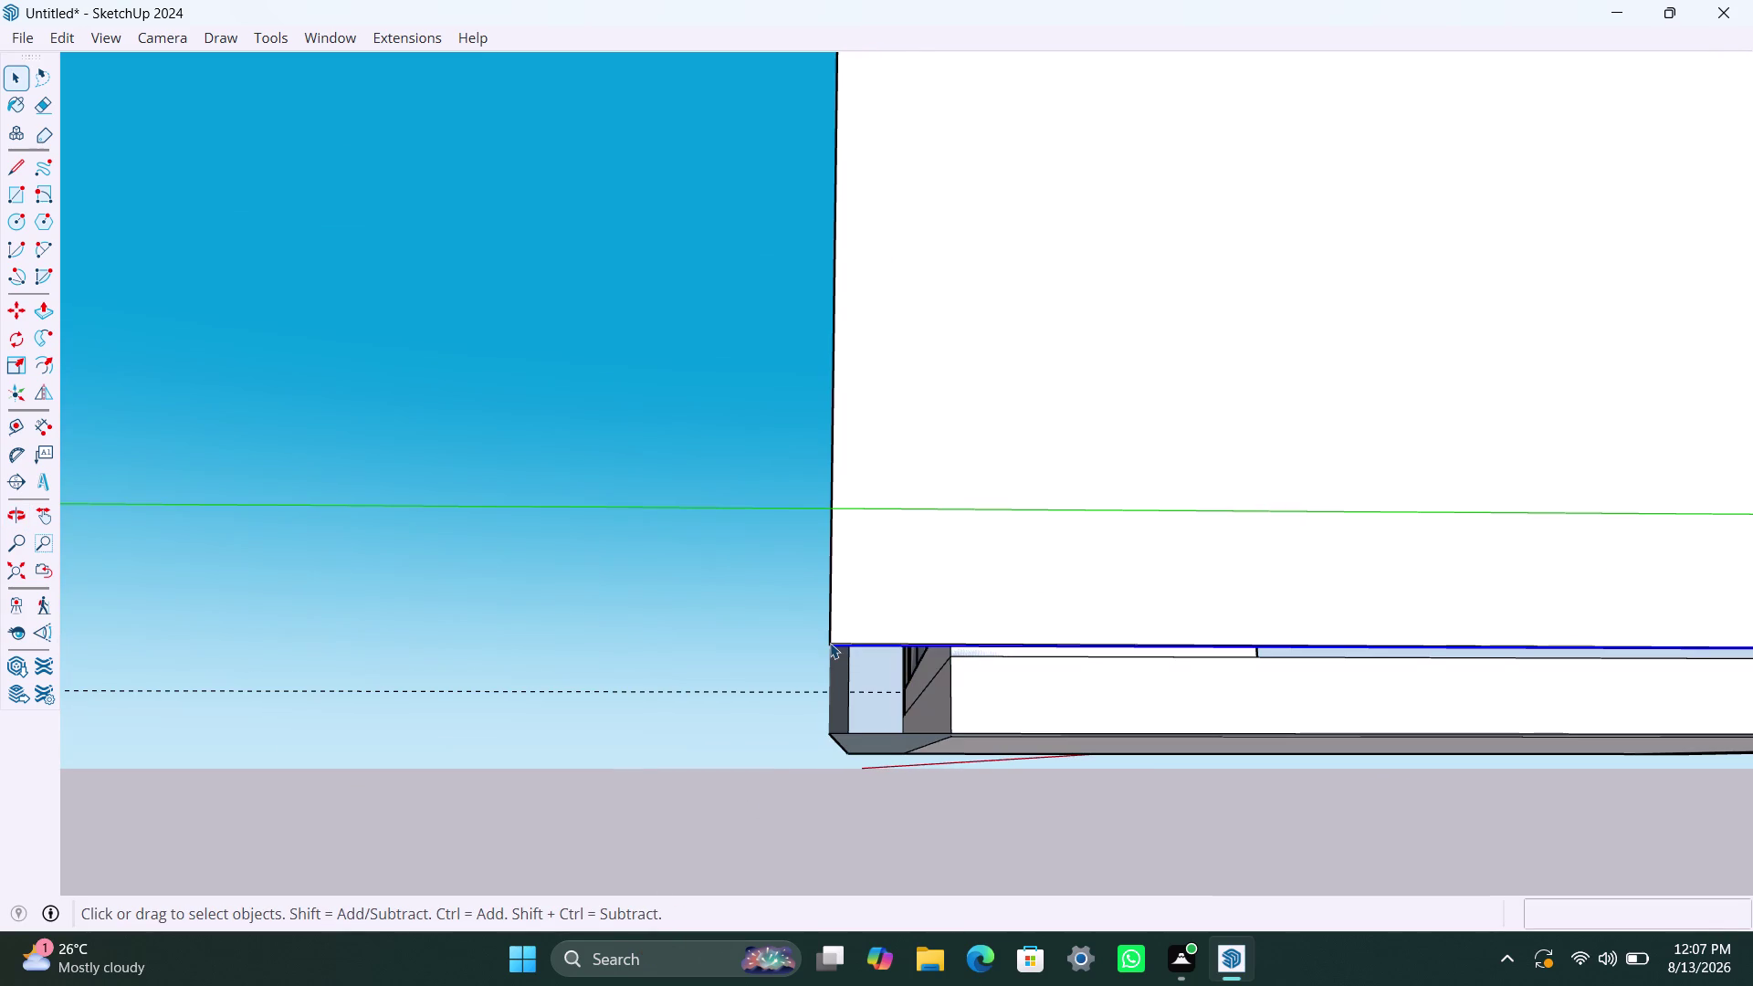
Start a rectangle at the wall's base, then cancel the unfinished shape.
key(r)
click(829, 642)
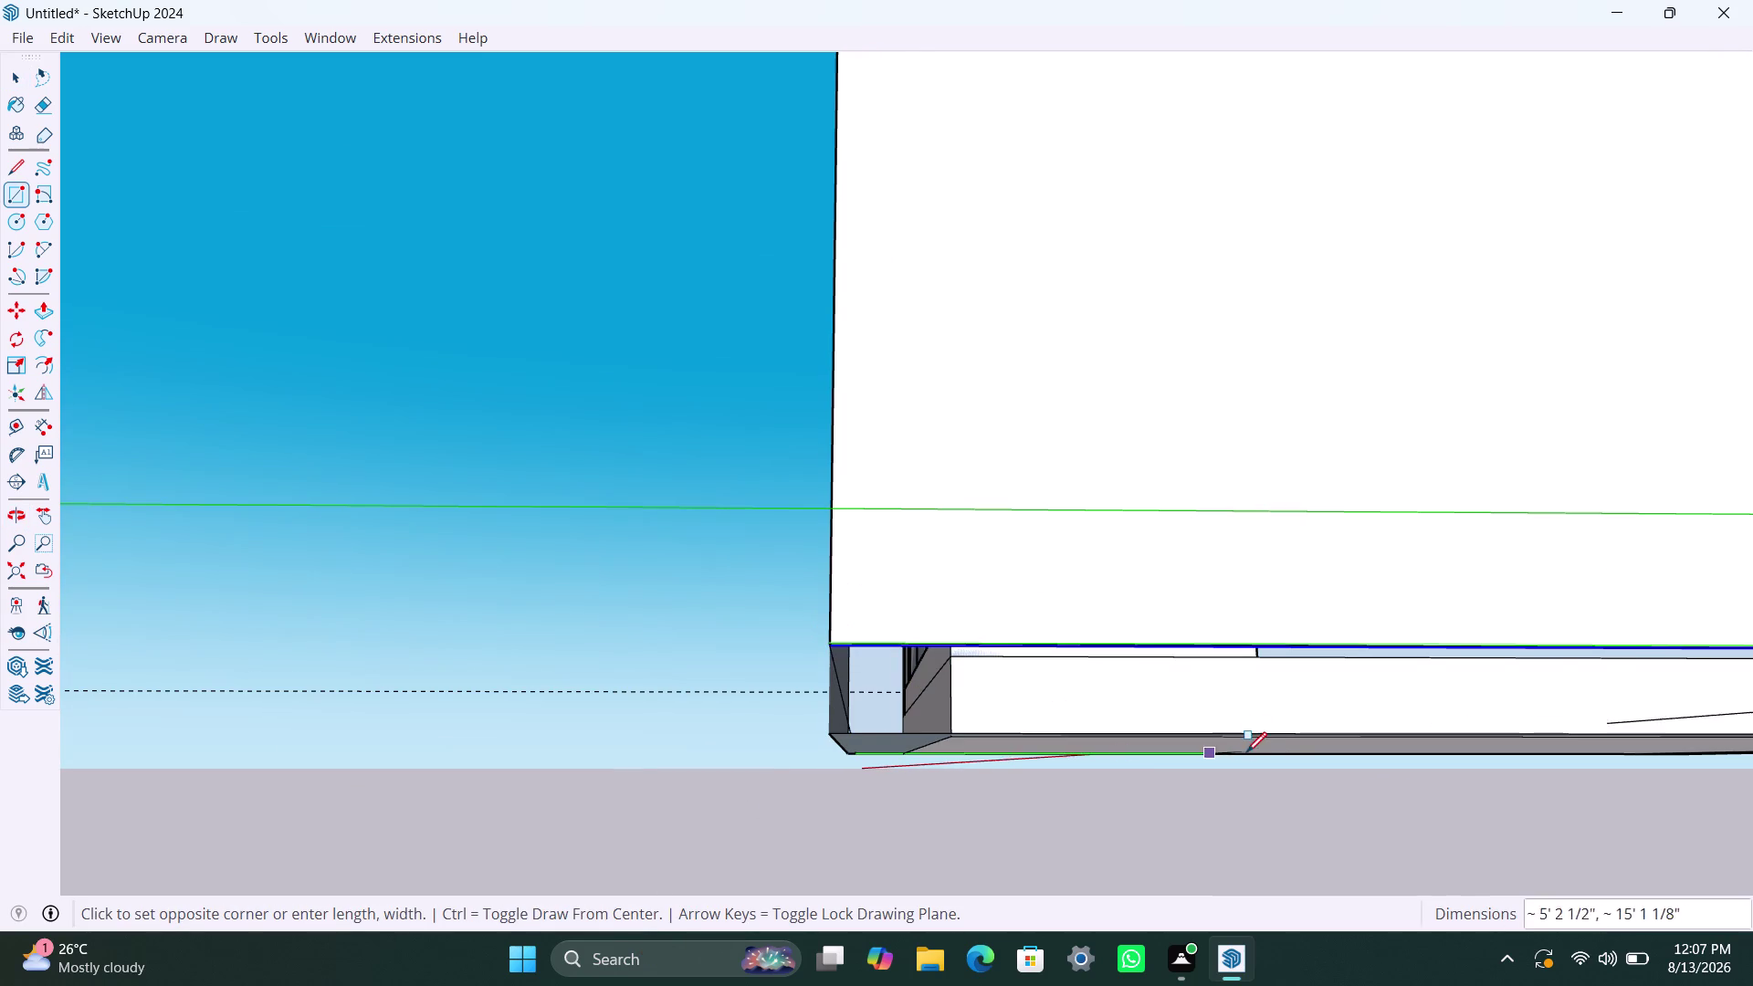
scroll(down, 3)
middle_drag(1248, 740, 1001, 725)
scroll(down, 3)
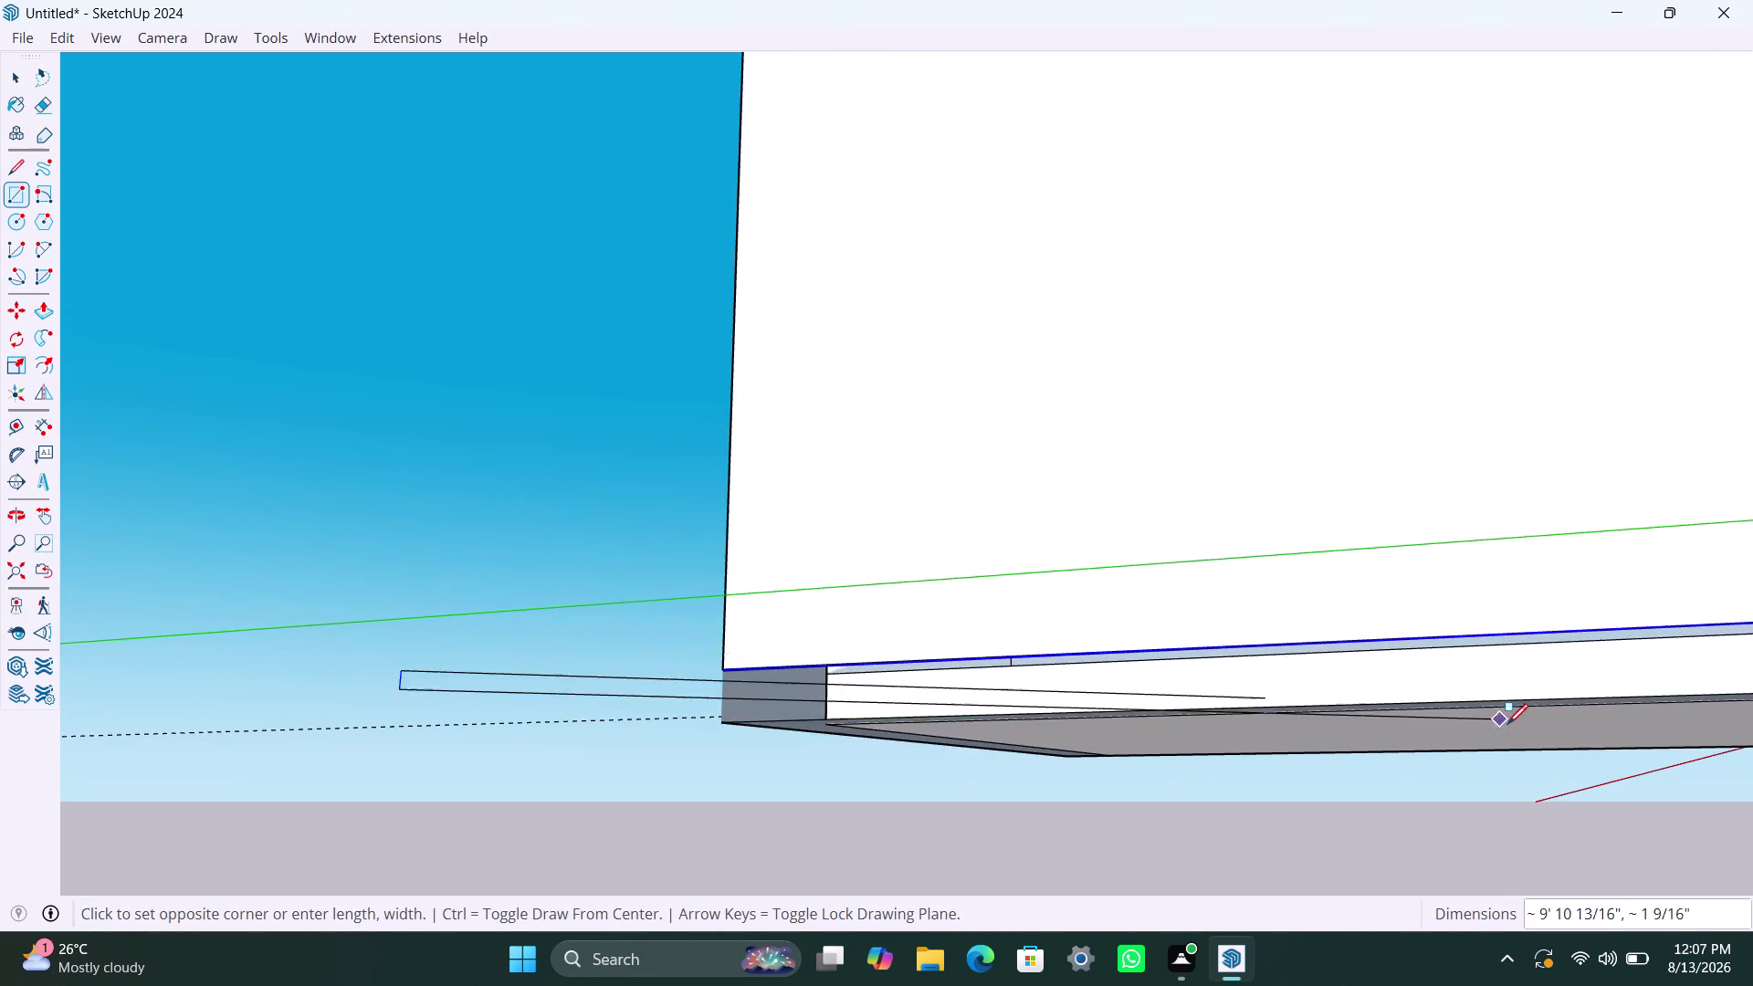
scroll(down, 3)
middle_drag(1507, 647, 1293, 678)
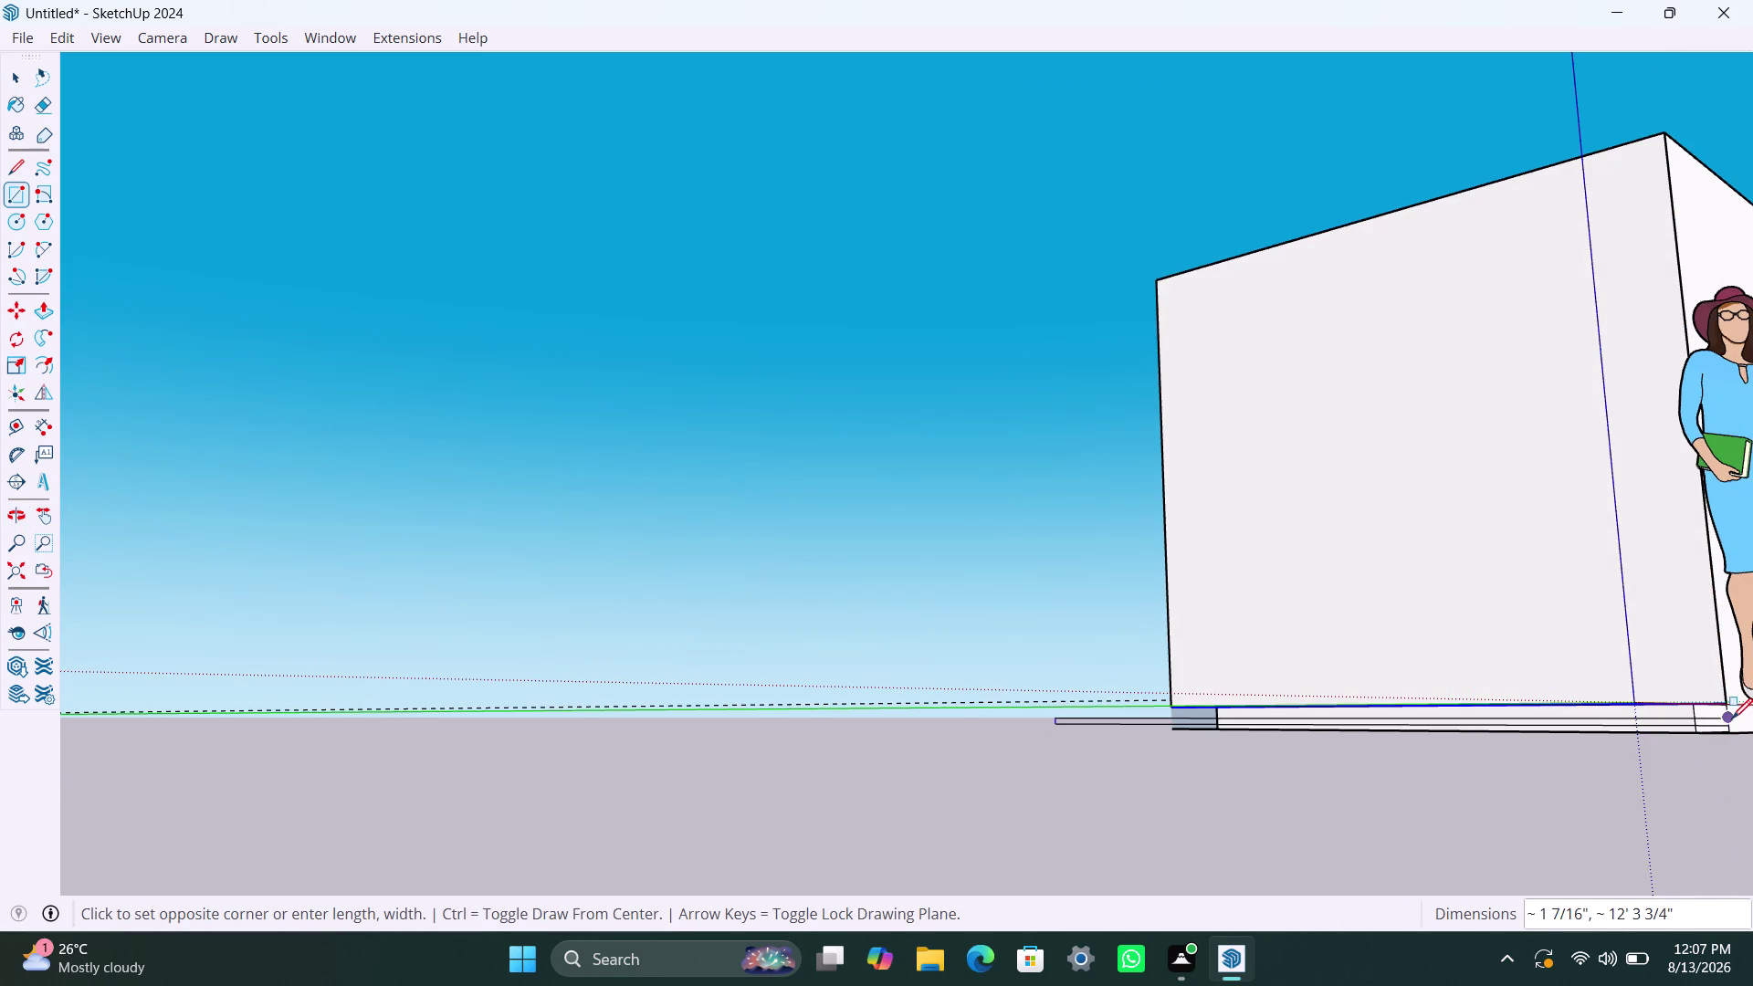
scroll(up, 3)
scroll(up, 3)
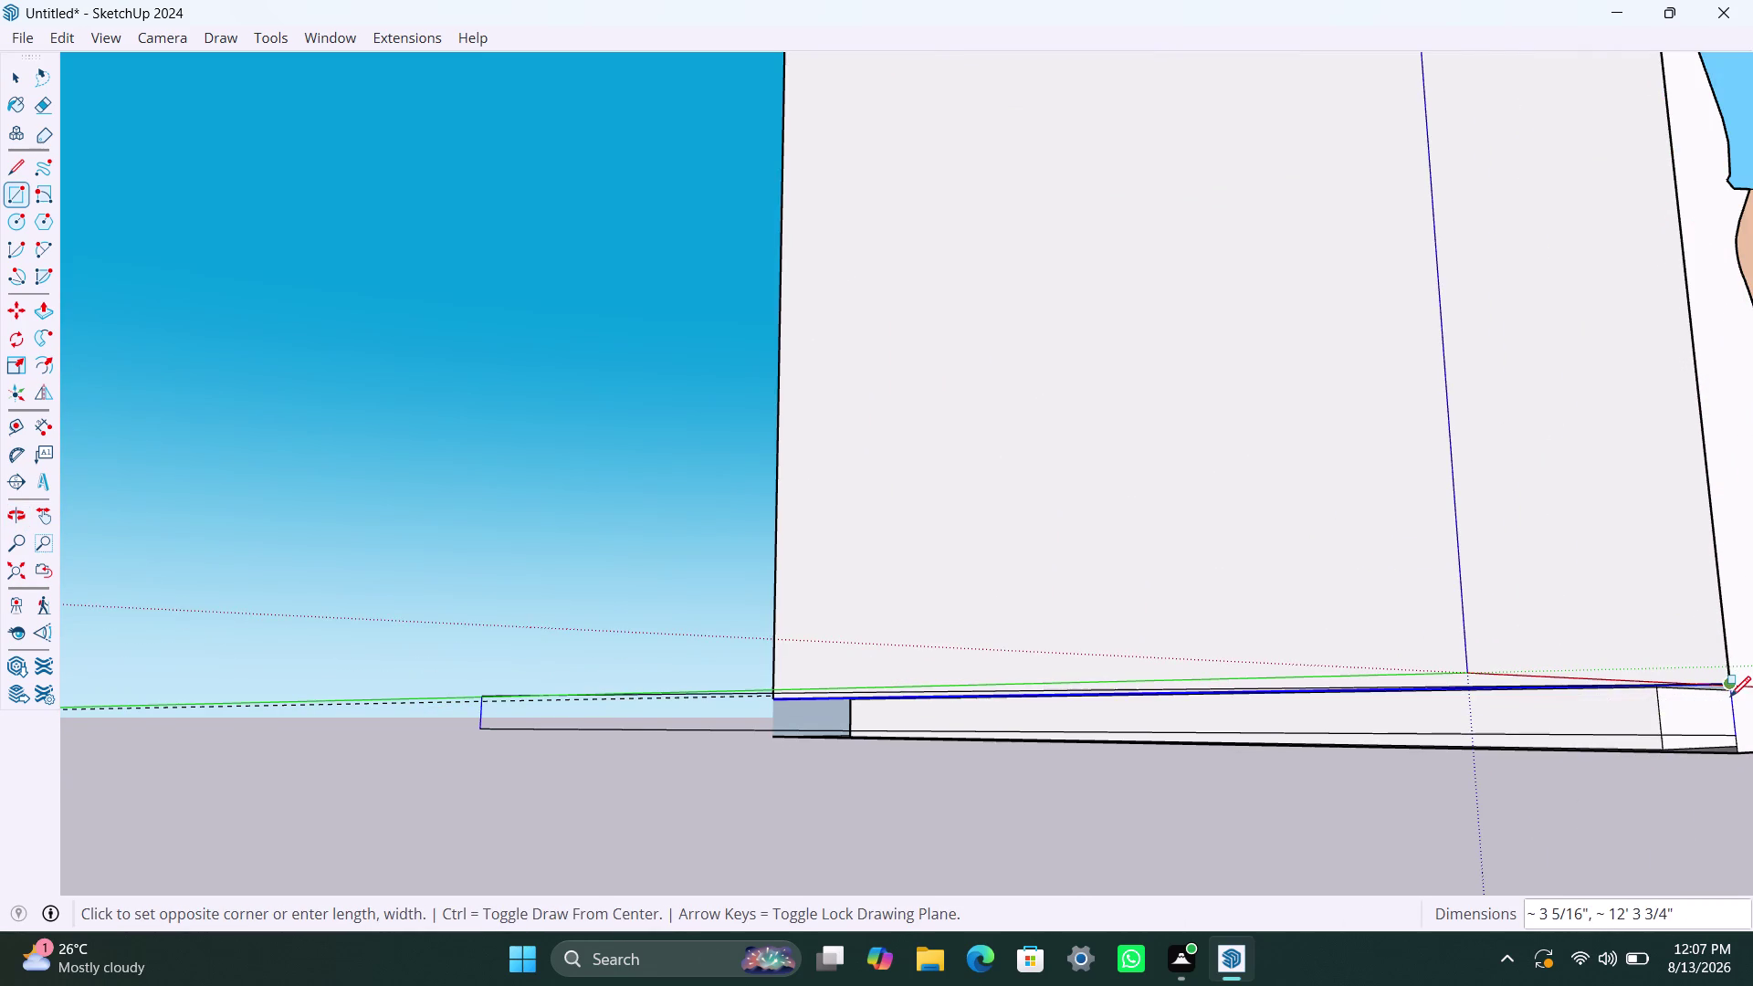
key(Escape)
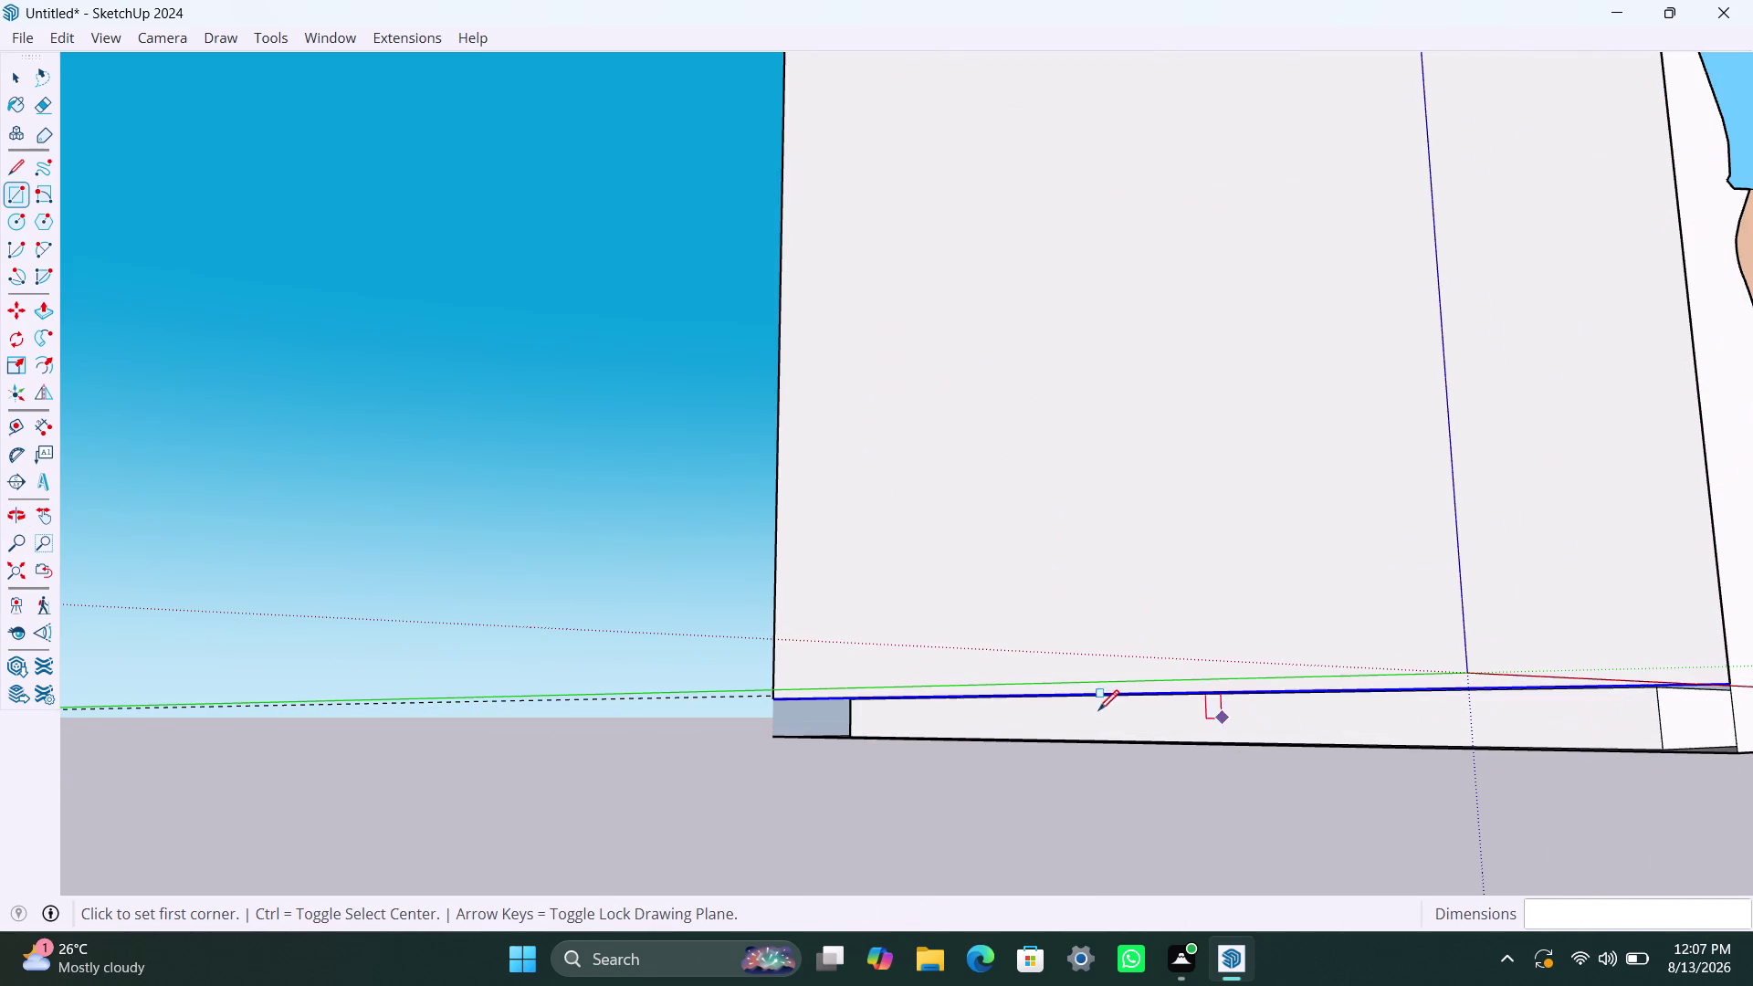
Draw a line along the bottom edge of the outer wall.
click(774, 695)
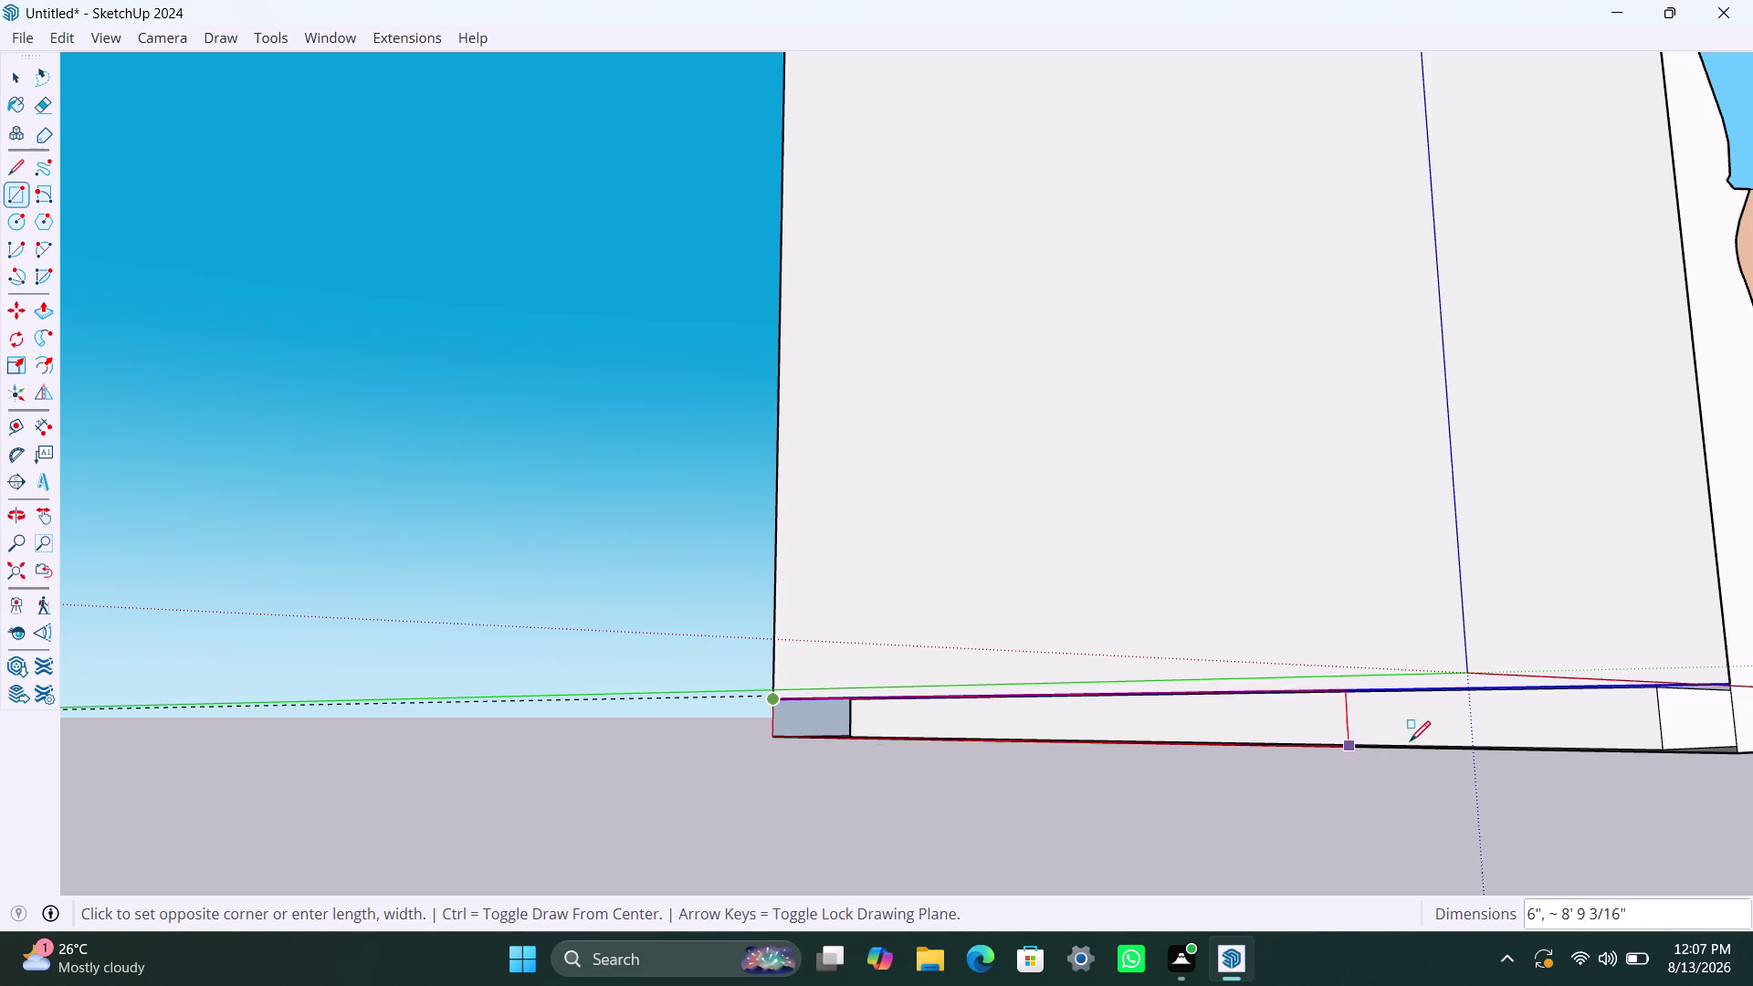
scroll(down, 3)
middle_drag(1503, 742, 1391, 724)
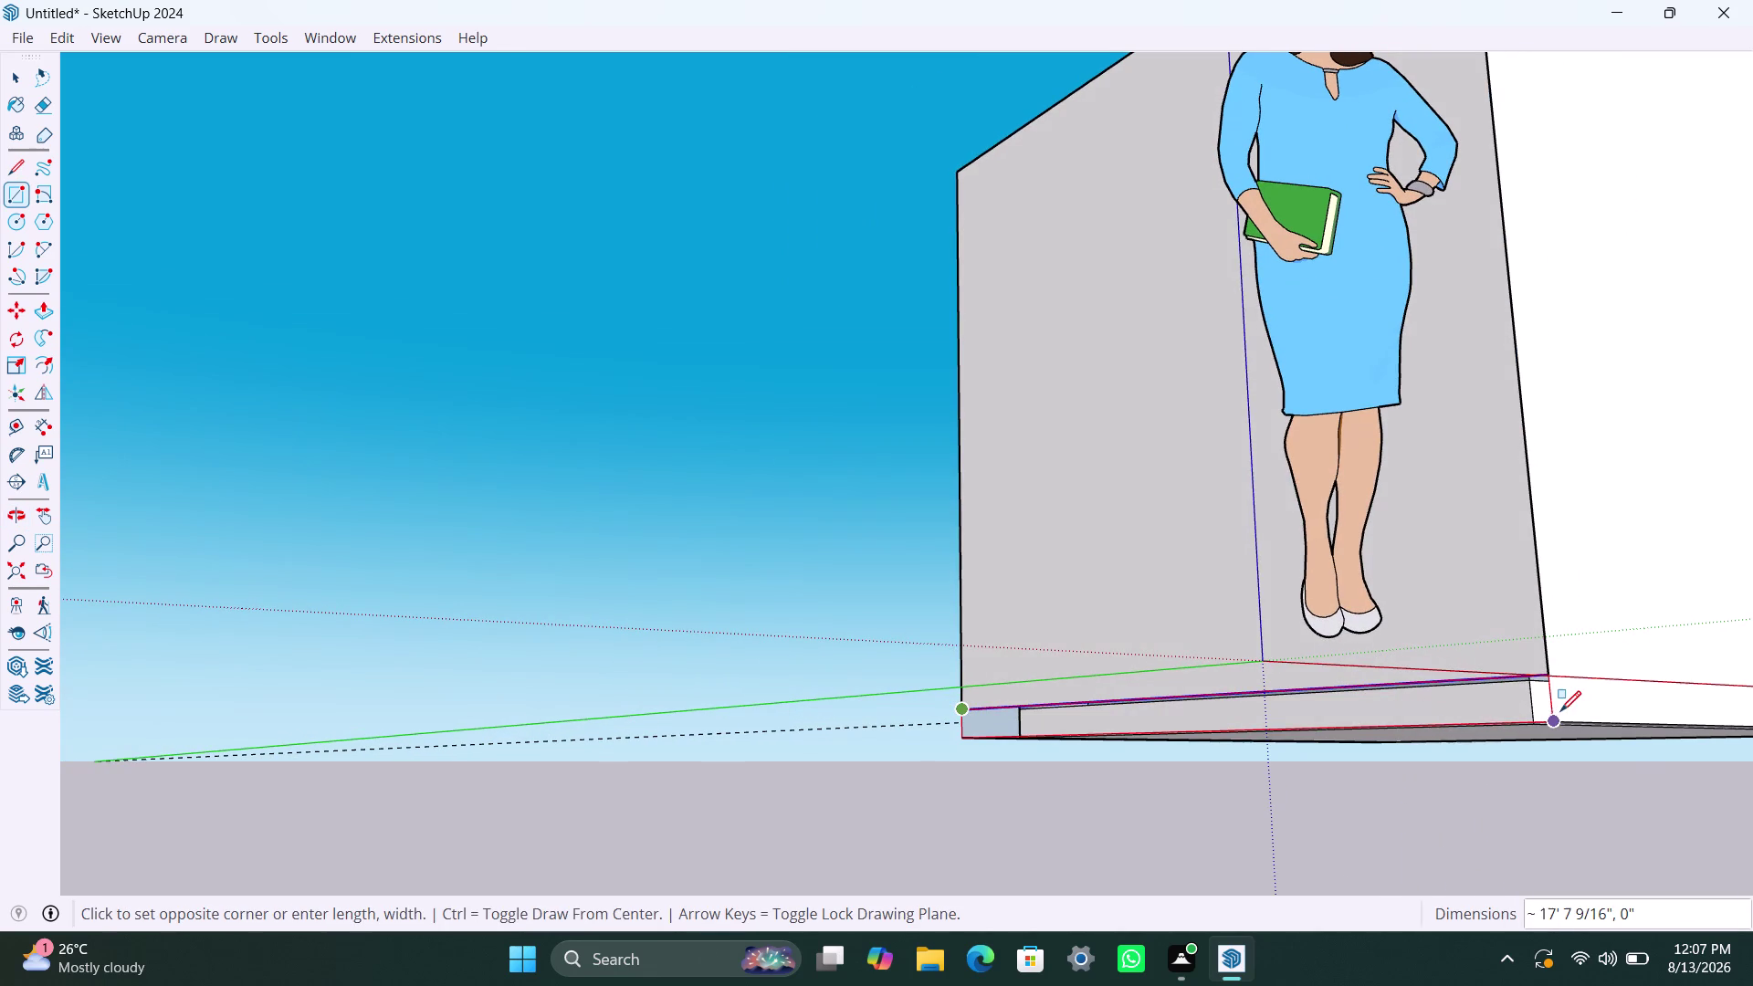
click(1551, 711)
key(space)
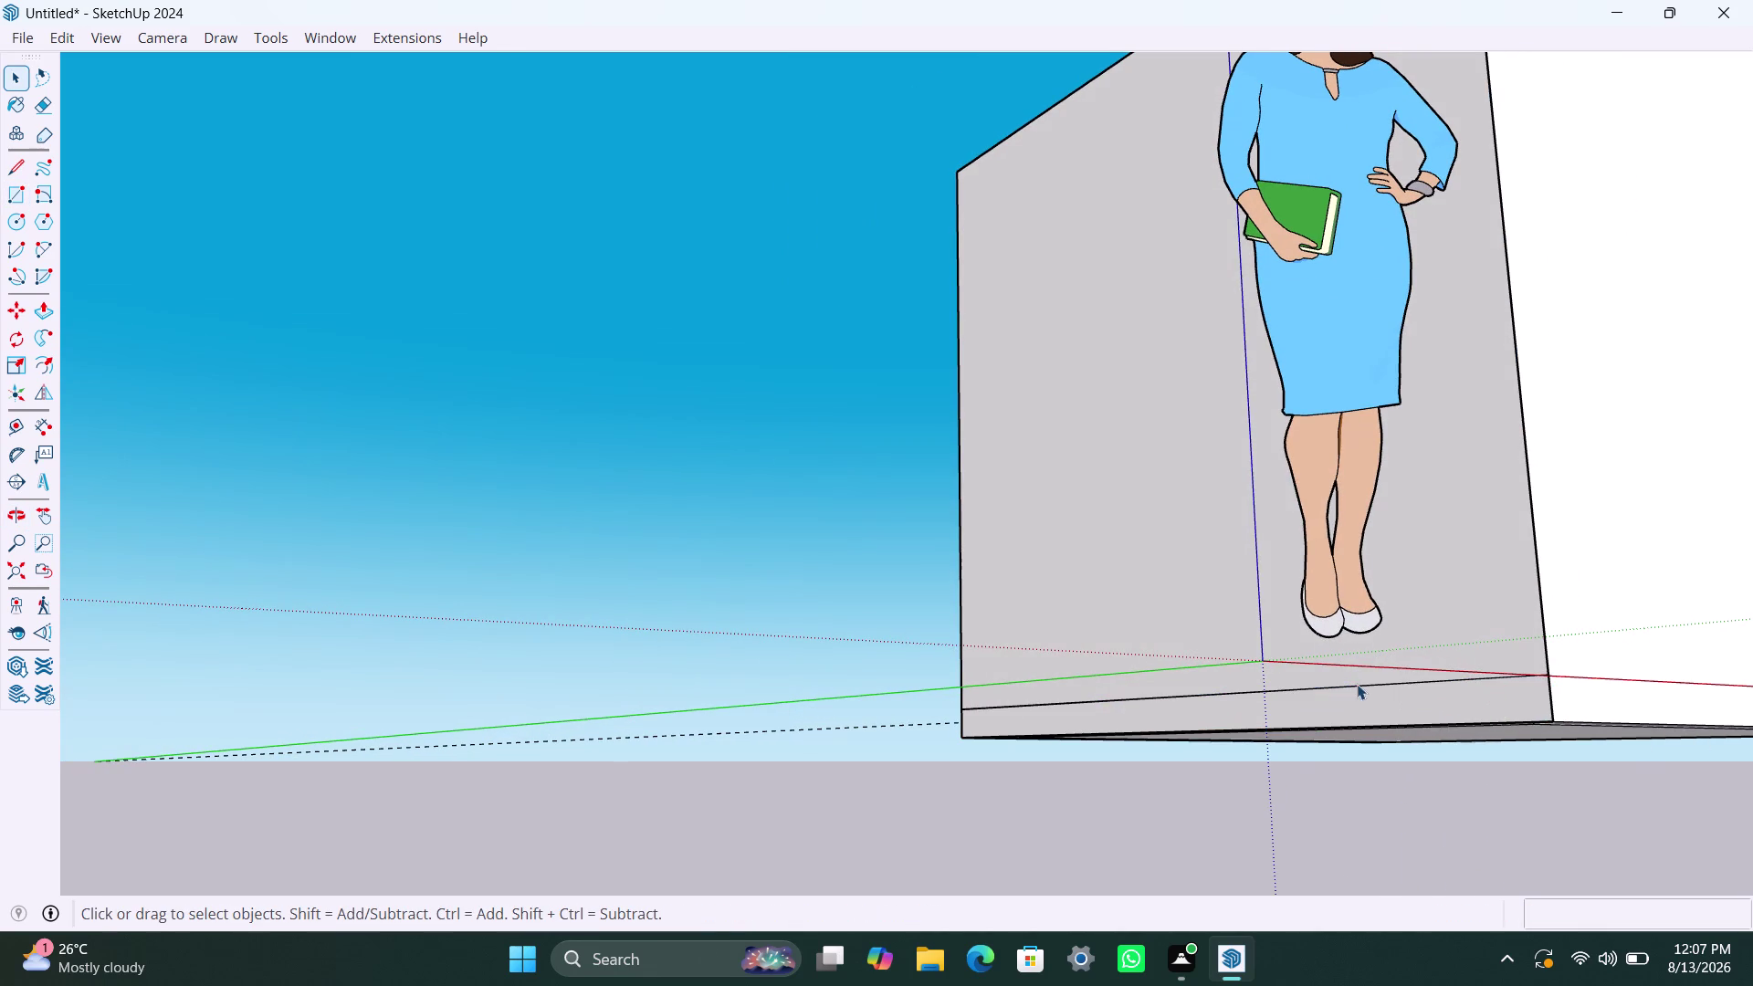
Open the room group, select its bottom frame face and pick a context-menu option.
scroll(down, 3)
middle_drag(1482, 636, 1472, 284)
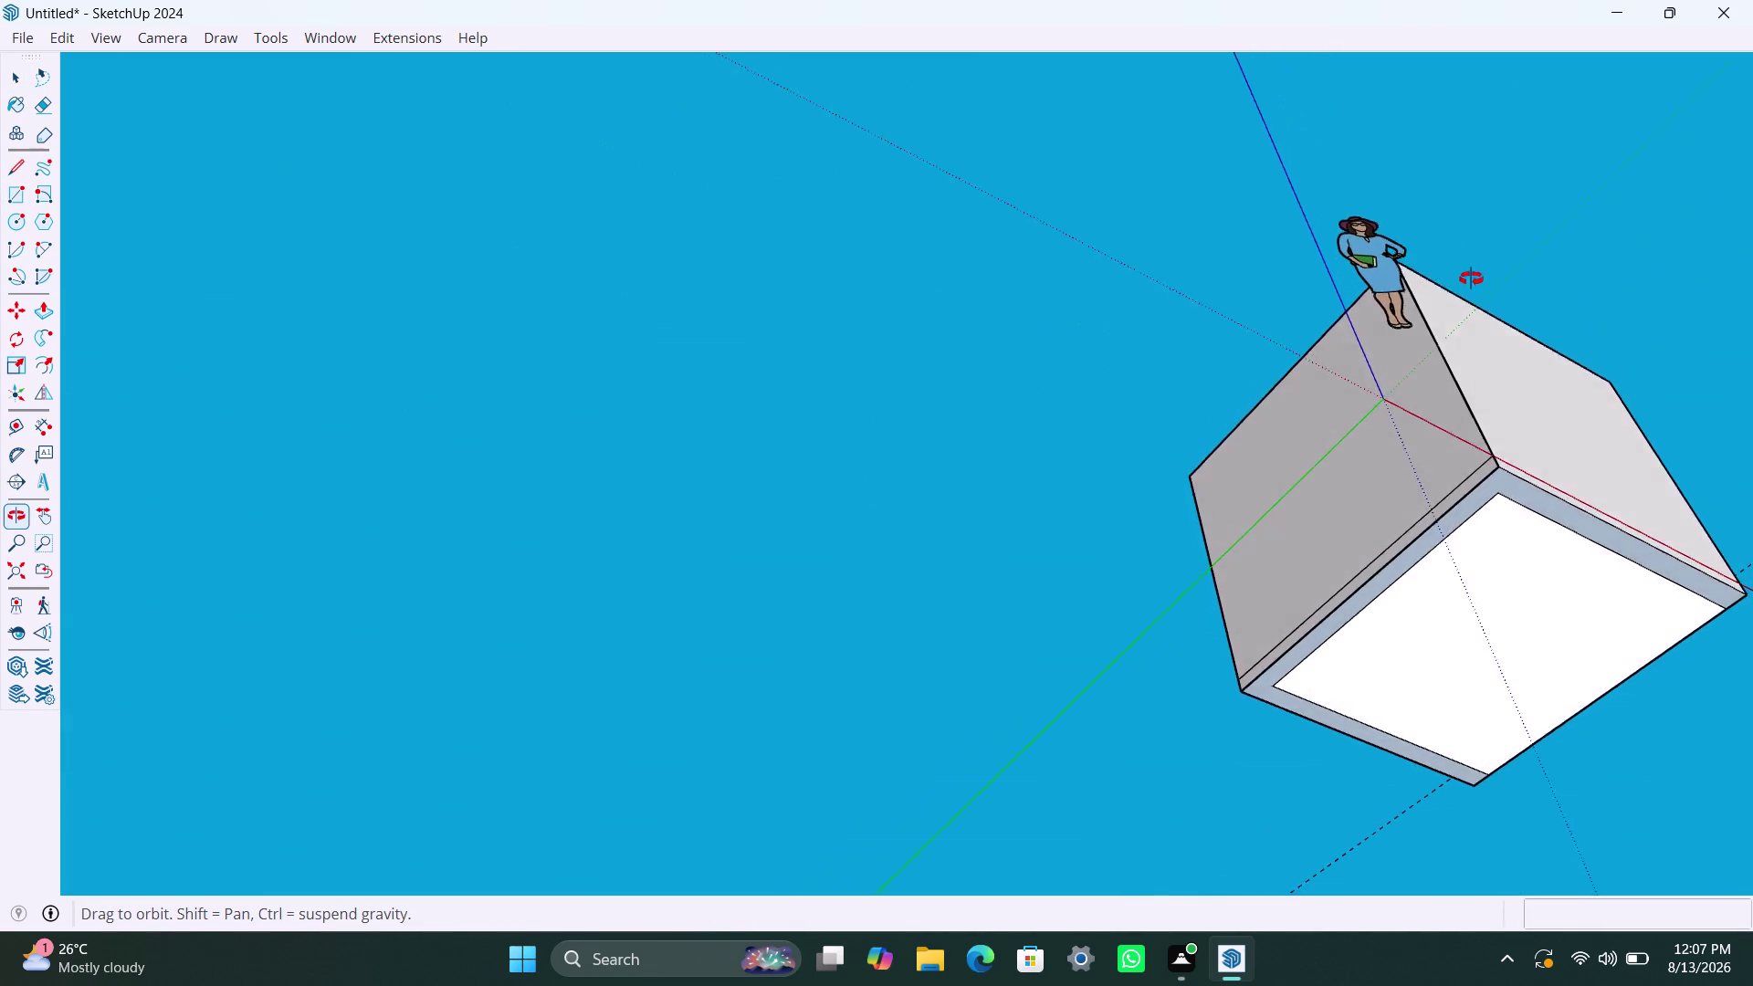
middle_drag(1472, 285, 1061, 414)
scroll(up, 3)
click(1240, 322)
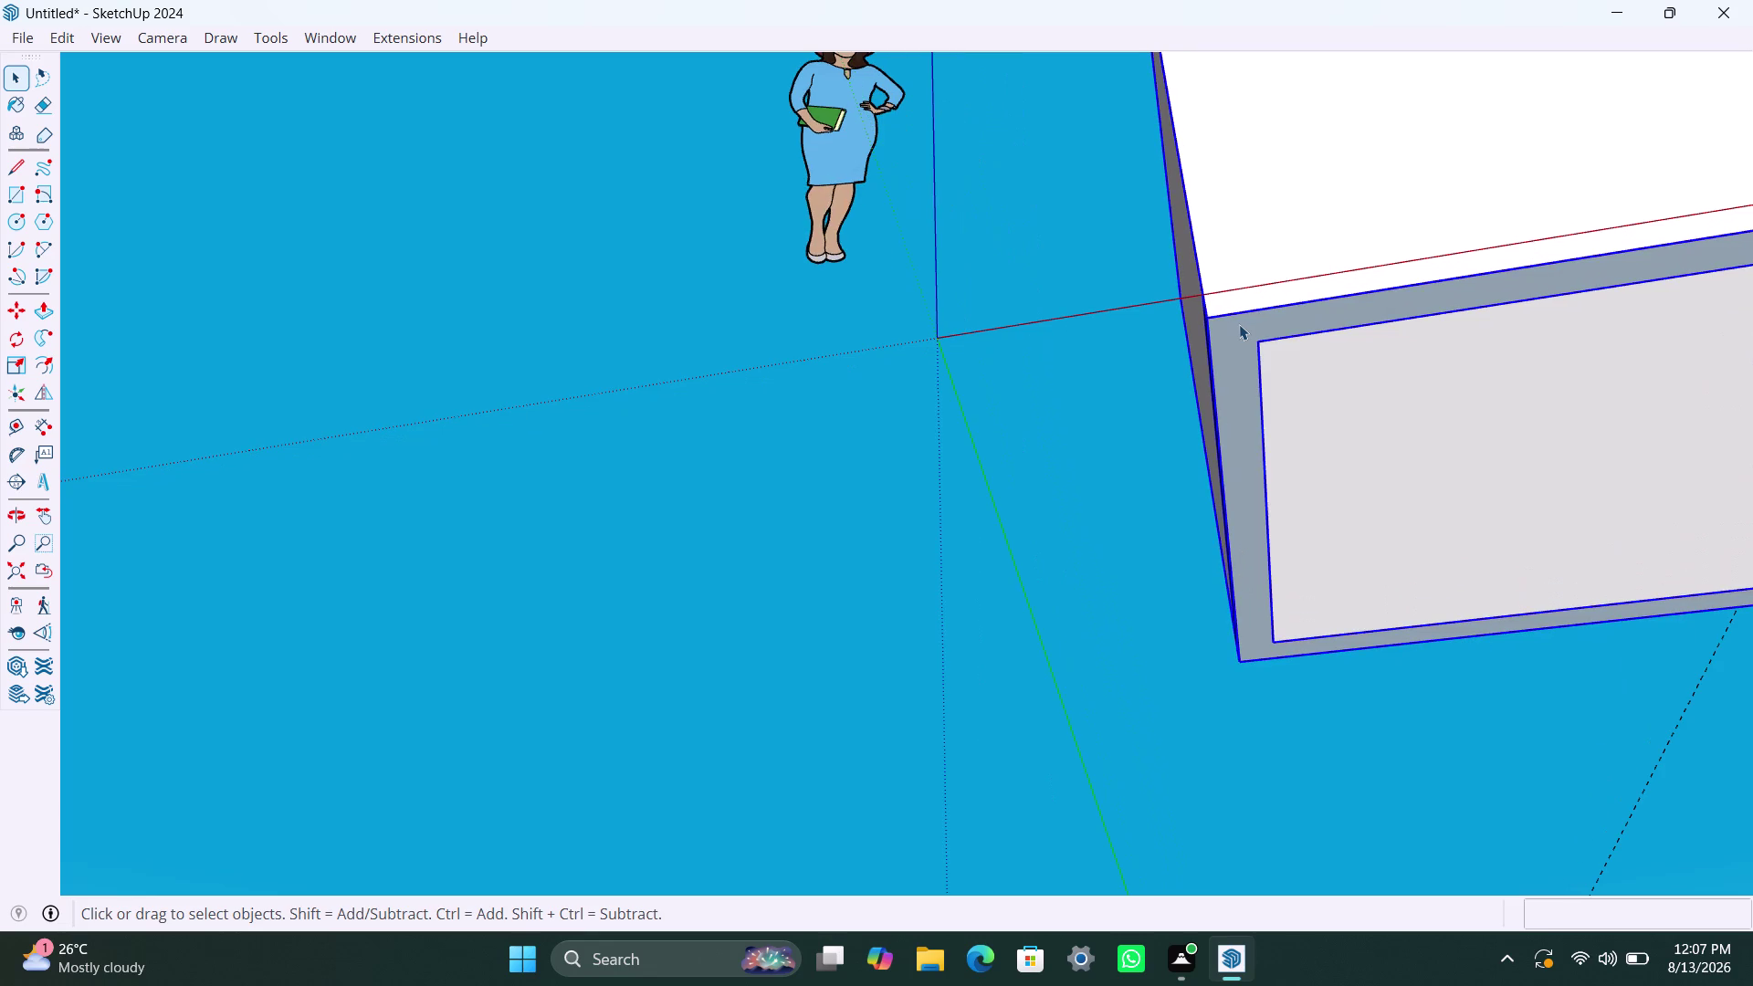
double_click(1239, 324)
click(1239, 327)
click(1242, 346)
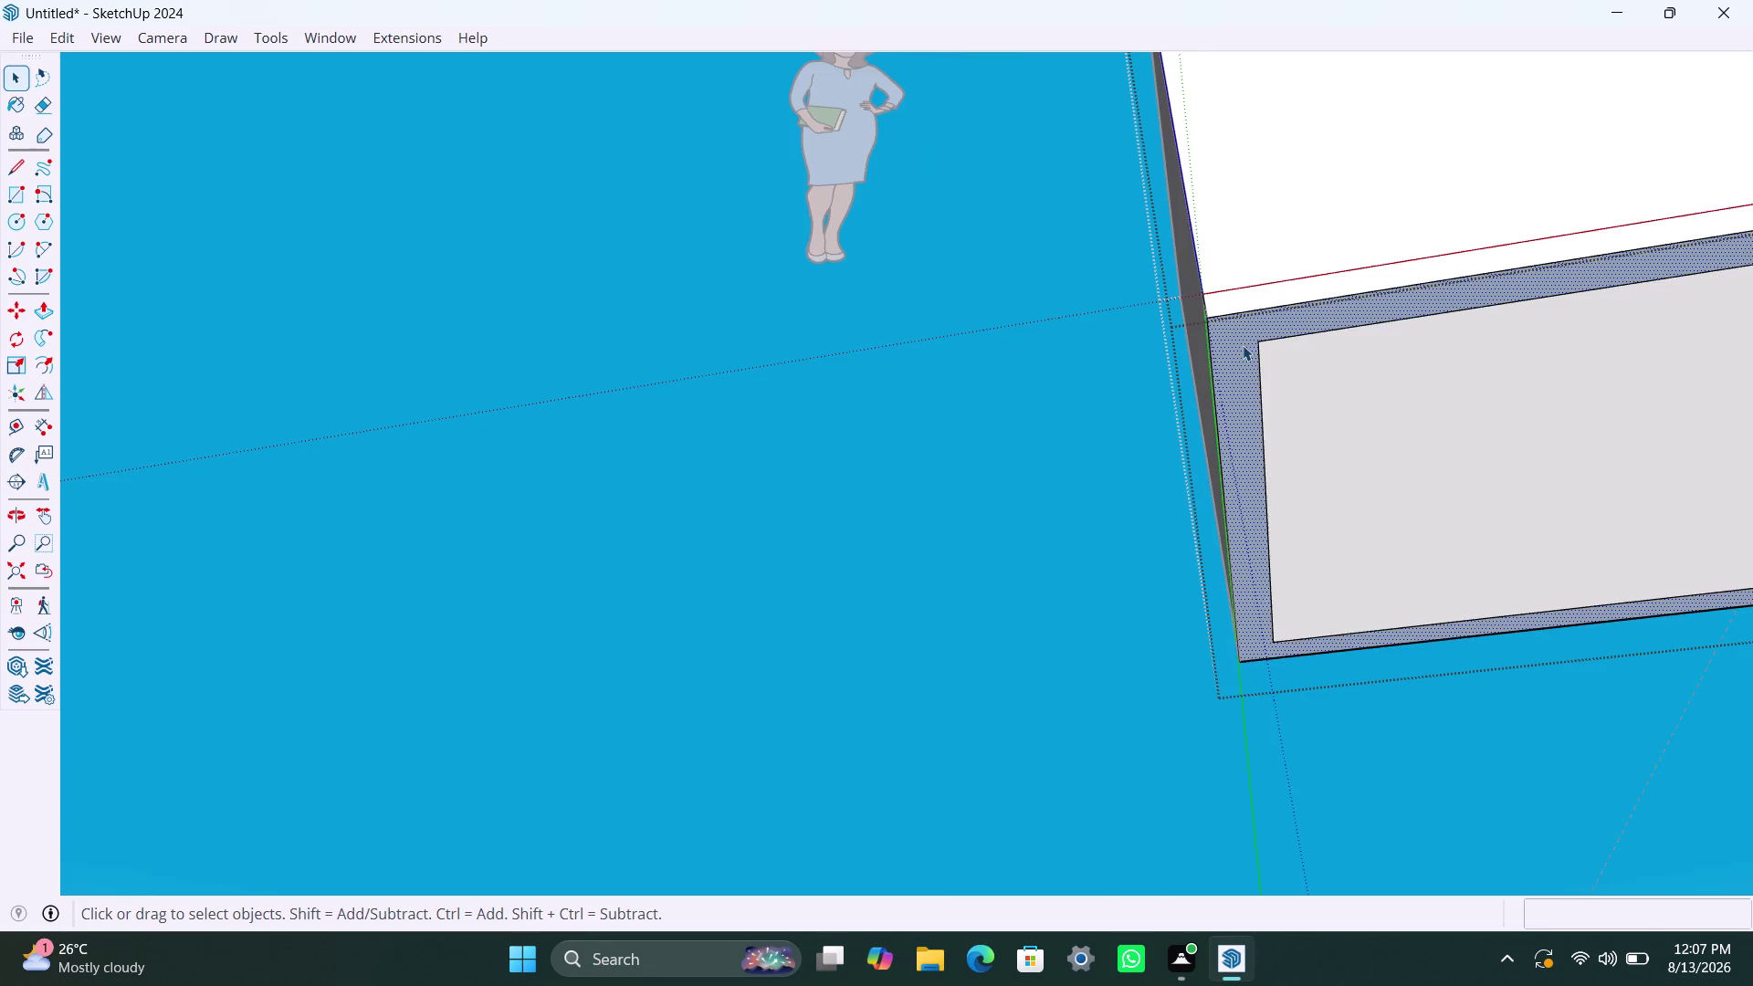
right_click(1242, 345)
click(1336, 588)
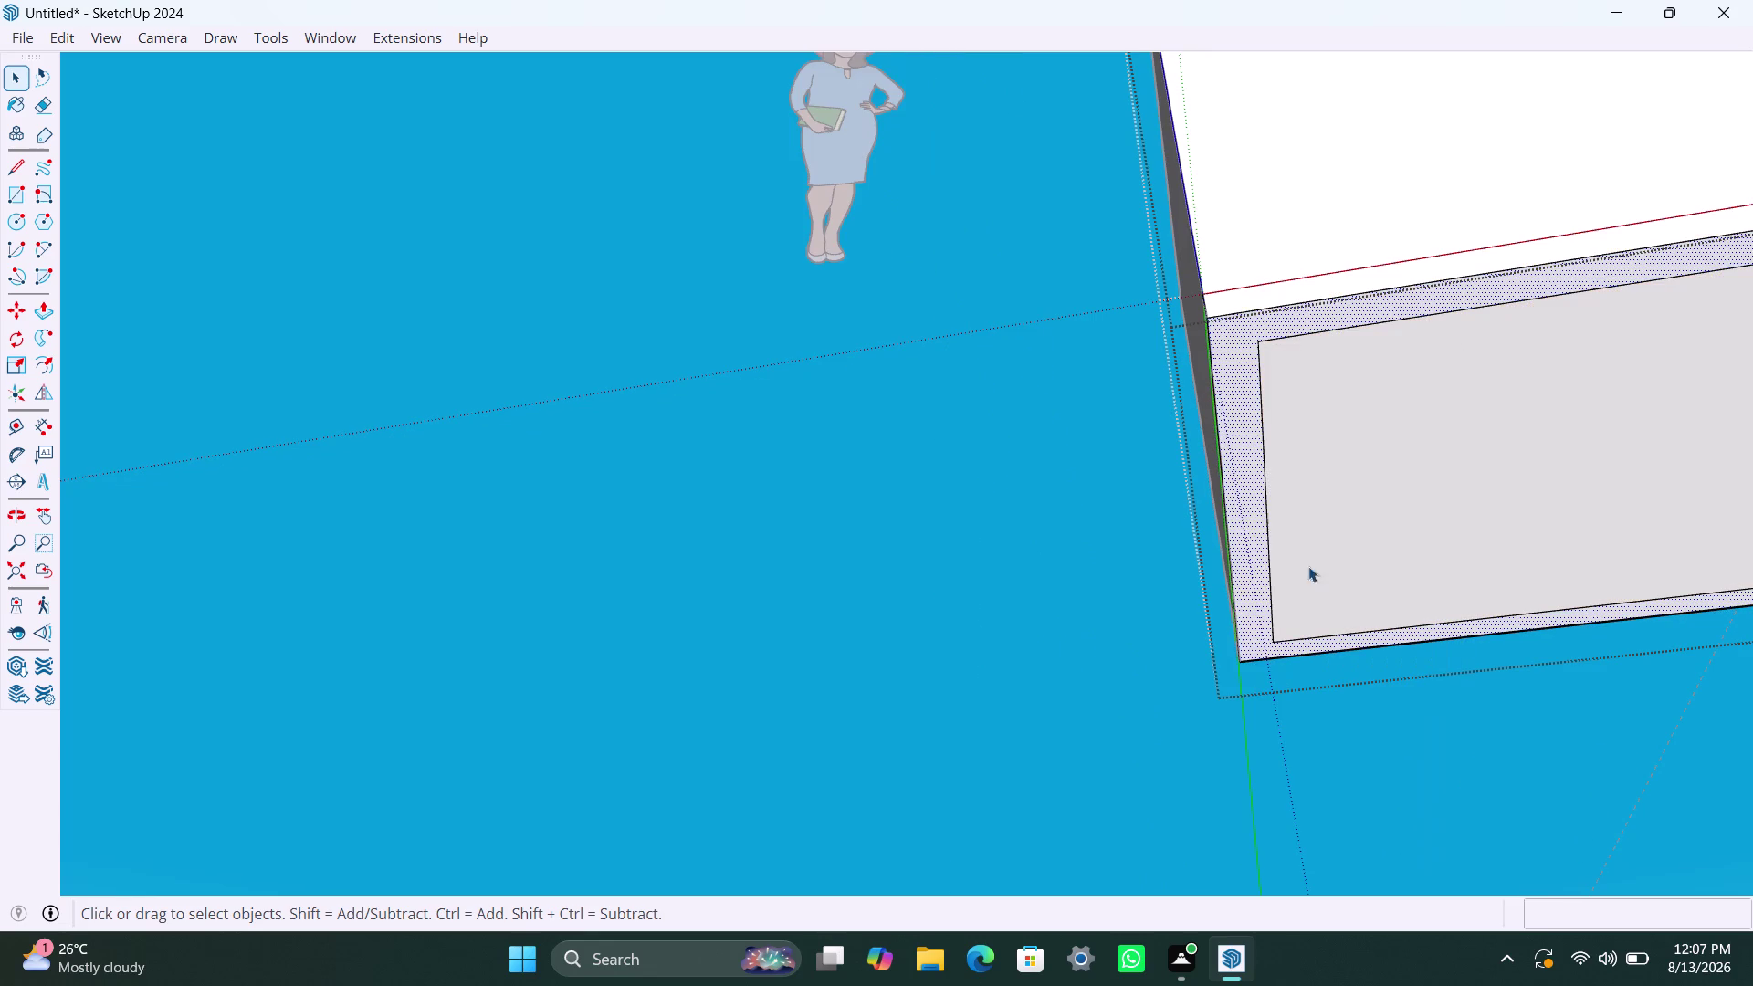
click(1089, 514)
scroll(down, 3)
middle_drag(1384, 236, 953, 768)
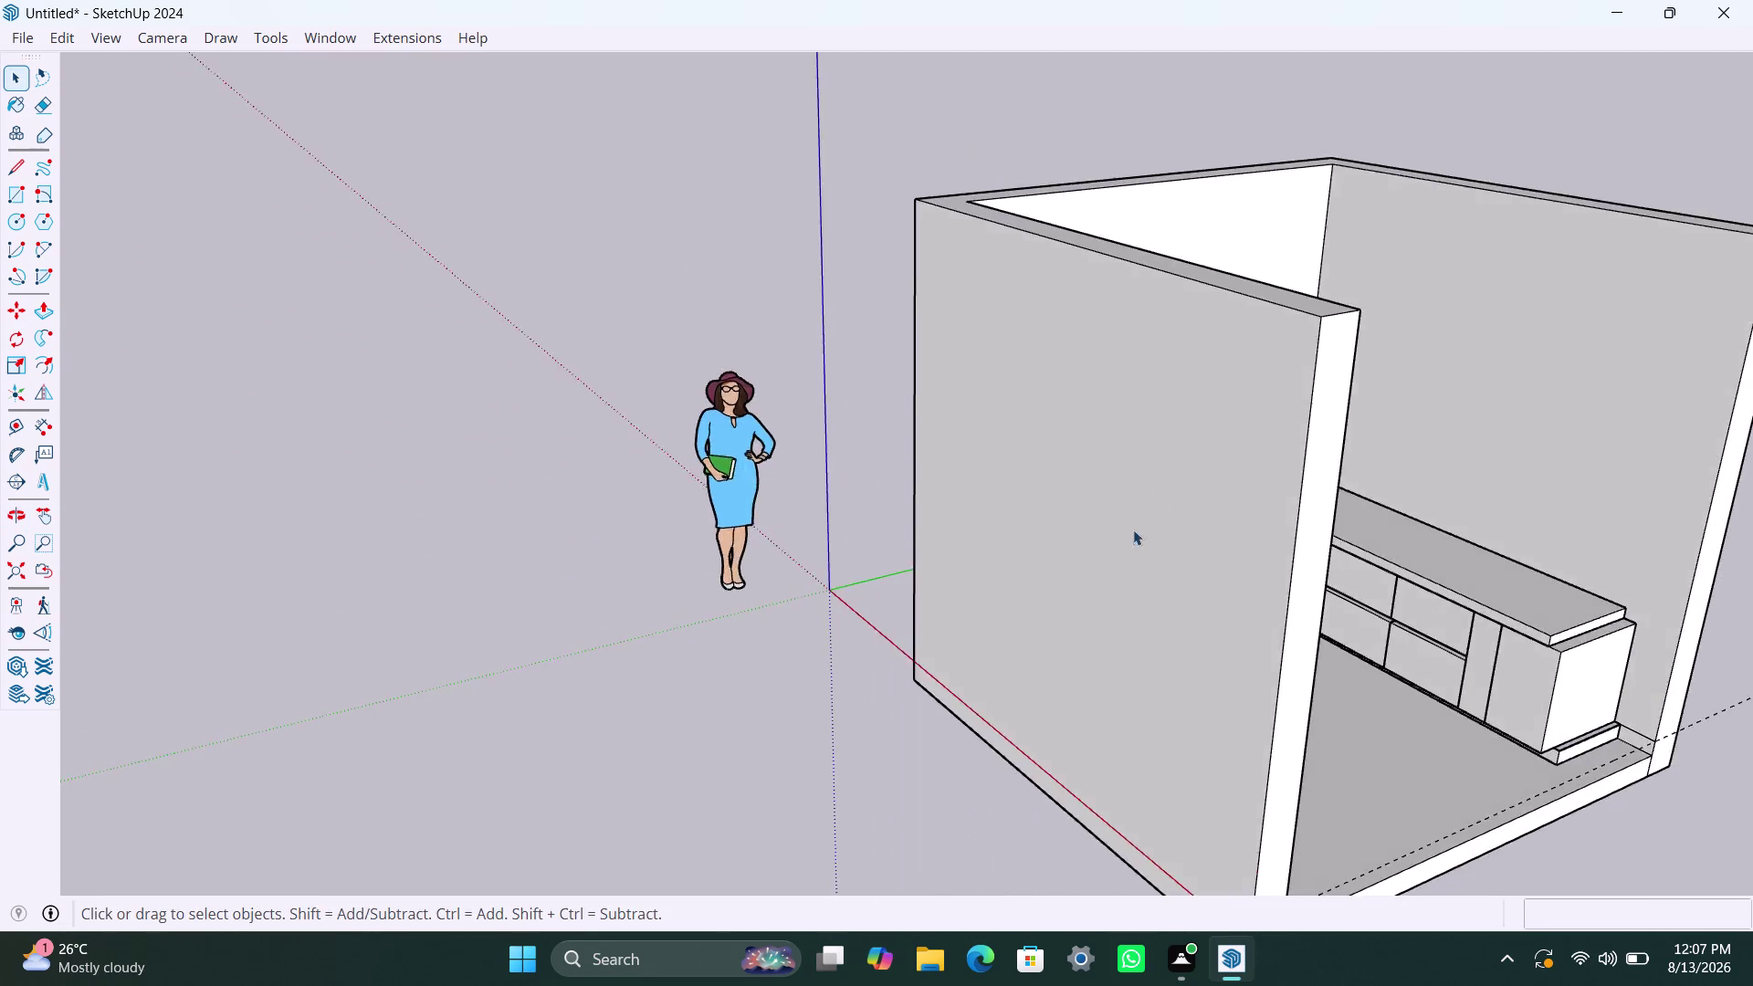
Open the countertop group for editing and select its front face.
scroll(down, 3)
middle_drag(1165, 522, 810, 652)
click(1067, 670)
scroll(down, 3)
middle_drag(1034, 555, 1036, 542)
scroll(up, 3)
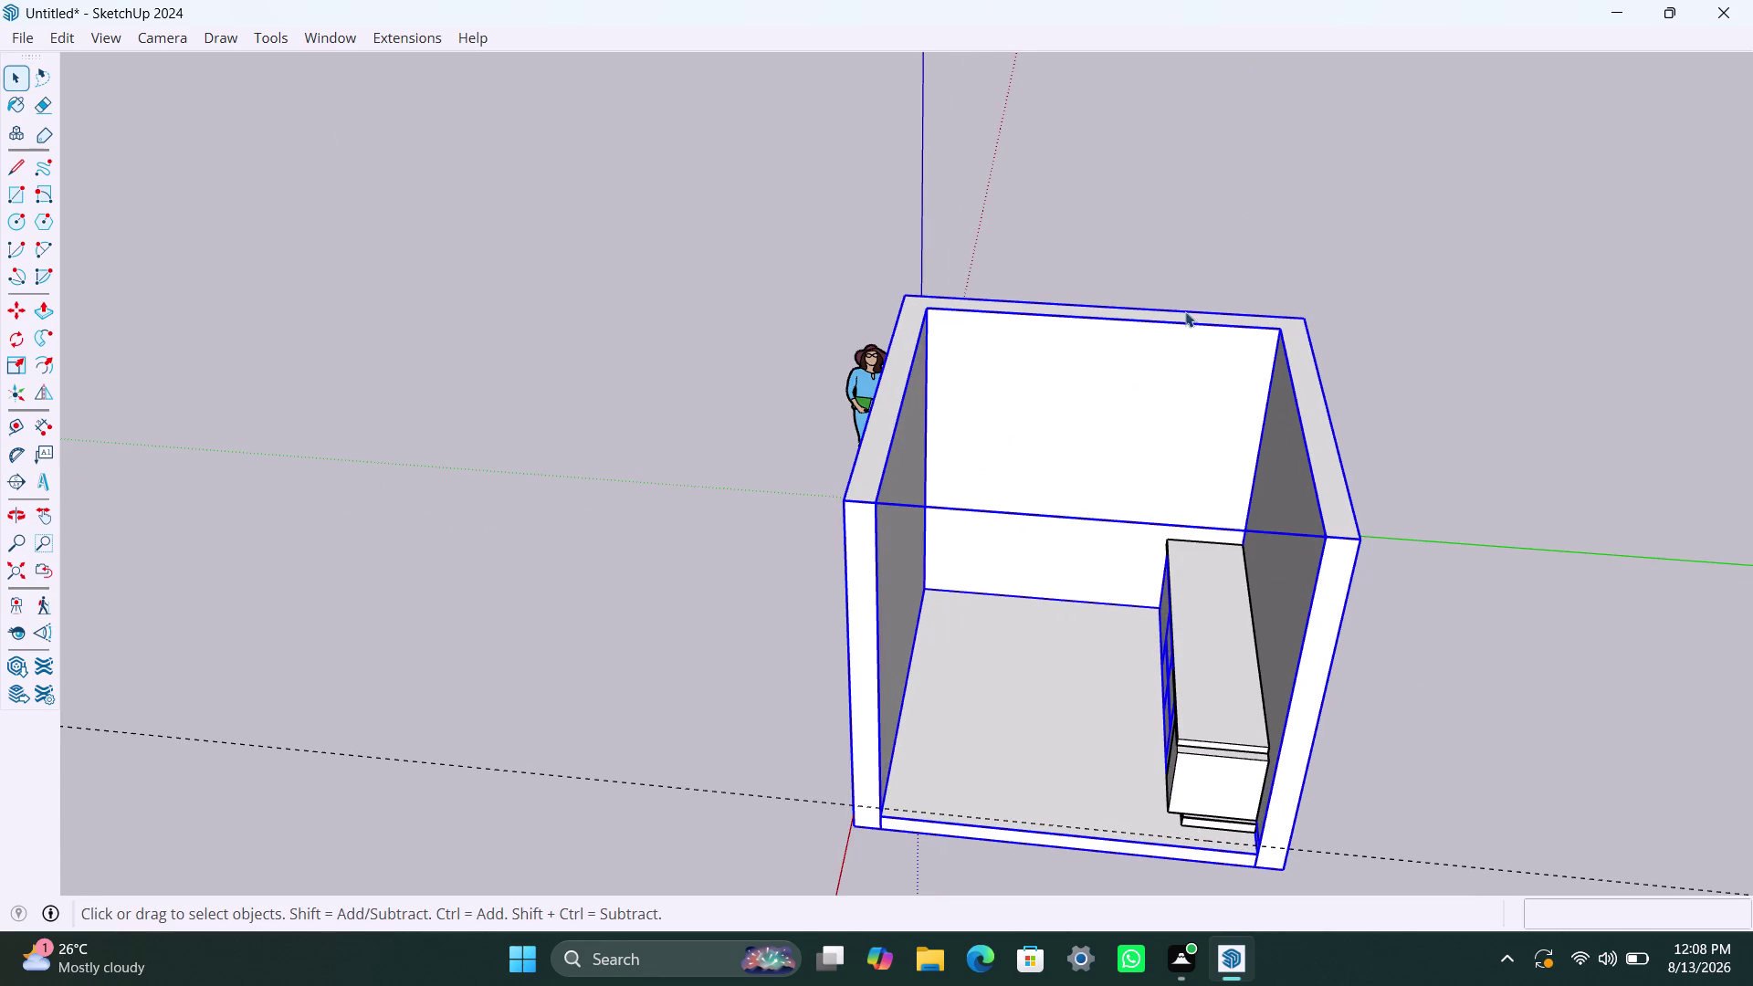
click(1499, 733)
scroll(up, 3)
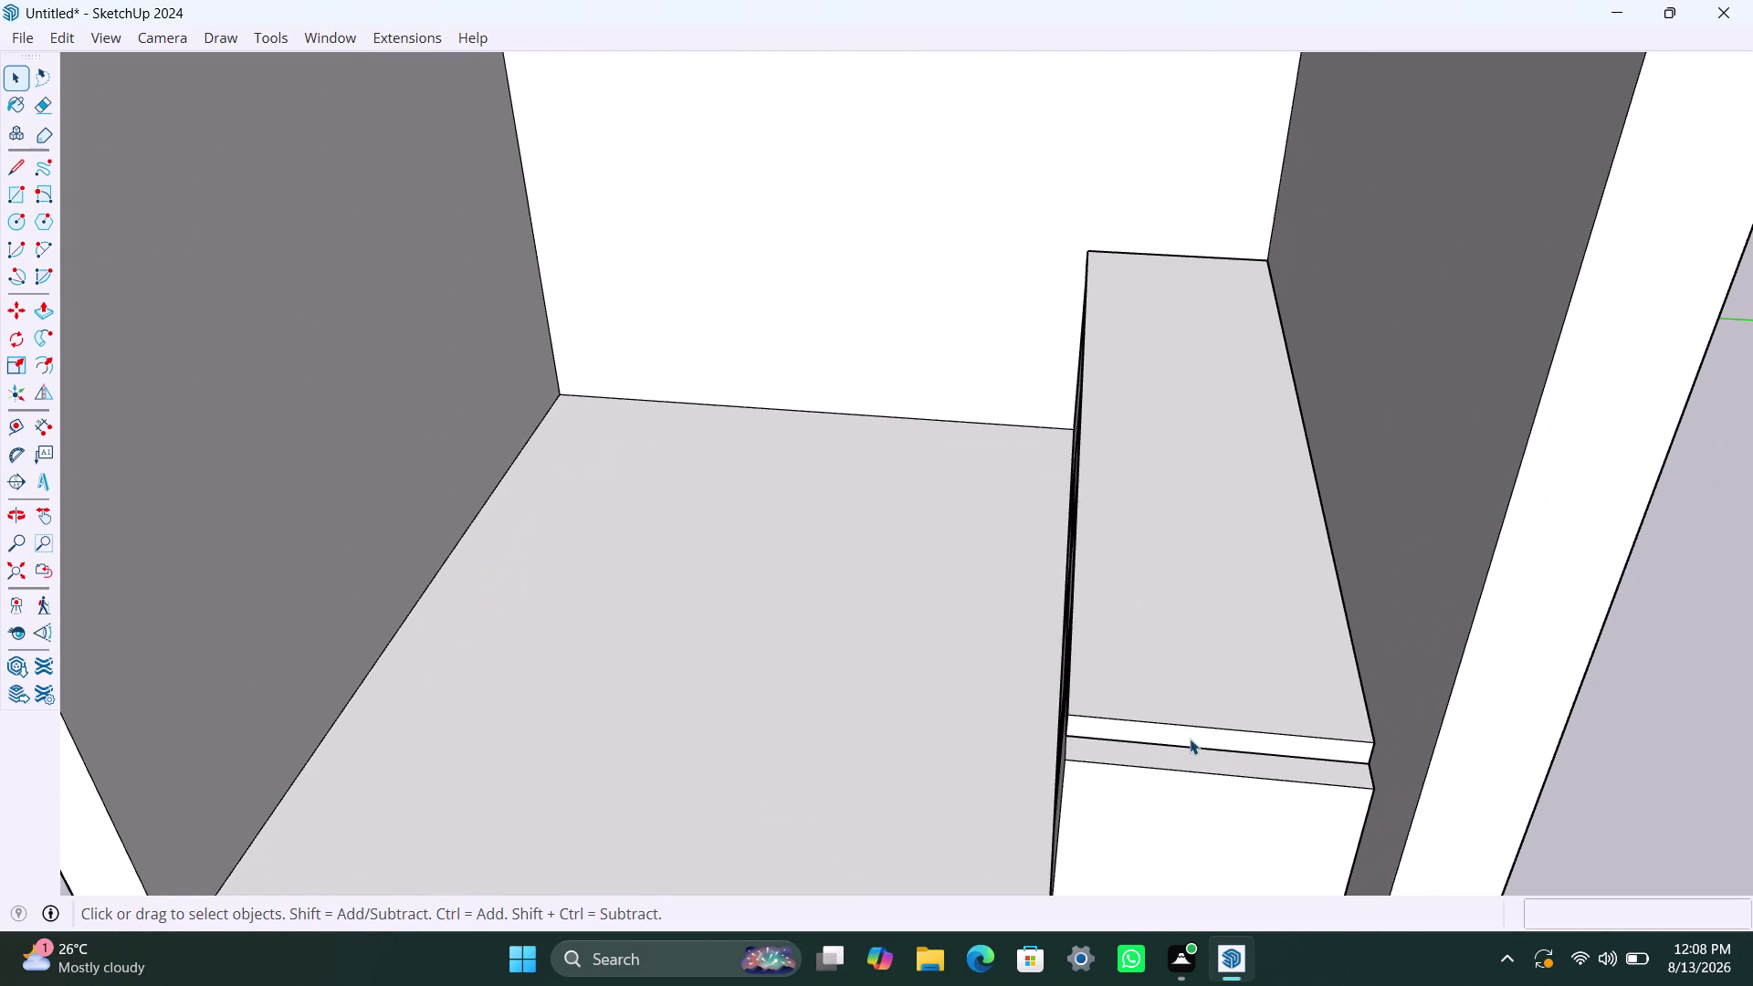
click(1189, 739)
double_click(1189, 739)
click(1188, 738)
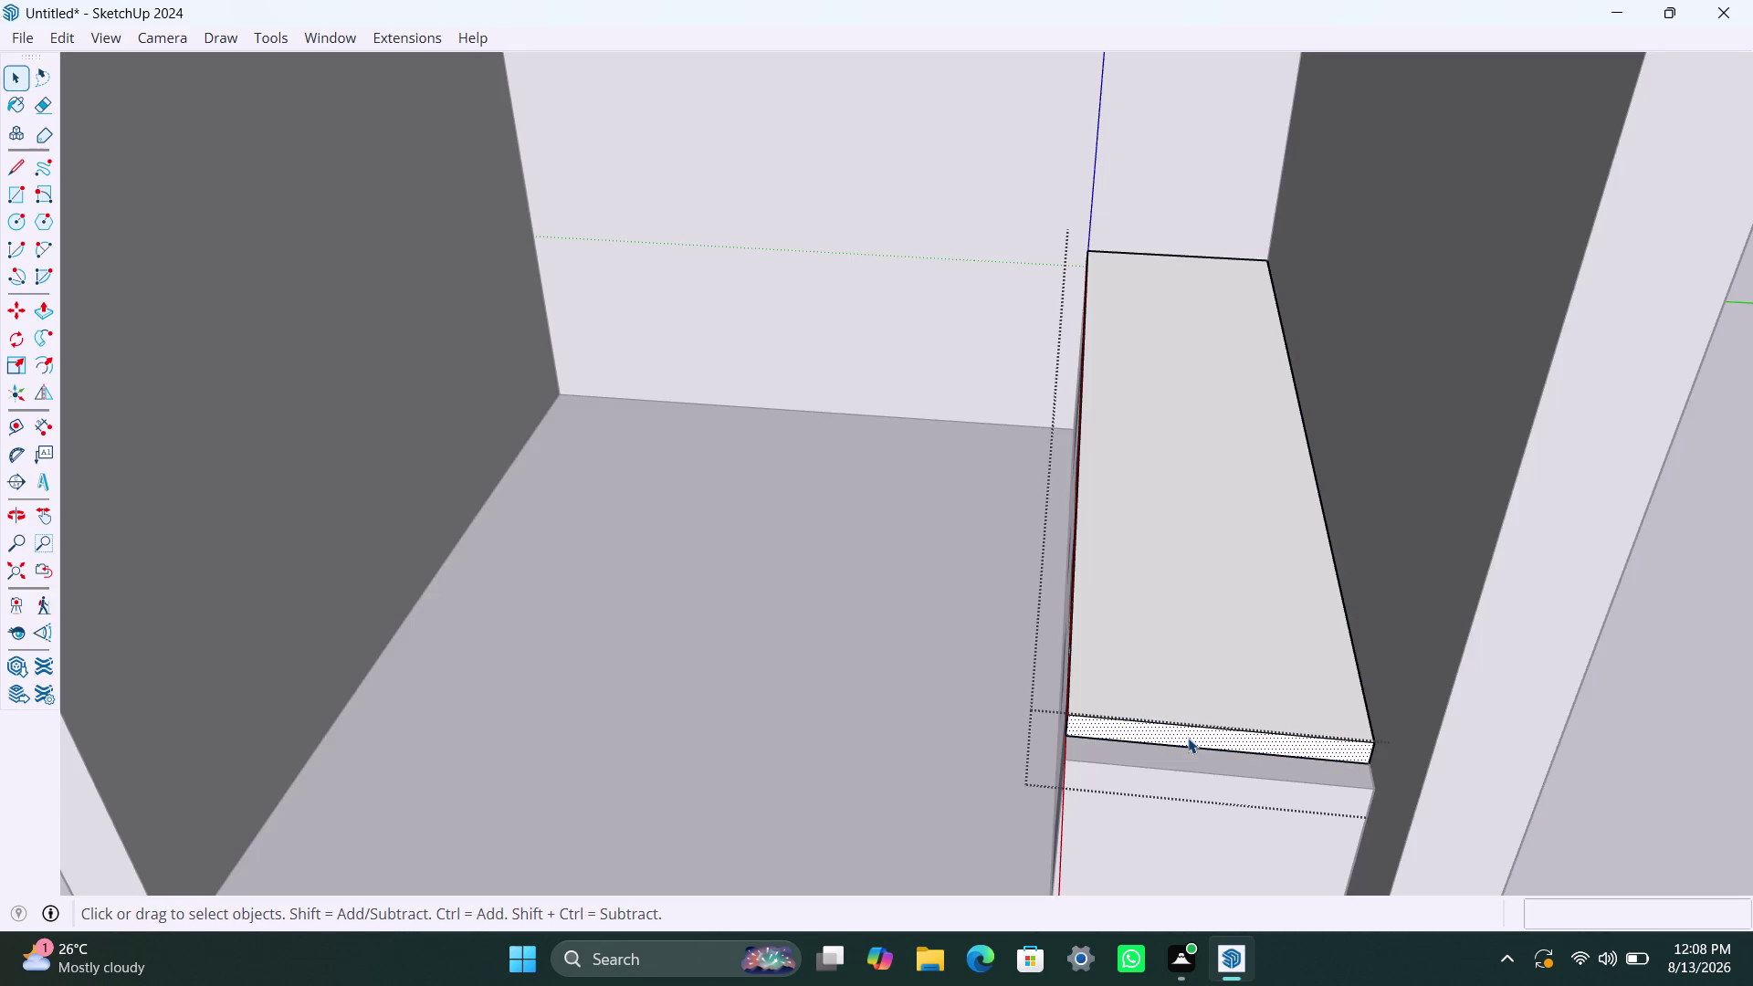
Start a Push/Pull on the countertop's front face, then reselect the Push/Pull tool.
key(p)
click(1187, 737)
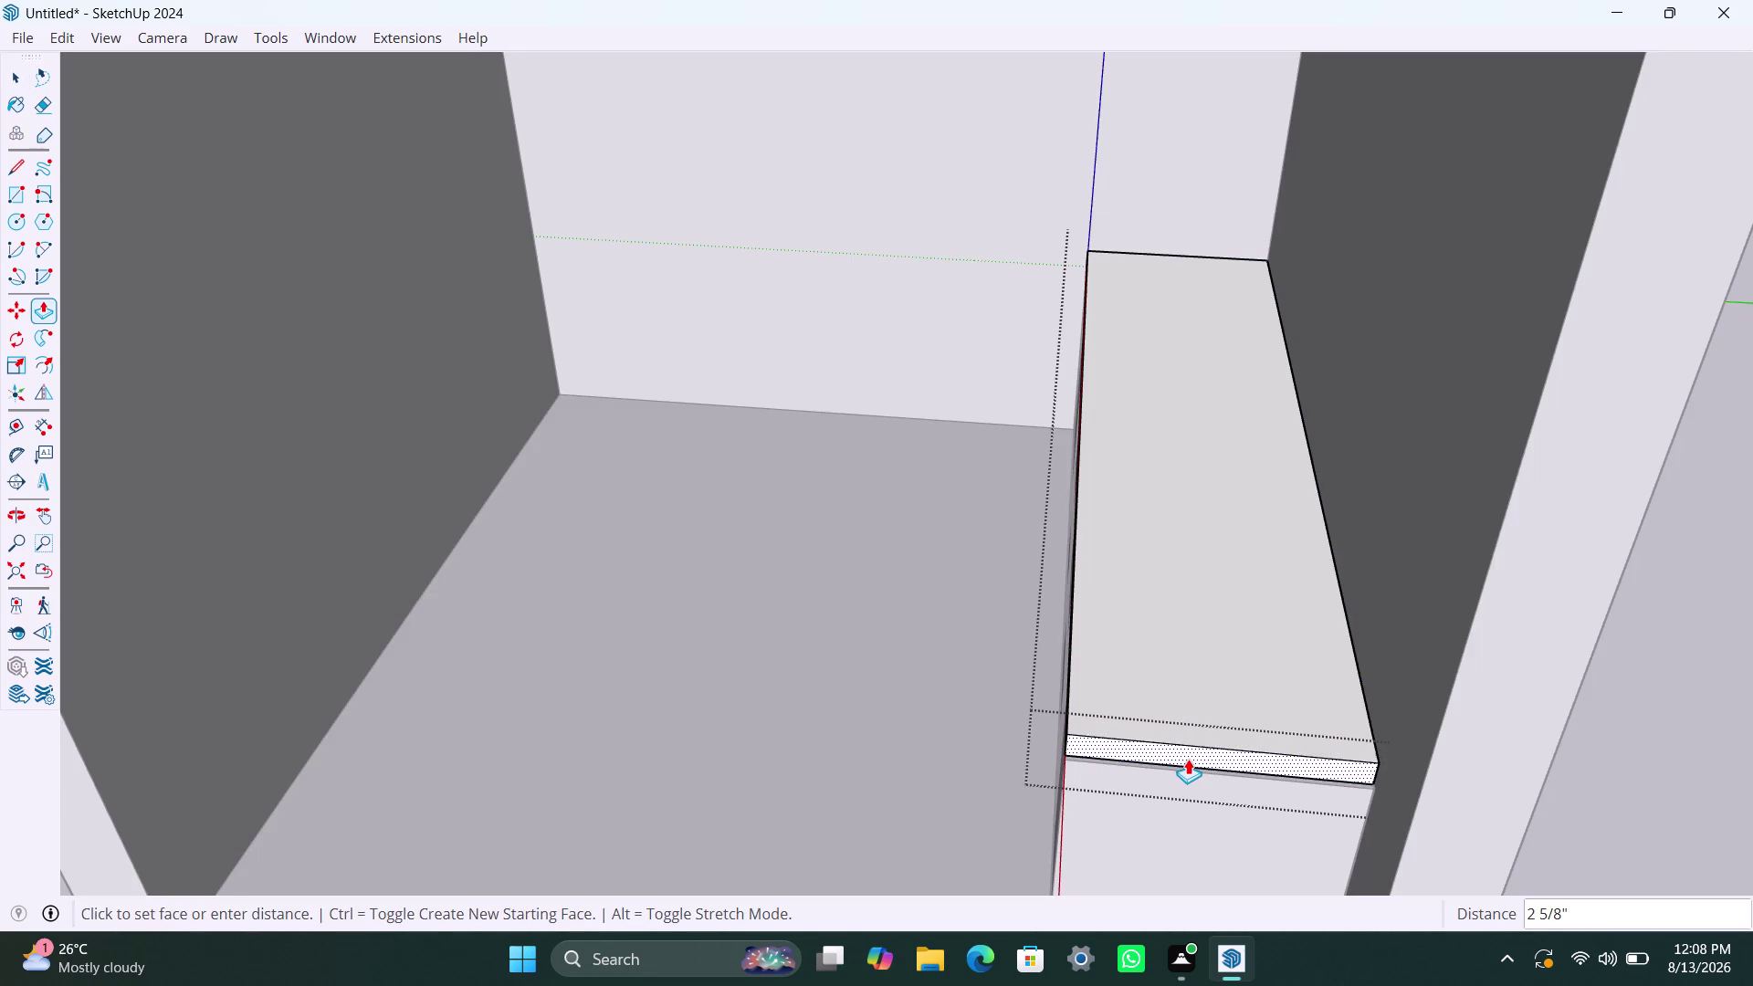
scroll(up, 3)
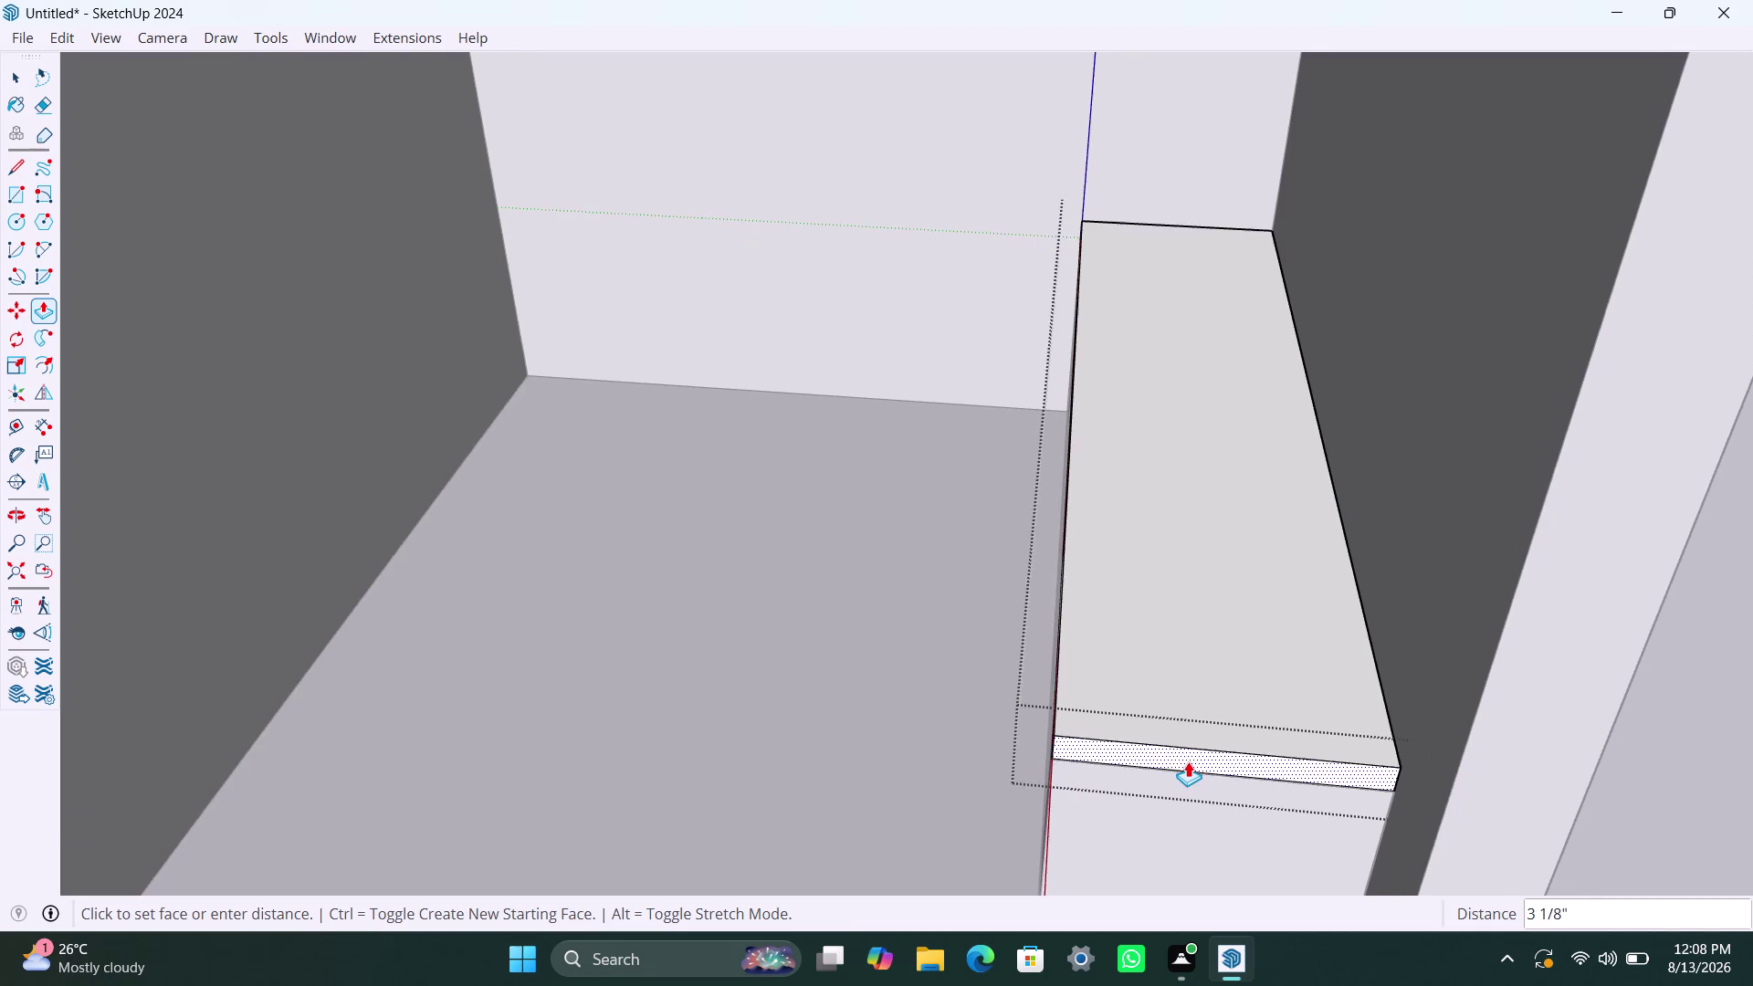
middle_drag(1188, 763, 1584, 743)
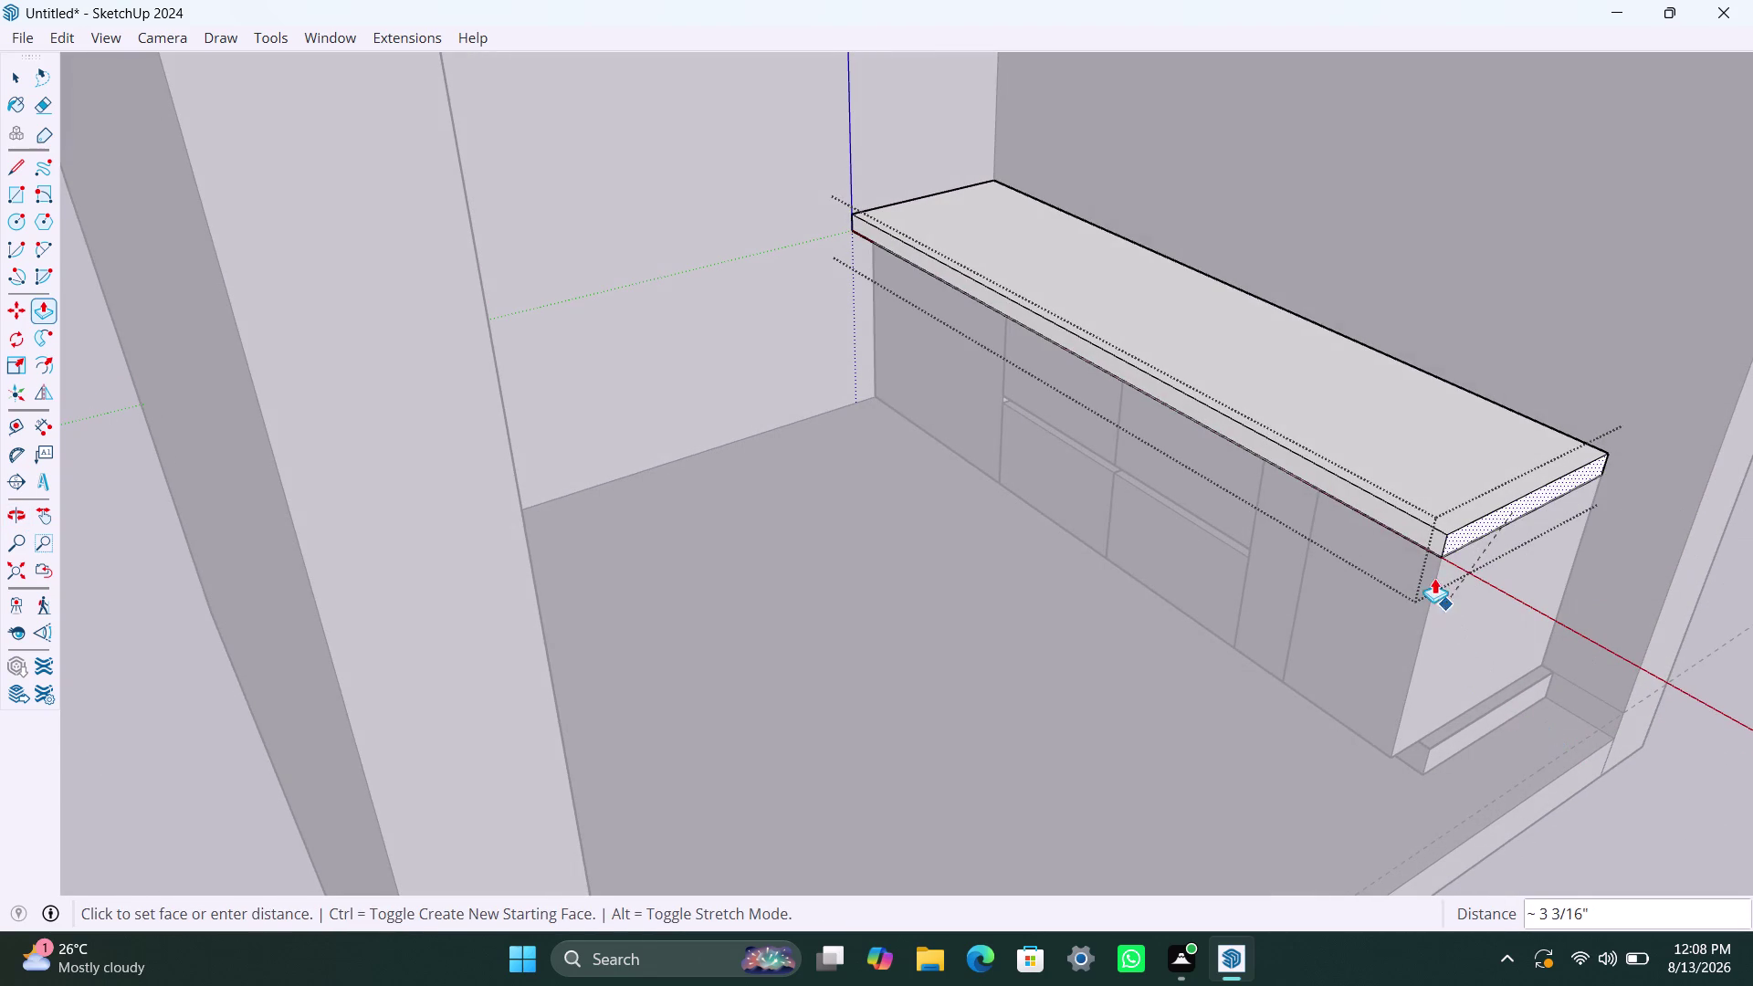
click(1441, 589)
key(space)
key(p)
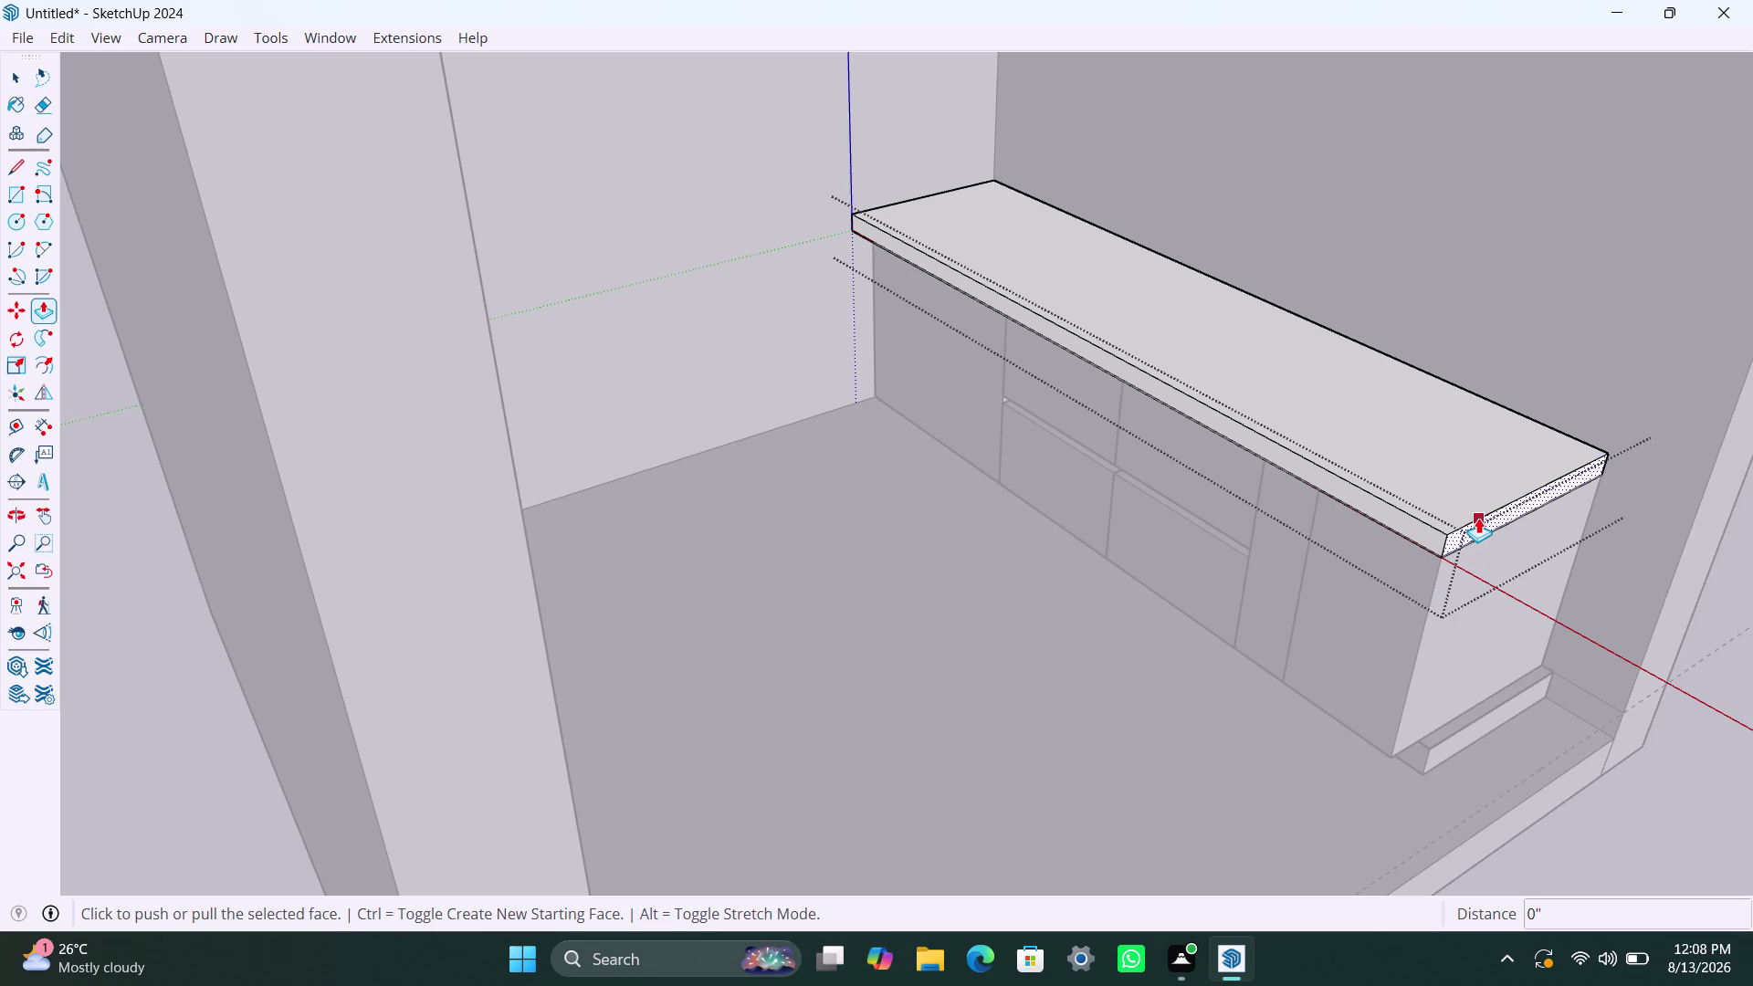
Pull the countertop's end face out 40 mm and clear the selection.
click(1479, 517)
text(40)
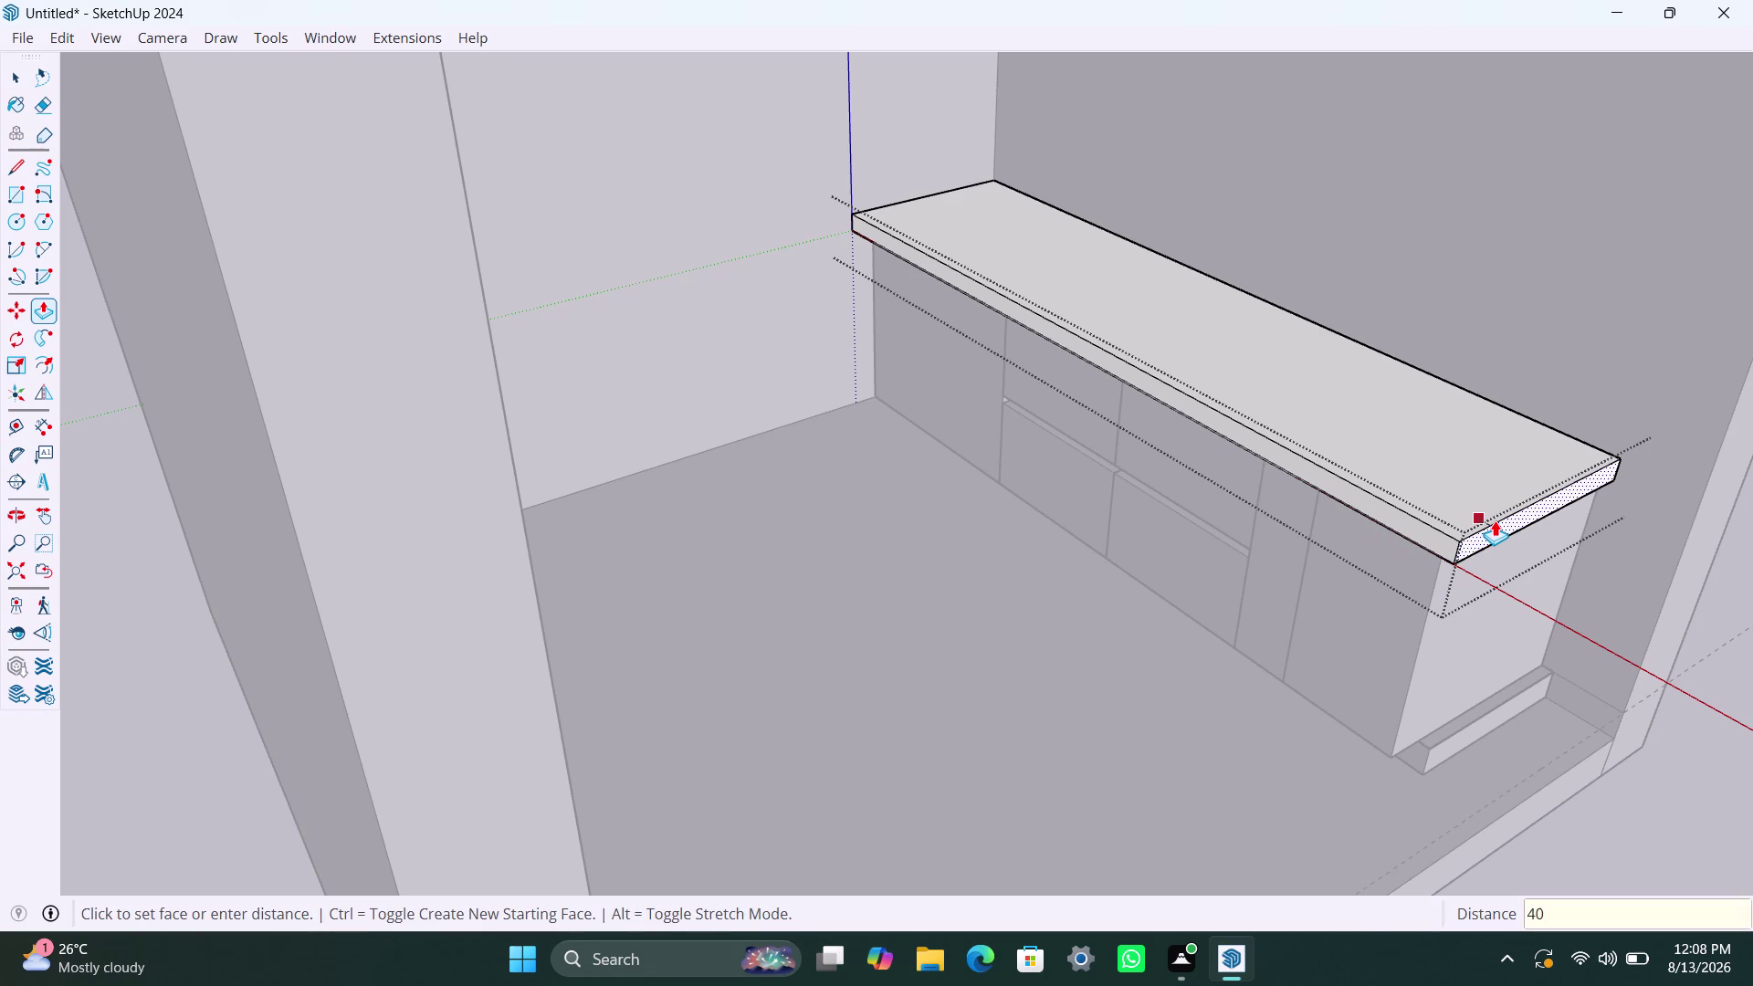
text(mm)
key(Return)
key(space)
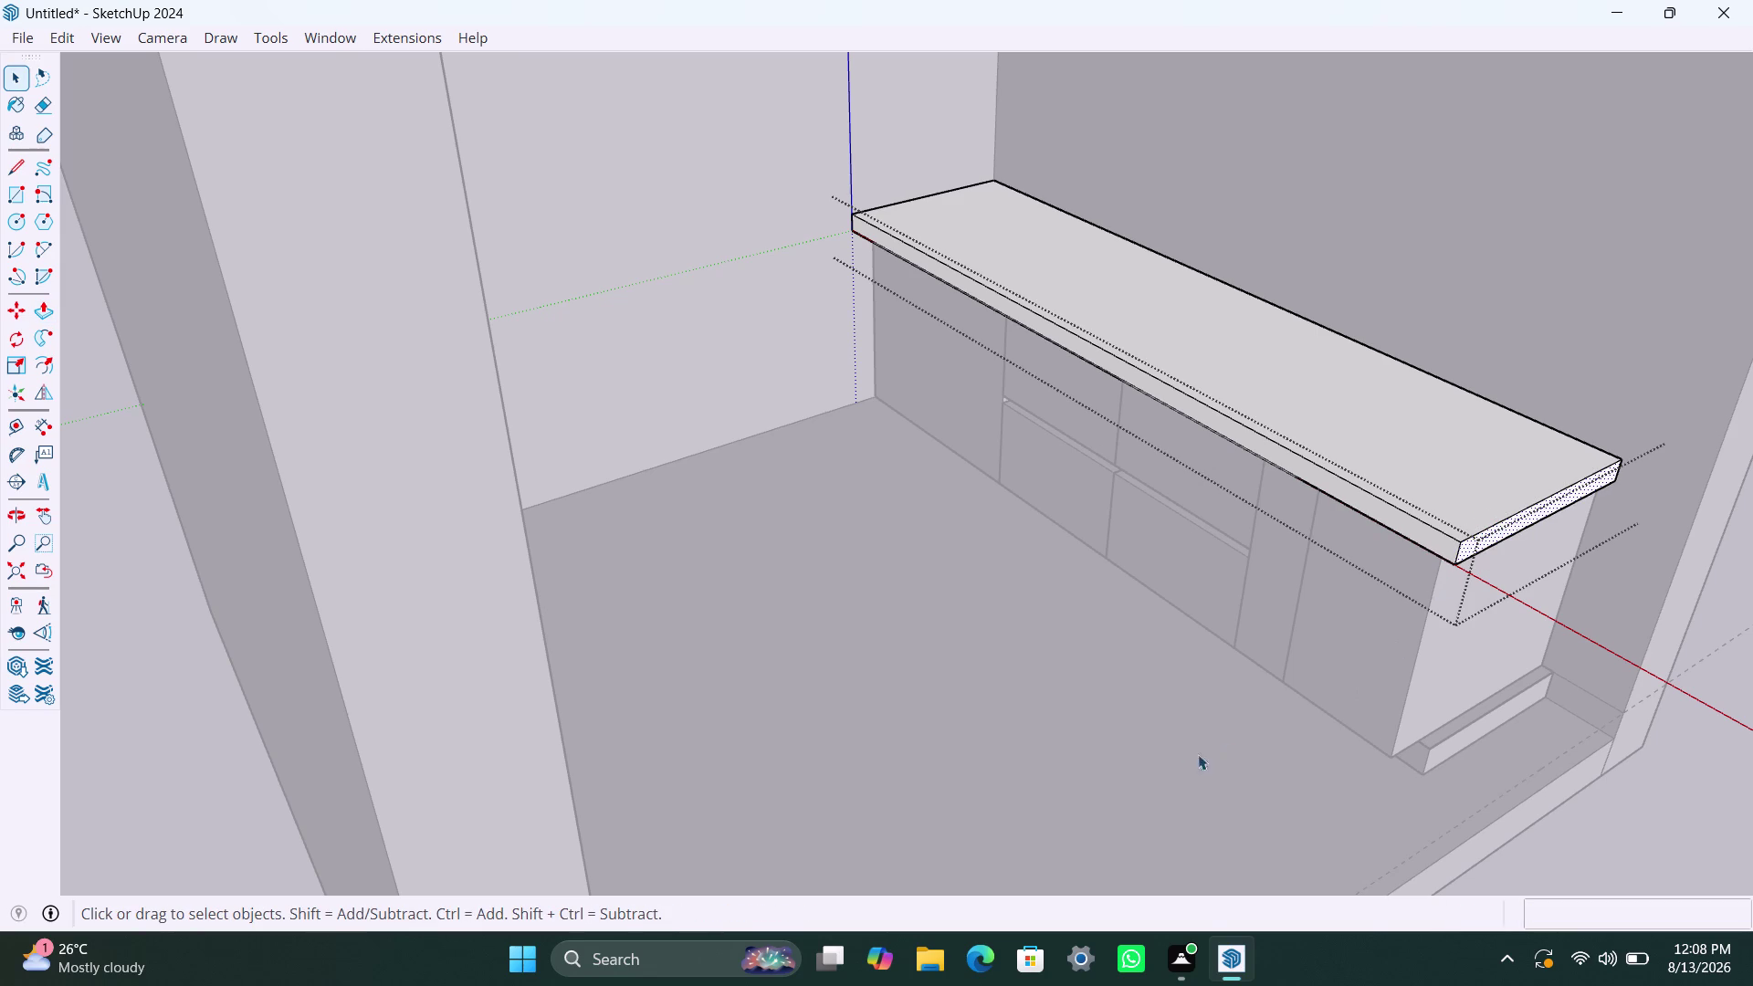
click(1176, 762)
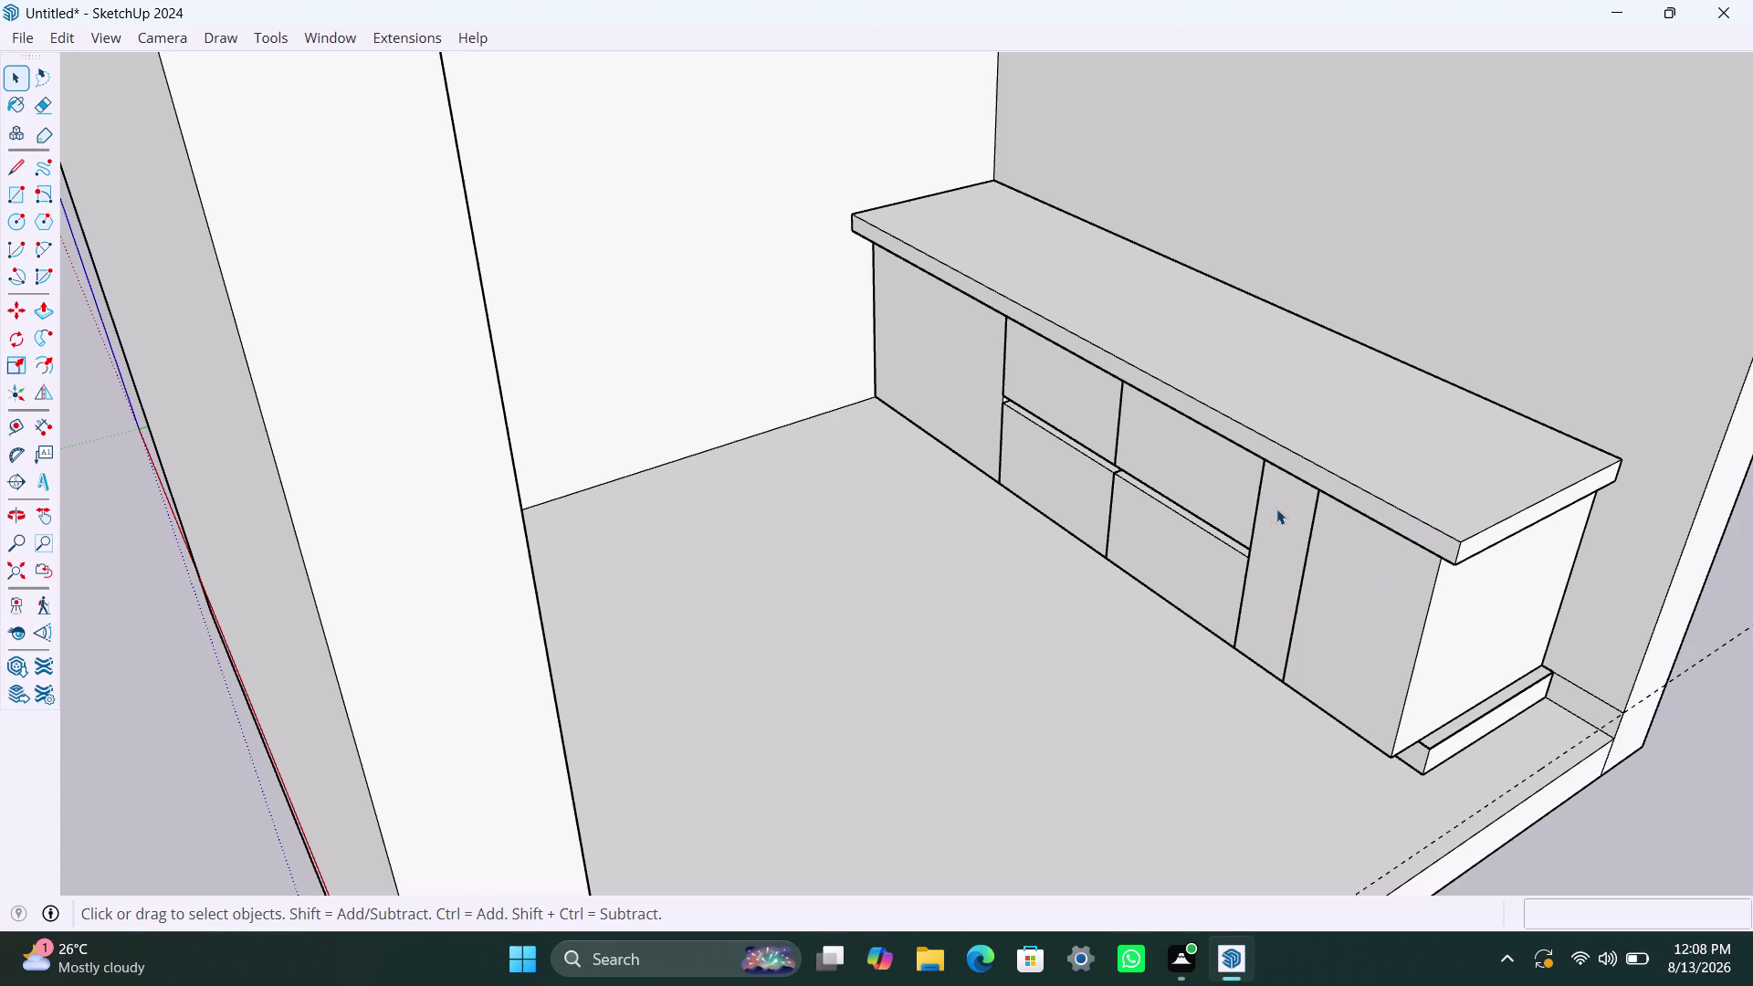
Orbit beneath the countertop, open its group and select the front face.
scroll(down, 3)
middle_drag(1179, 498, 1218, 589)
scroll(up, 3)
scroll(down, 3)
scroll(up, 3)
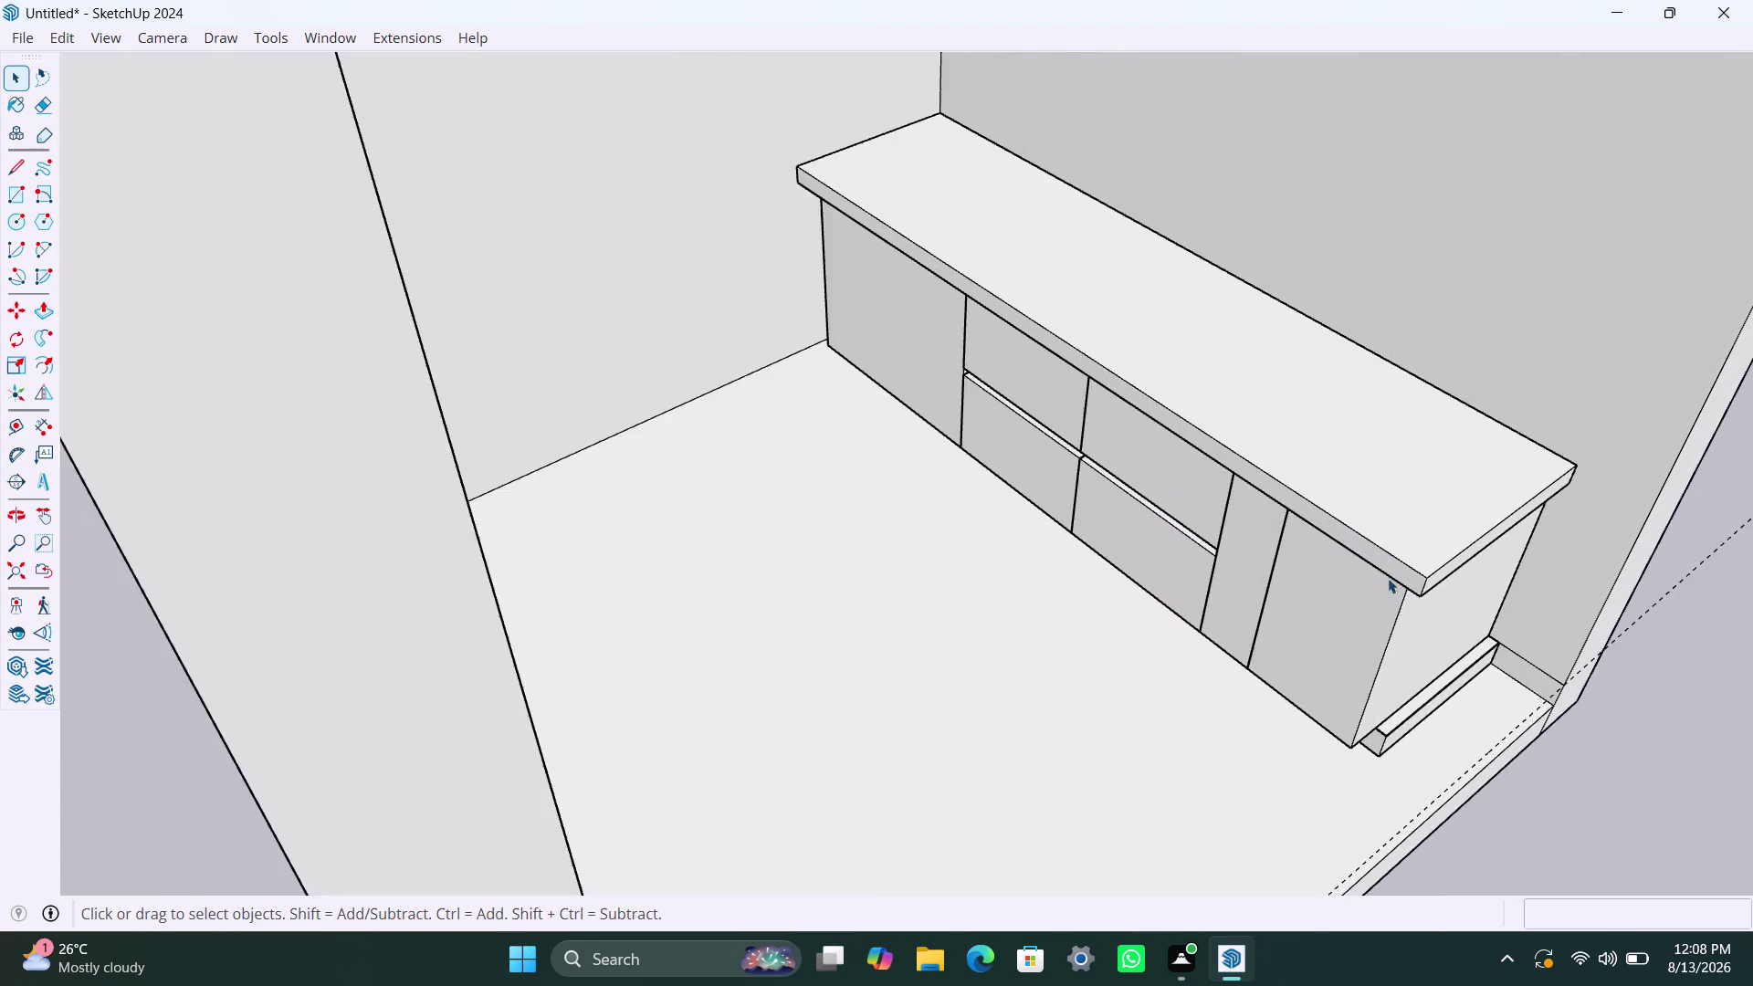
scroll(up, 3)
middle_drag(1353, 620, 1238, 227)
scroll(up, 3)
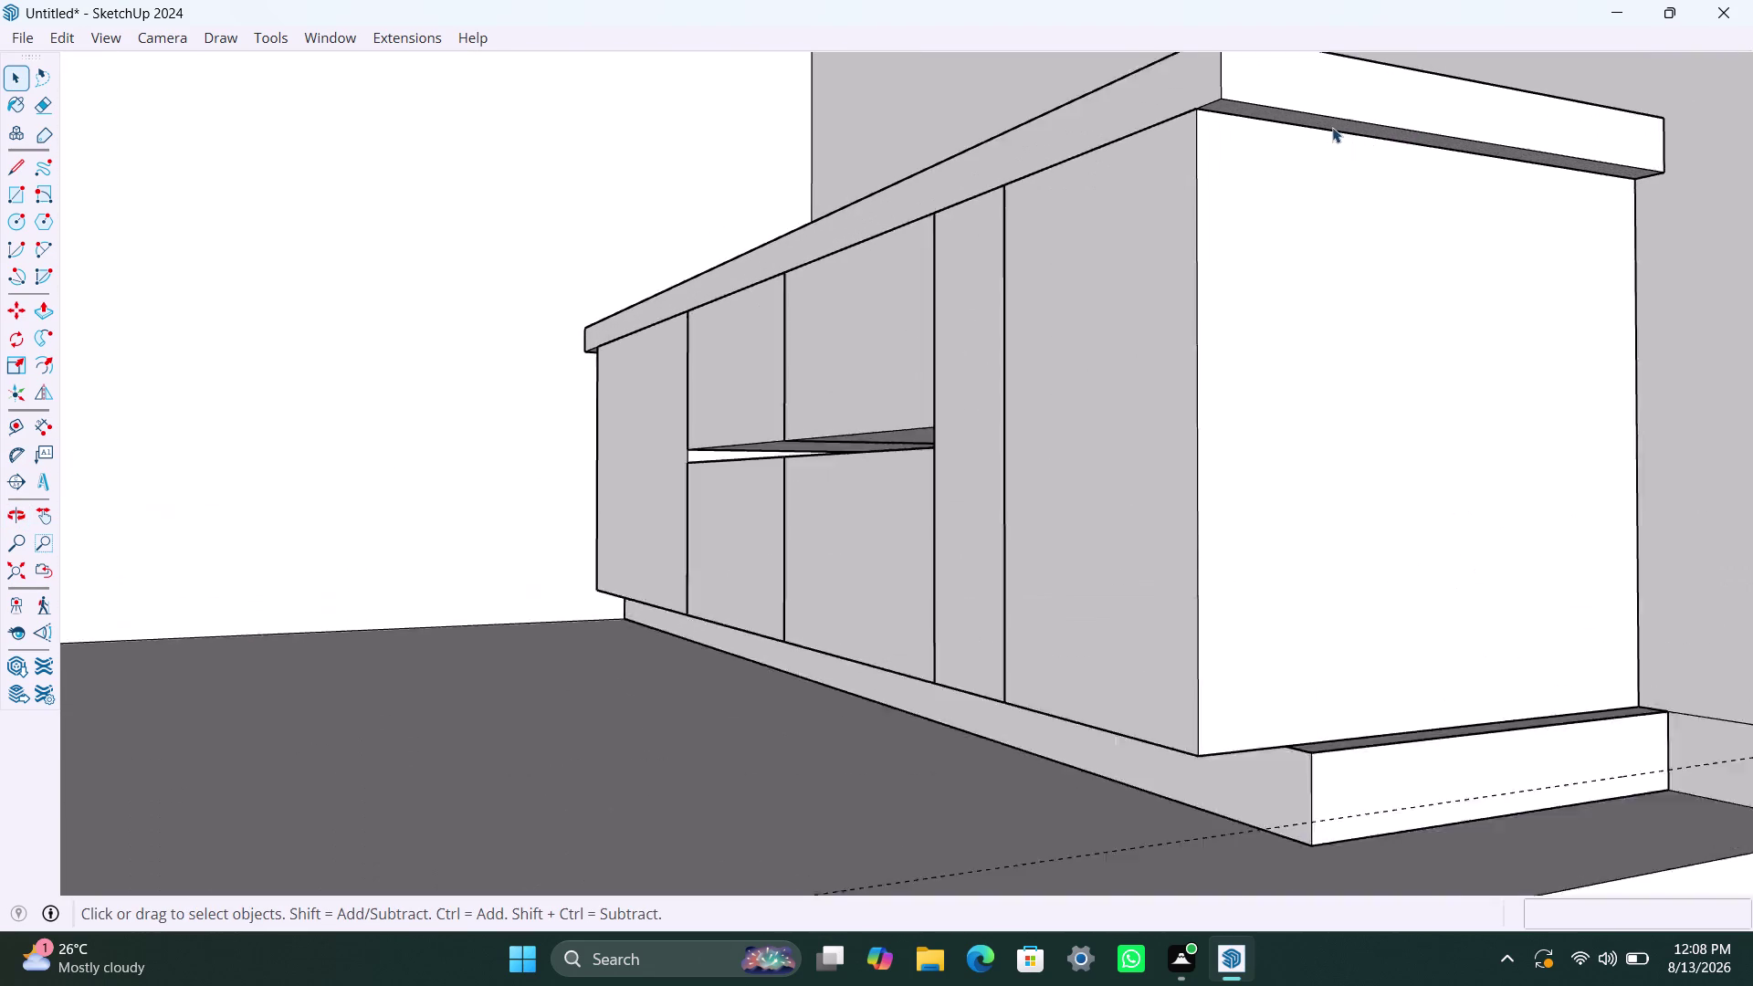
scroll(up, 3)
scroll(up, 3)
middle_drag(1240, 120, 1270, 60)
triple_click(1244, 75)
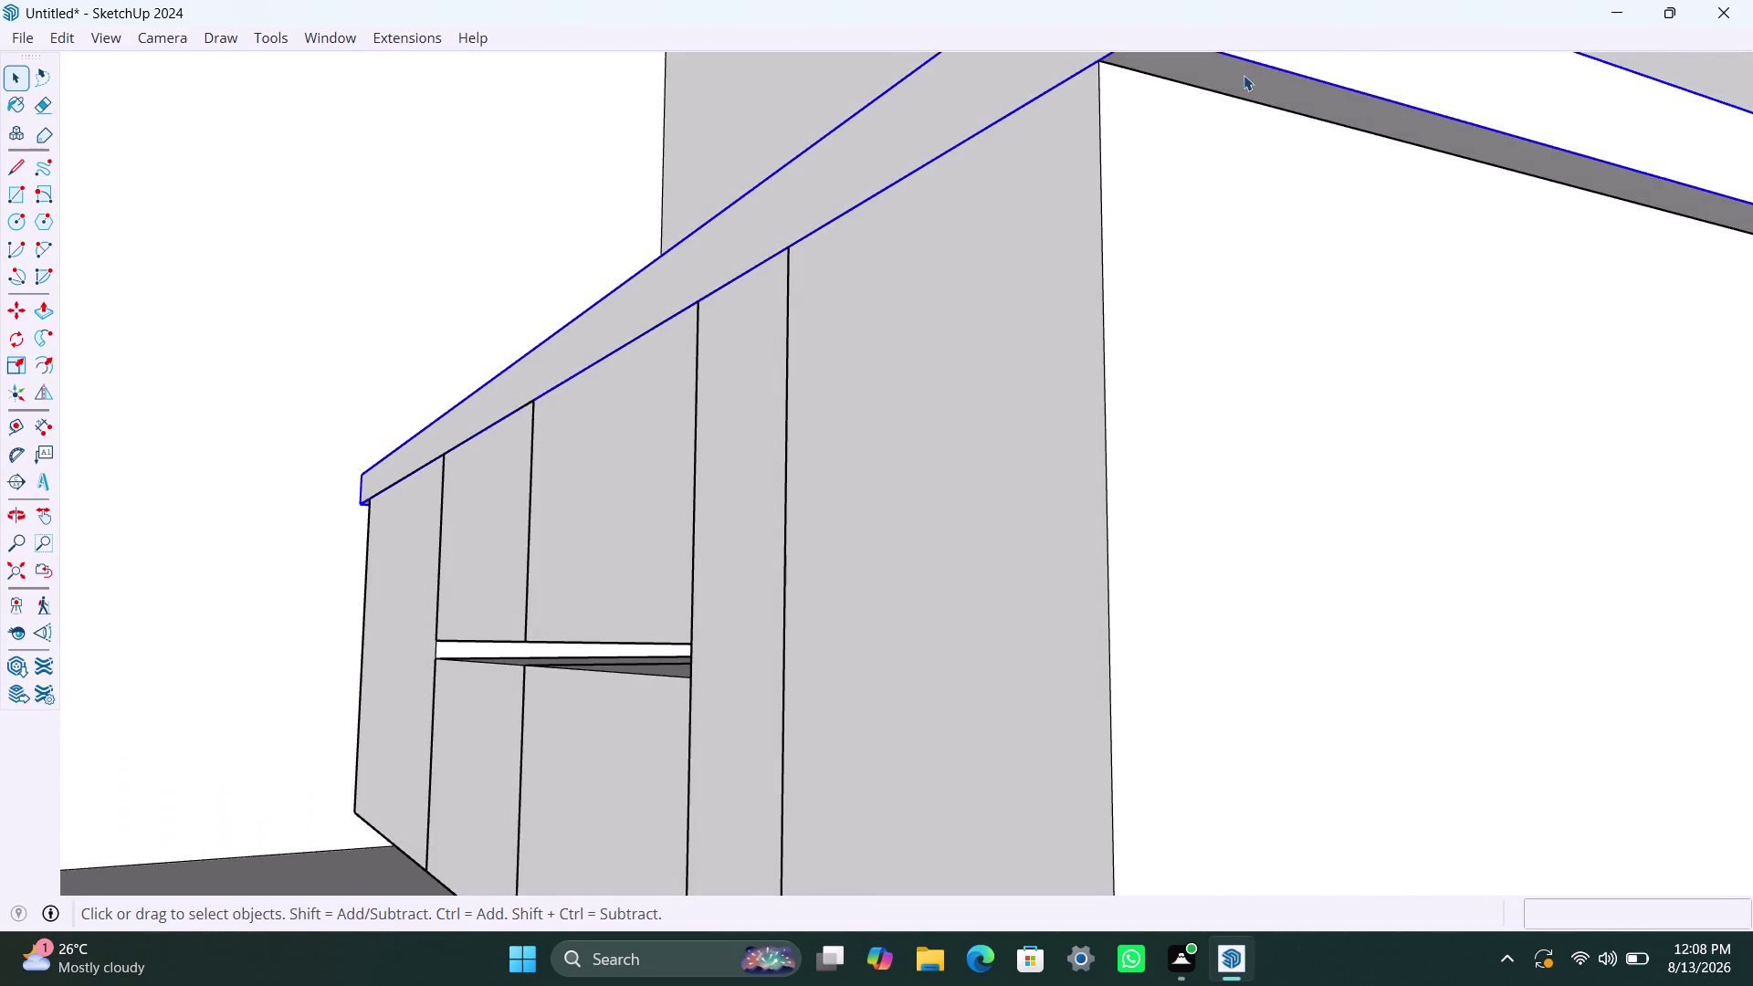
click(1243, 74)
click(1243, 84)
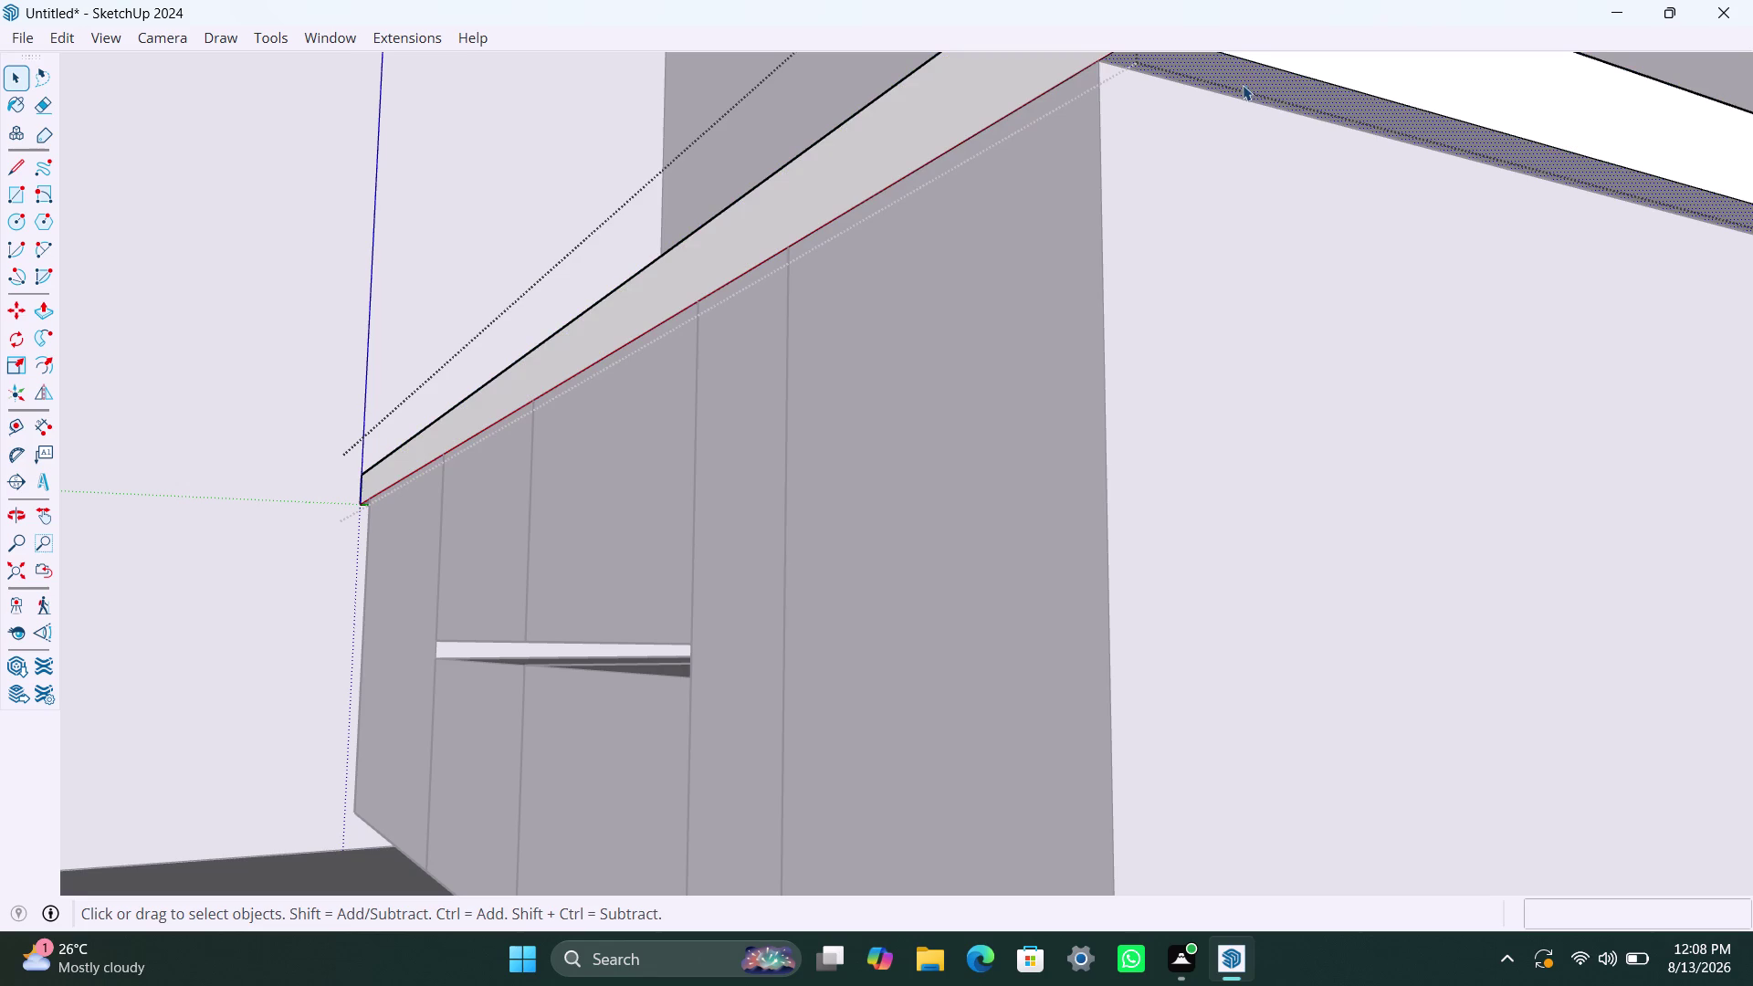
click(1243, 85)
Push the countertop's front face out 30 mm.
scroll(up, 3)
scroll(up, 3)
key(p)
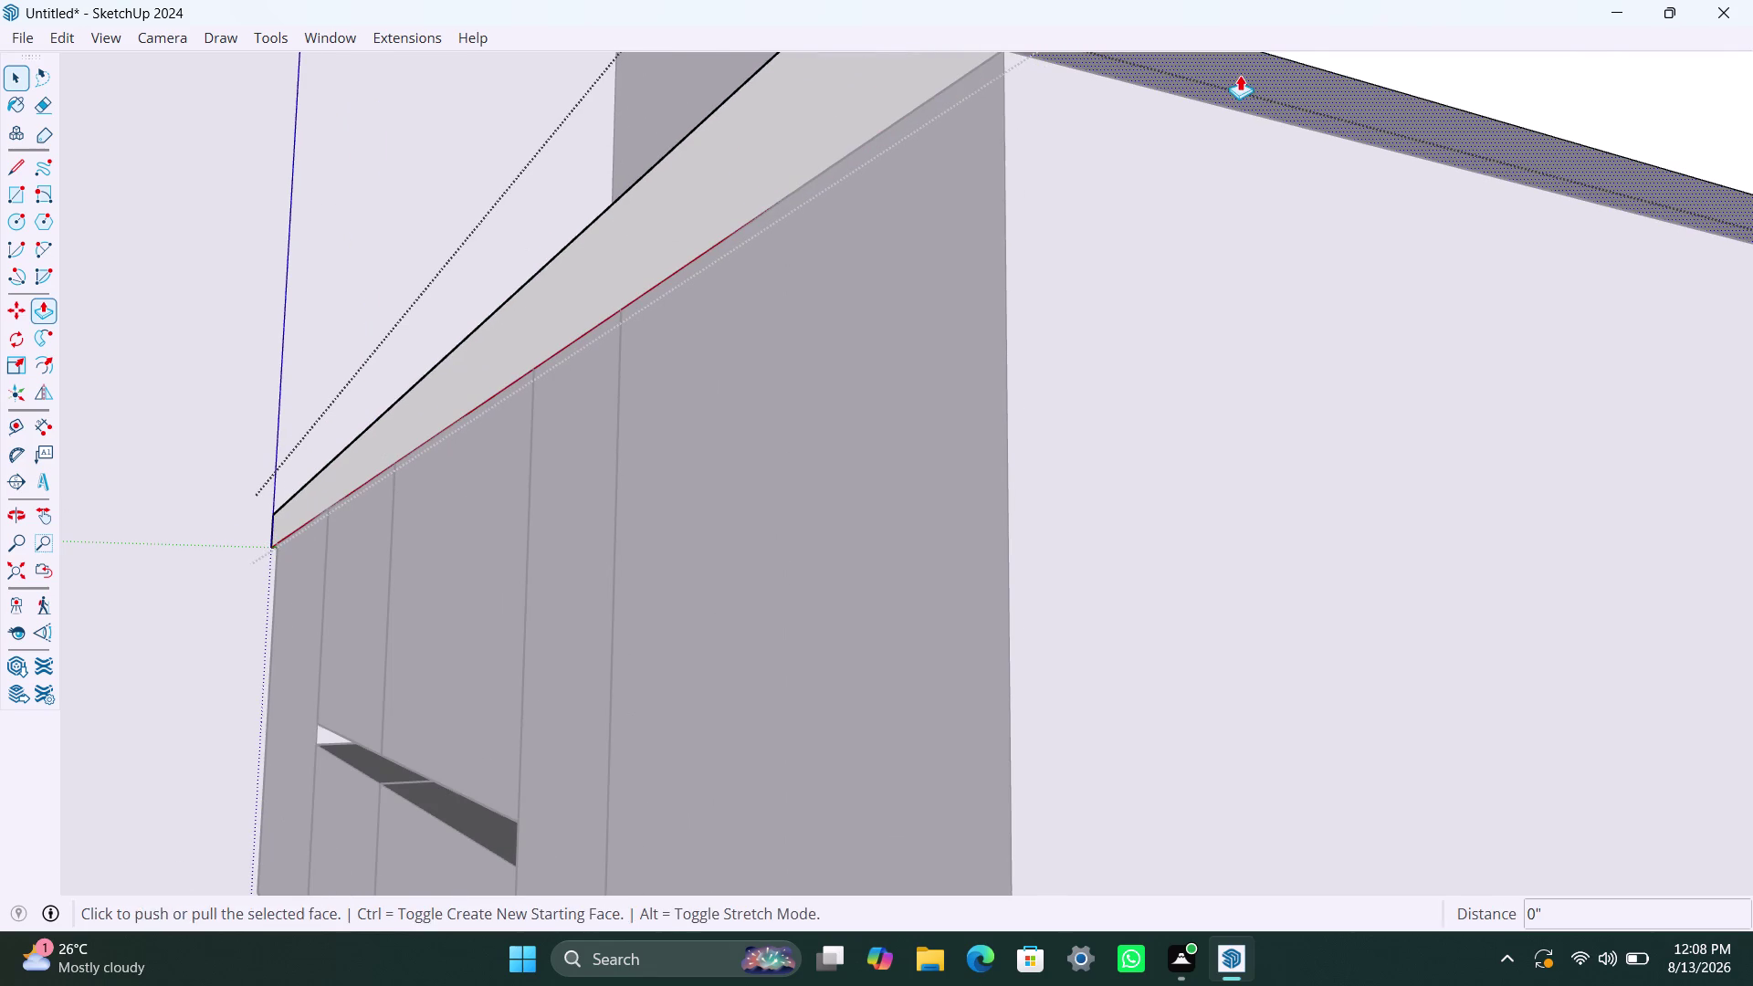
click(1240, 75)
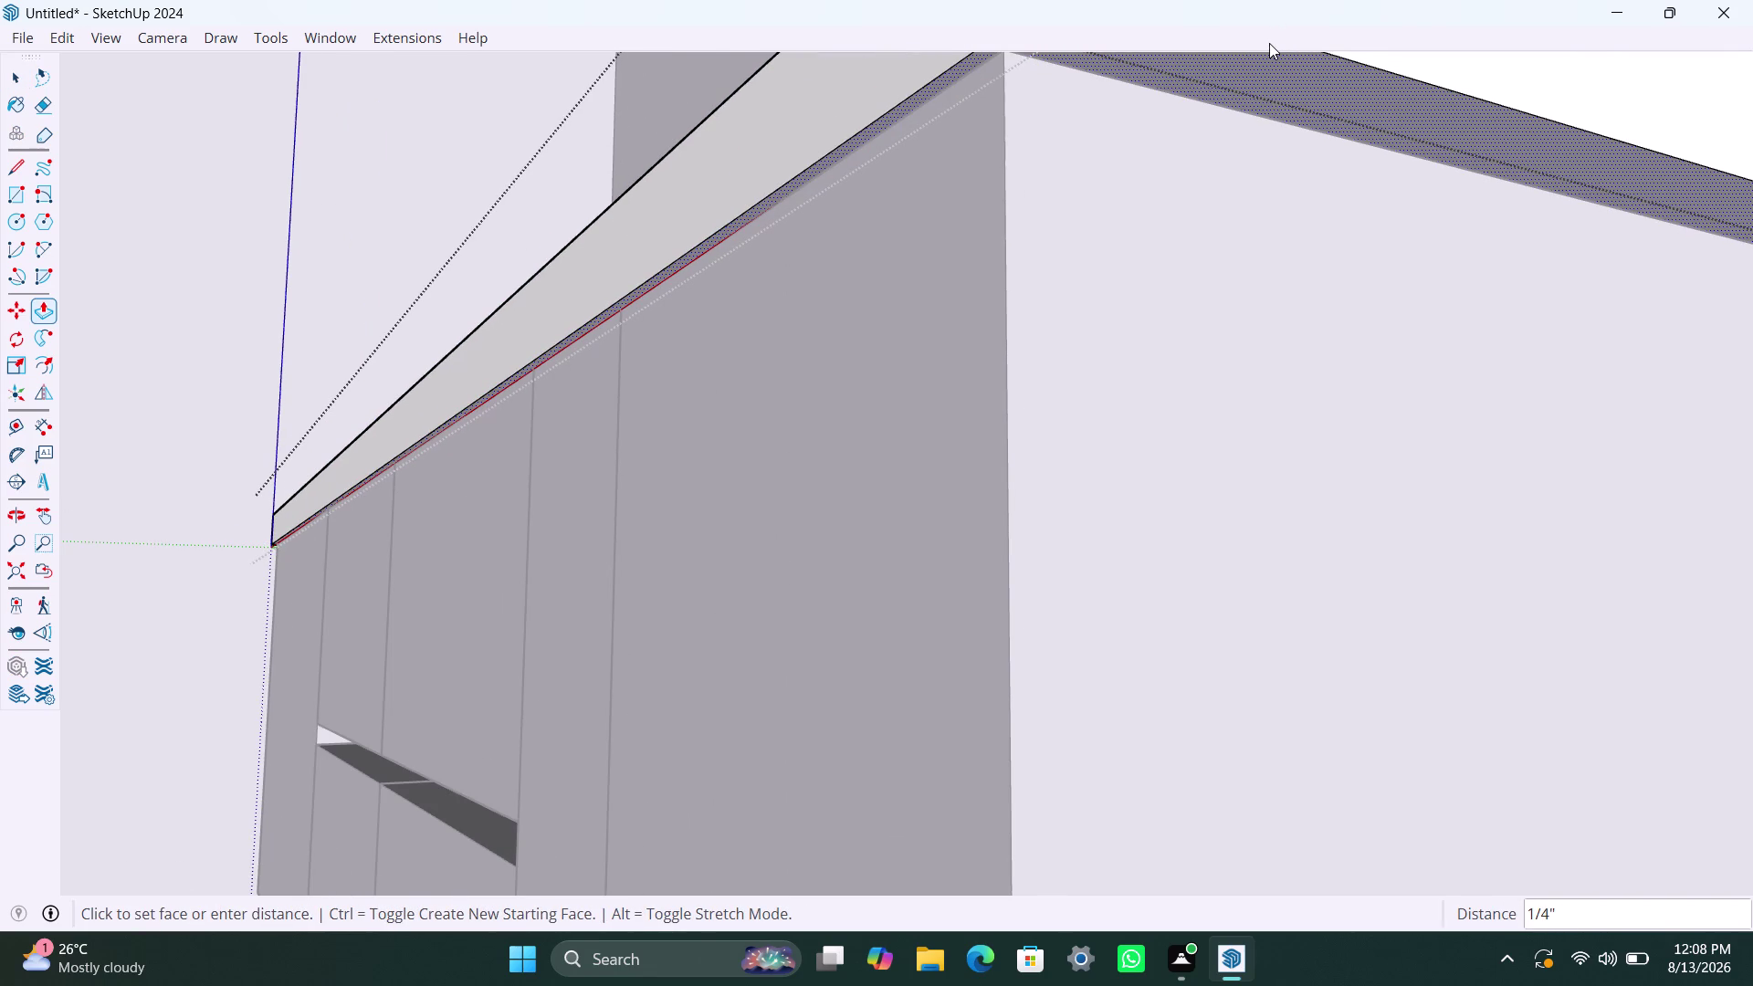
text(30mm)
key(Return)
key(space)
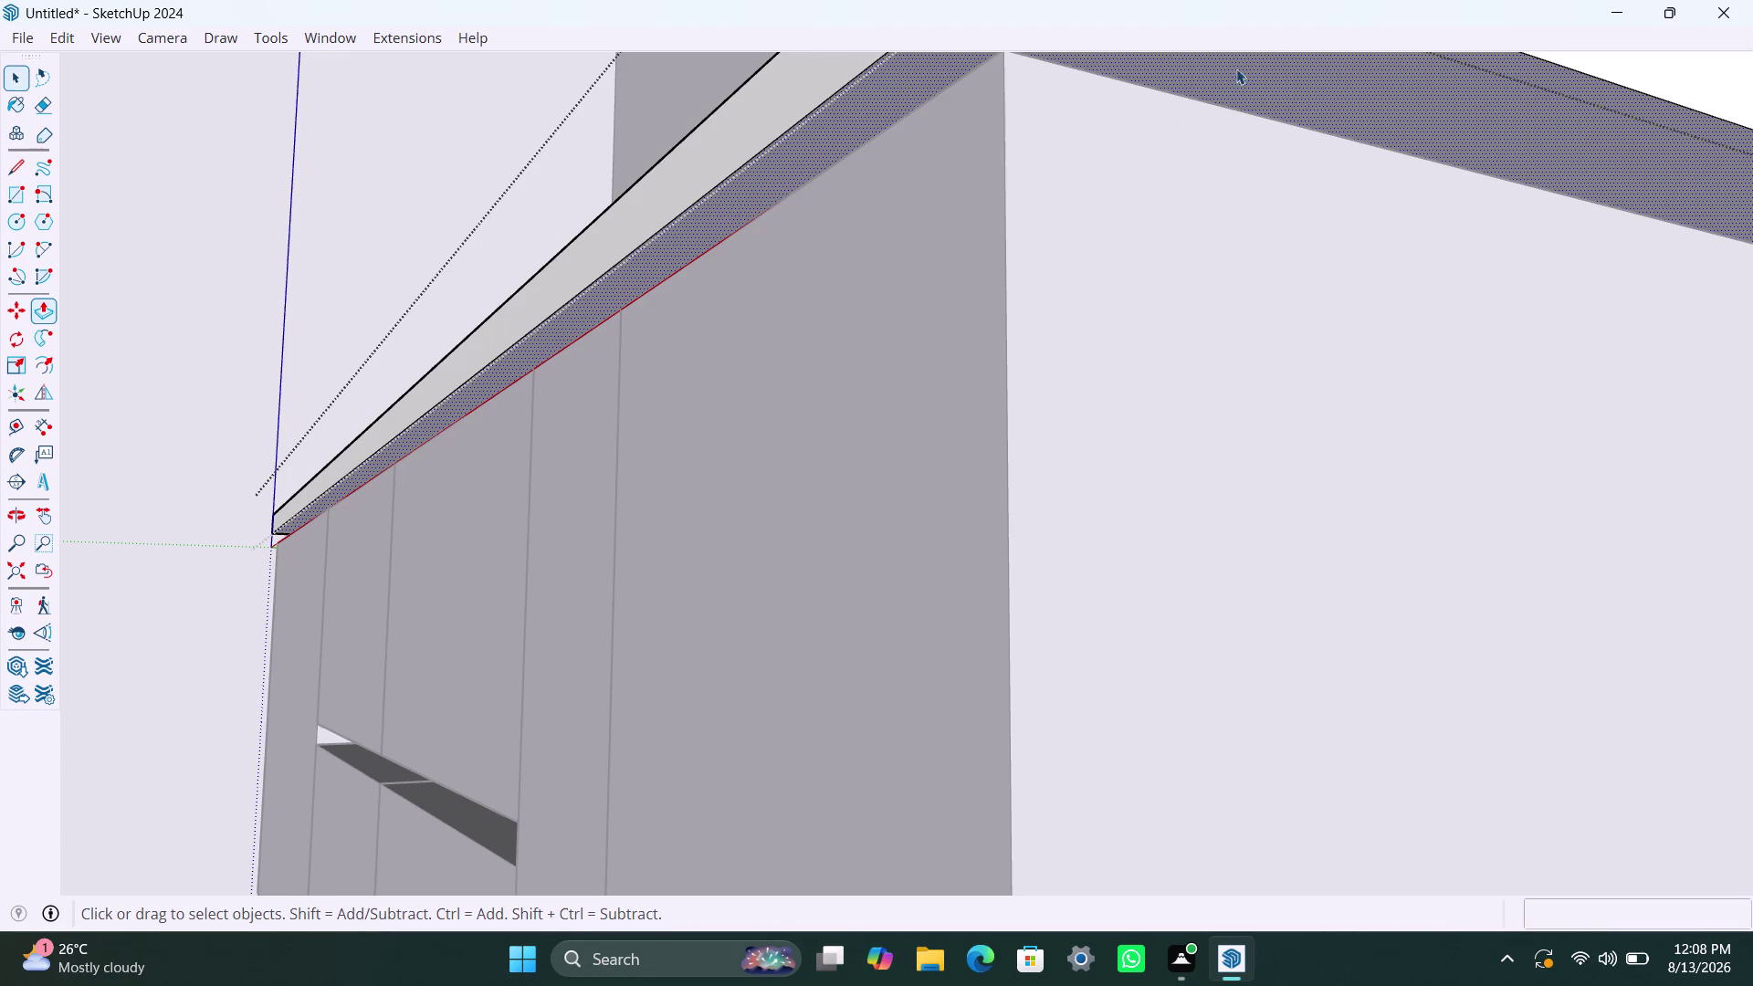
Clear the selection and inspect the countertop's end and front after the push.
scroll(down, 3)
middle_drag(836, 382, 1058, 662)
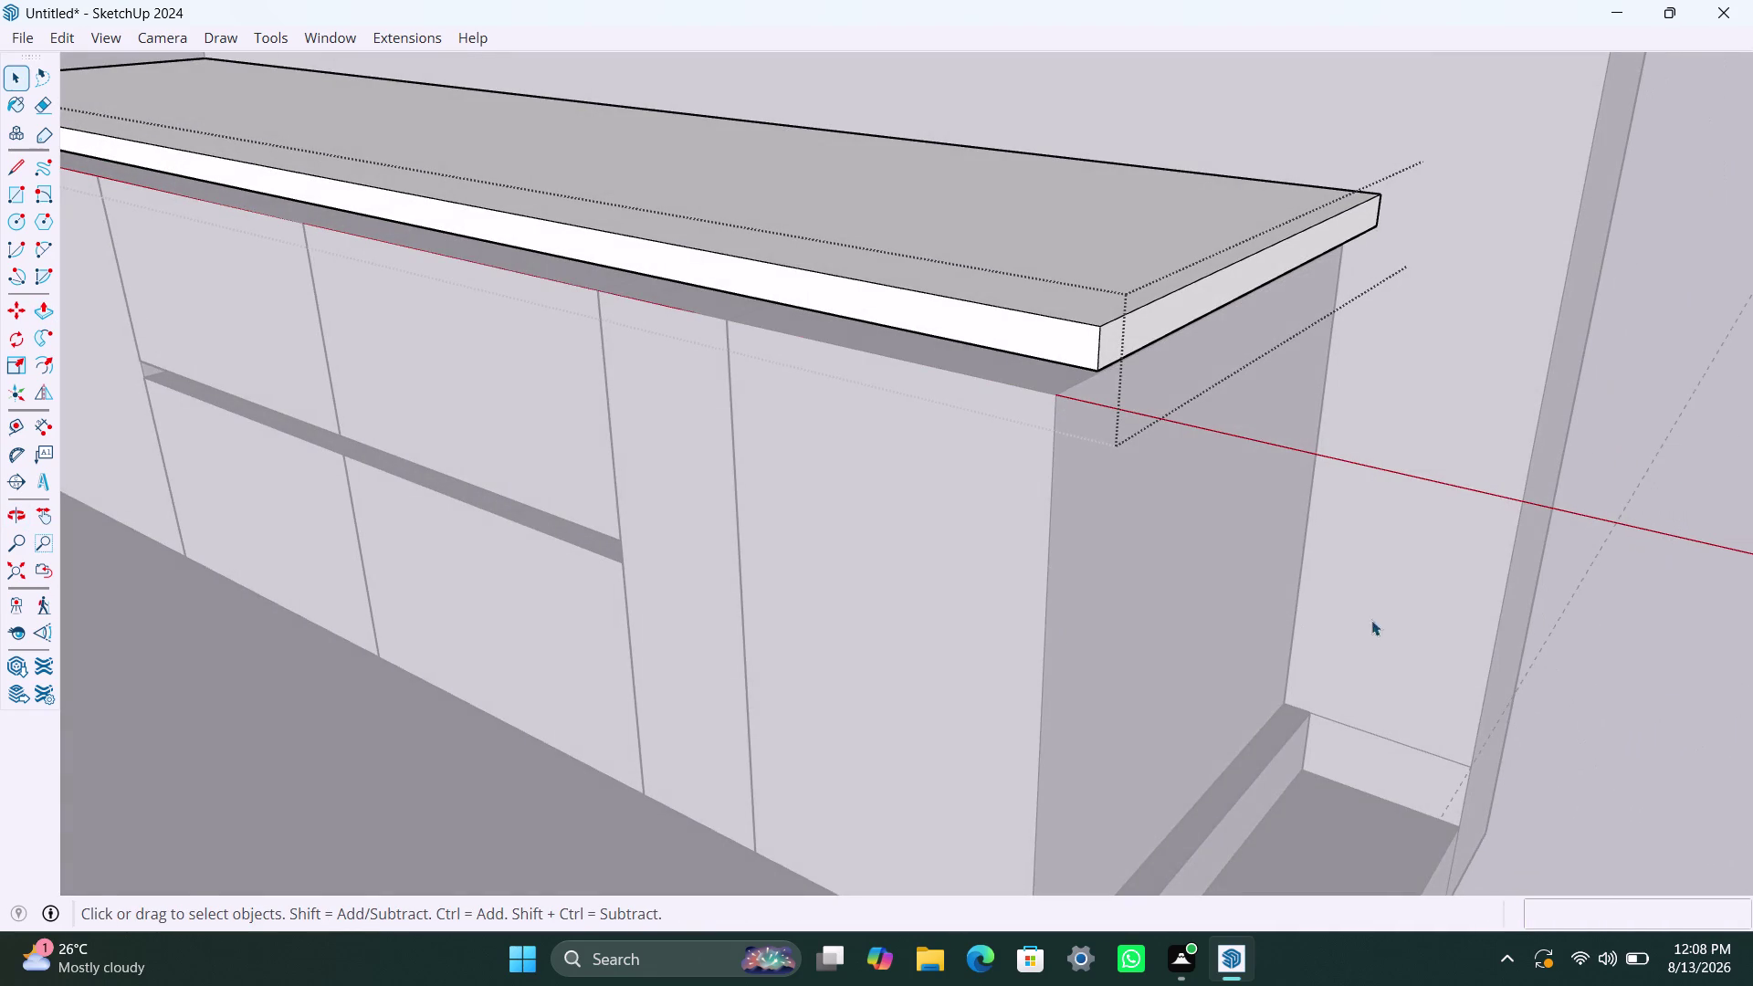
click(1565, 704)
scroll(down, 3)
middle_drag(932, 549, 1214, 696)
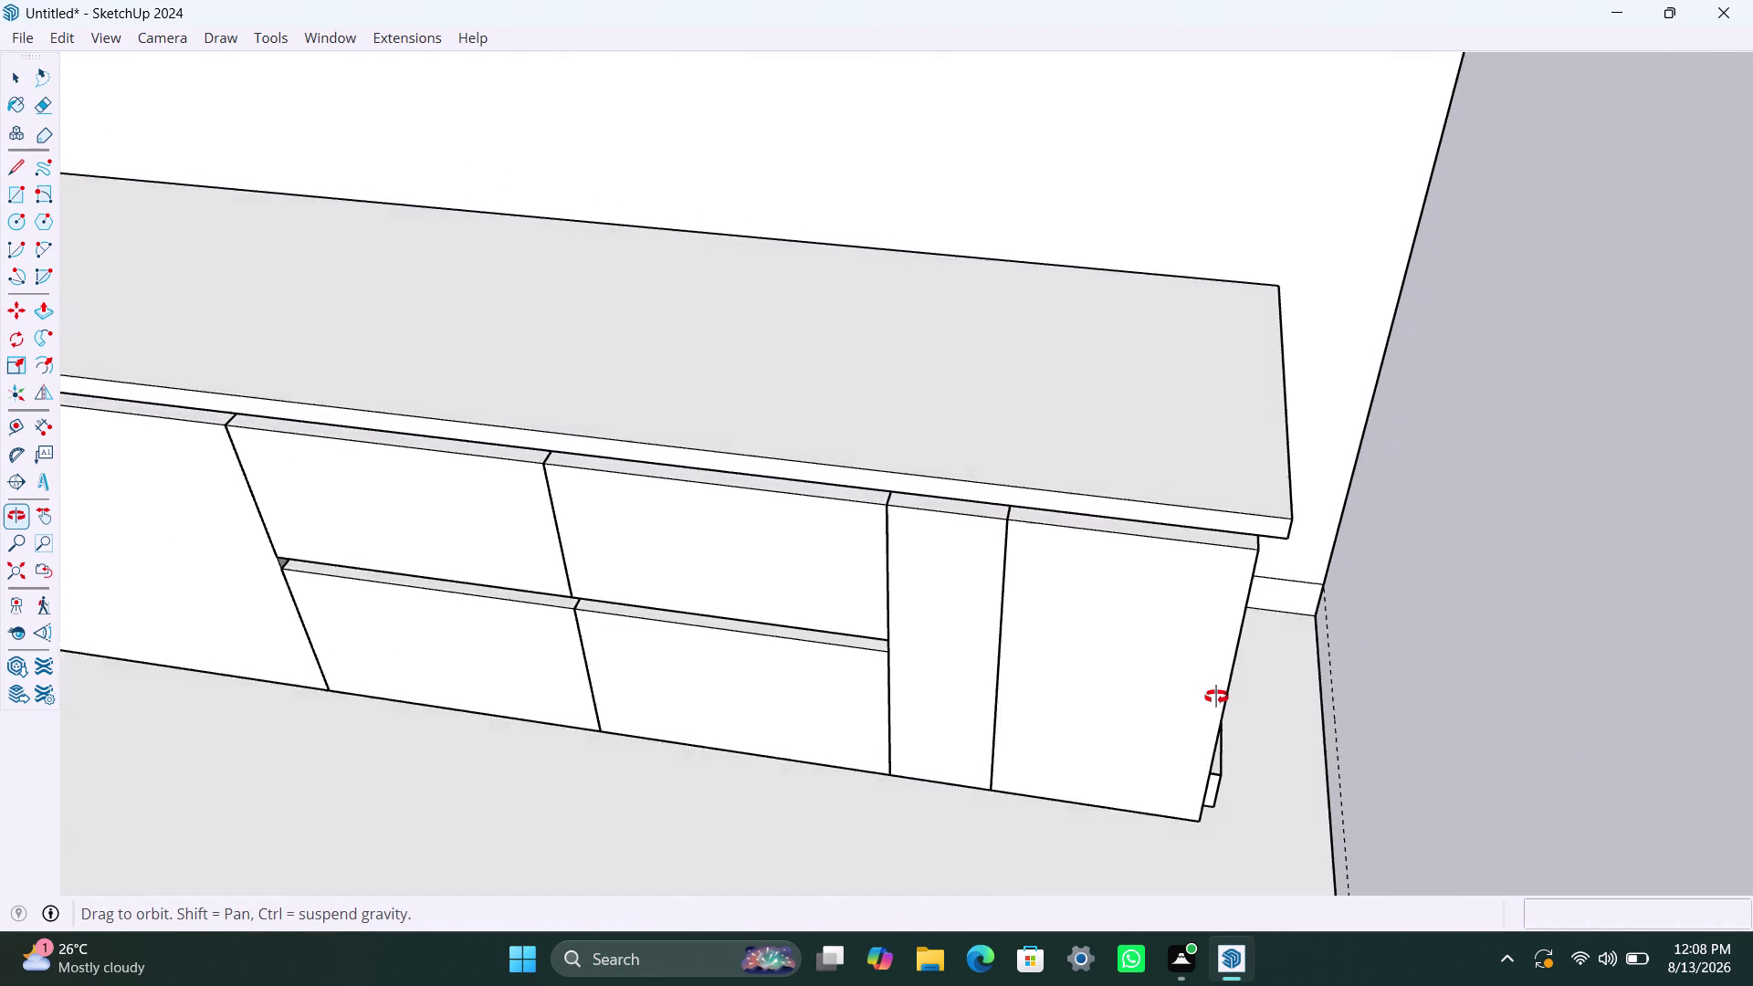
middle_drag(1213, 697, 1242, 697)
scroll(up, 3)
scroll(up, 3)
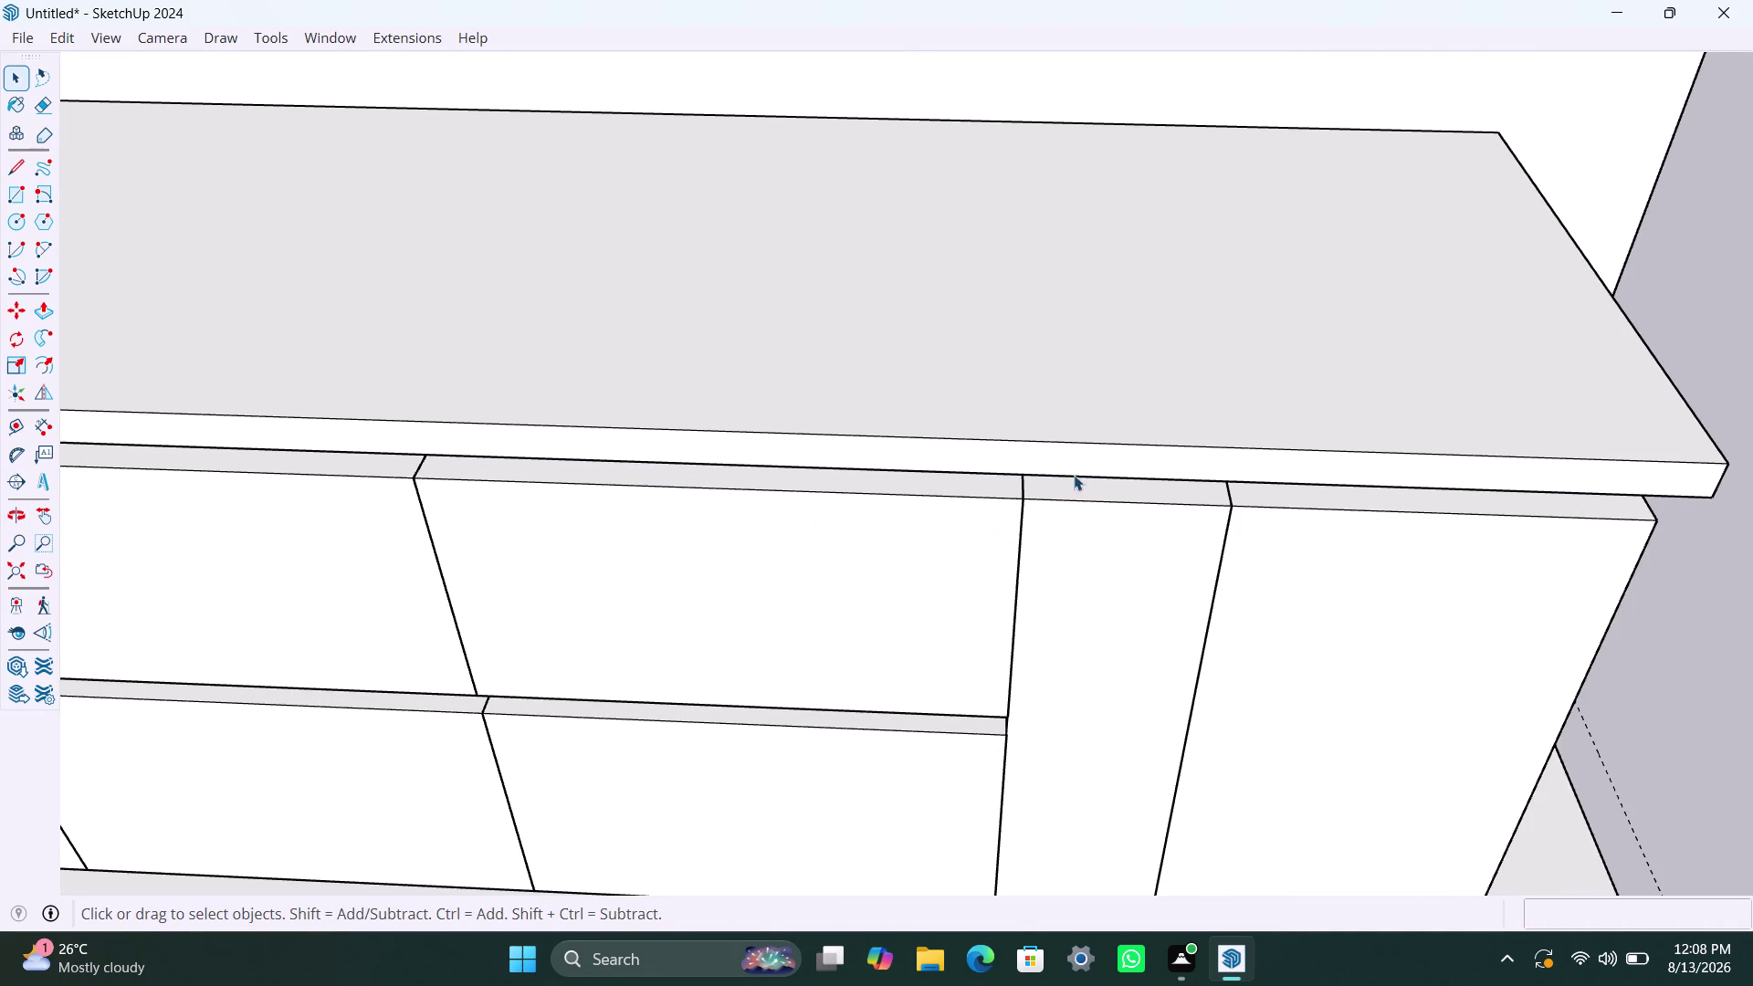
scroll(down, 3)
Re-enter the countertop group and pull its front face out another 2 inches.
click(951, 465)
click(947, 463)
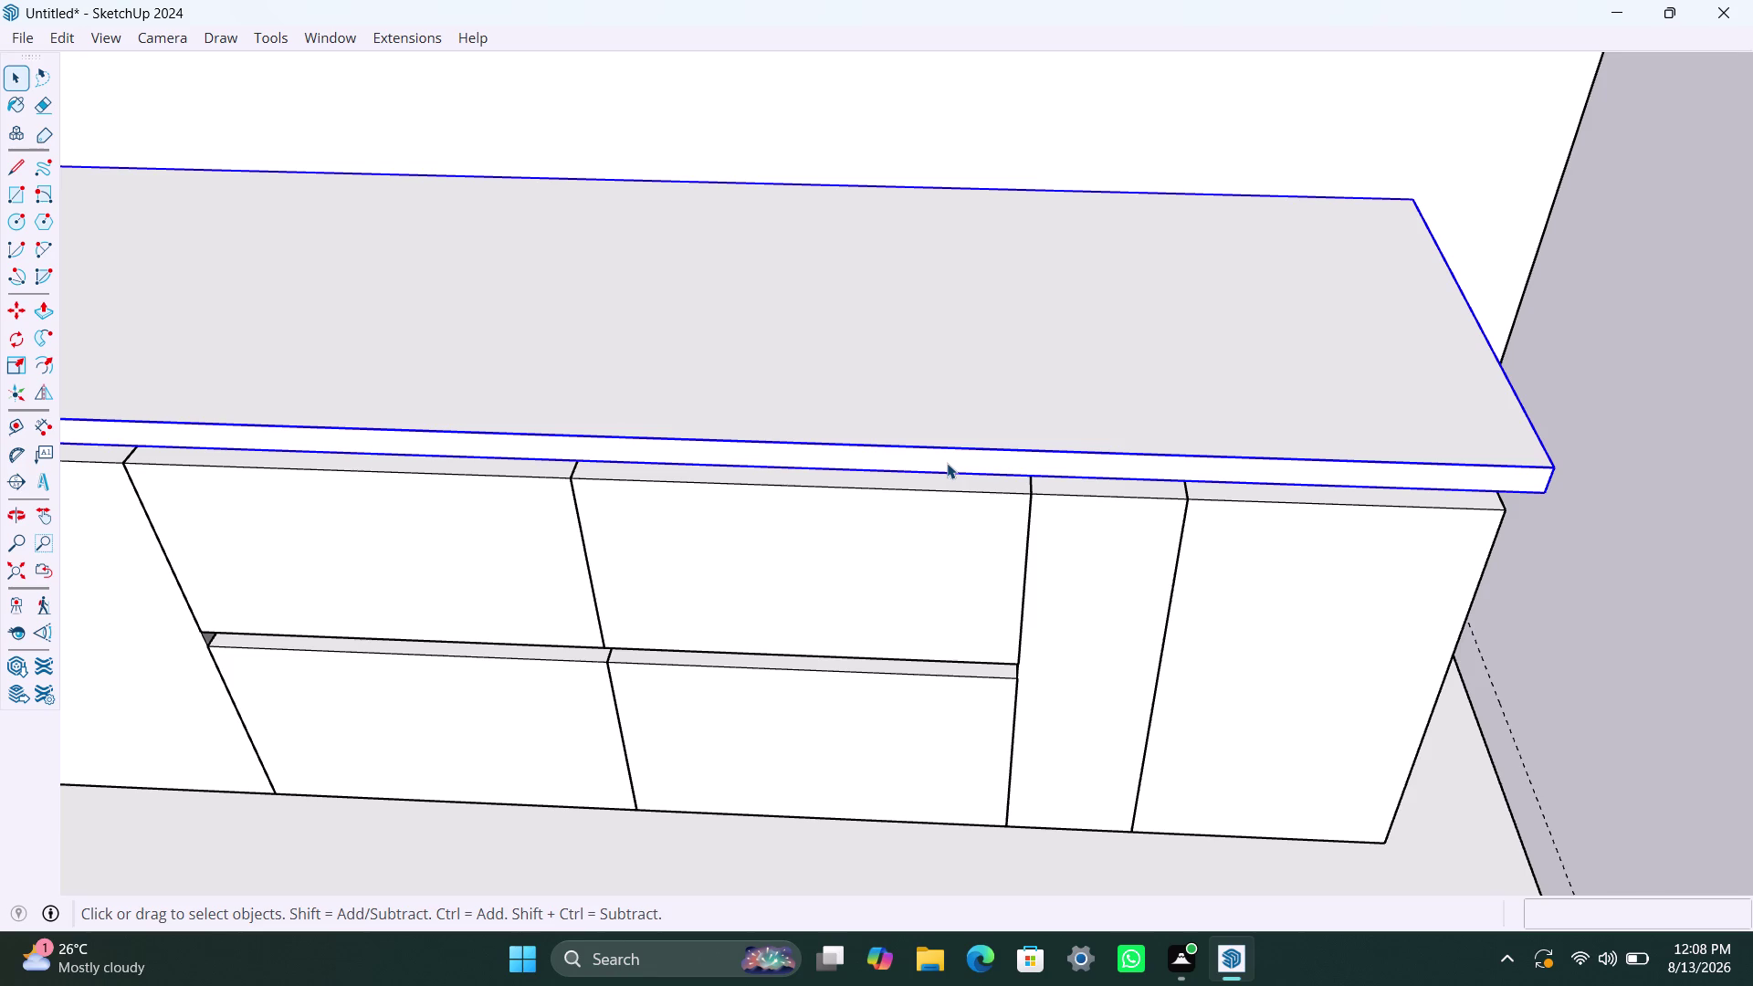
double_click(947, 463)
click(946, 462)
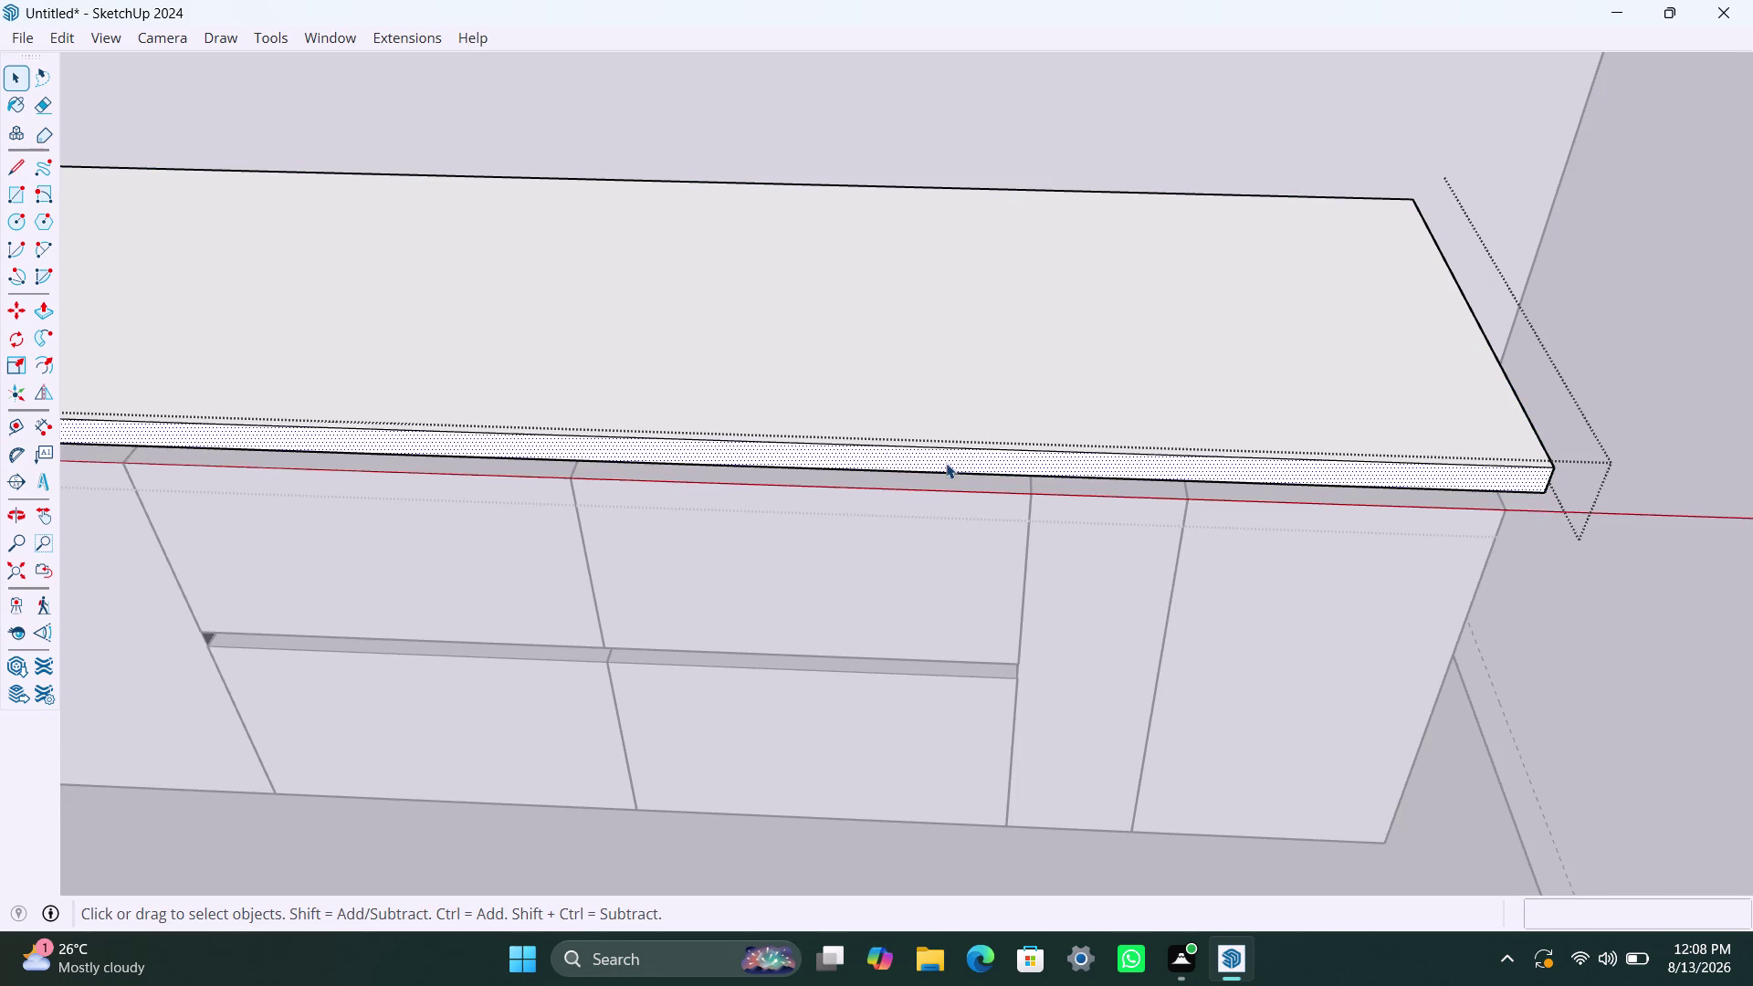
key(p)
click(946, 463)
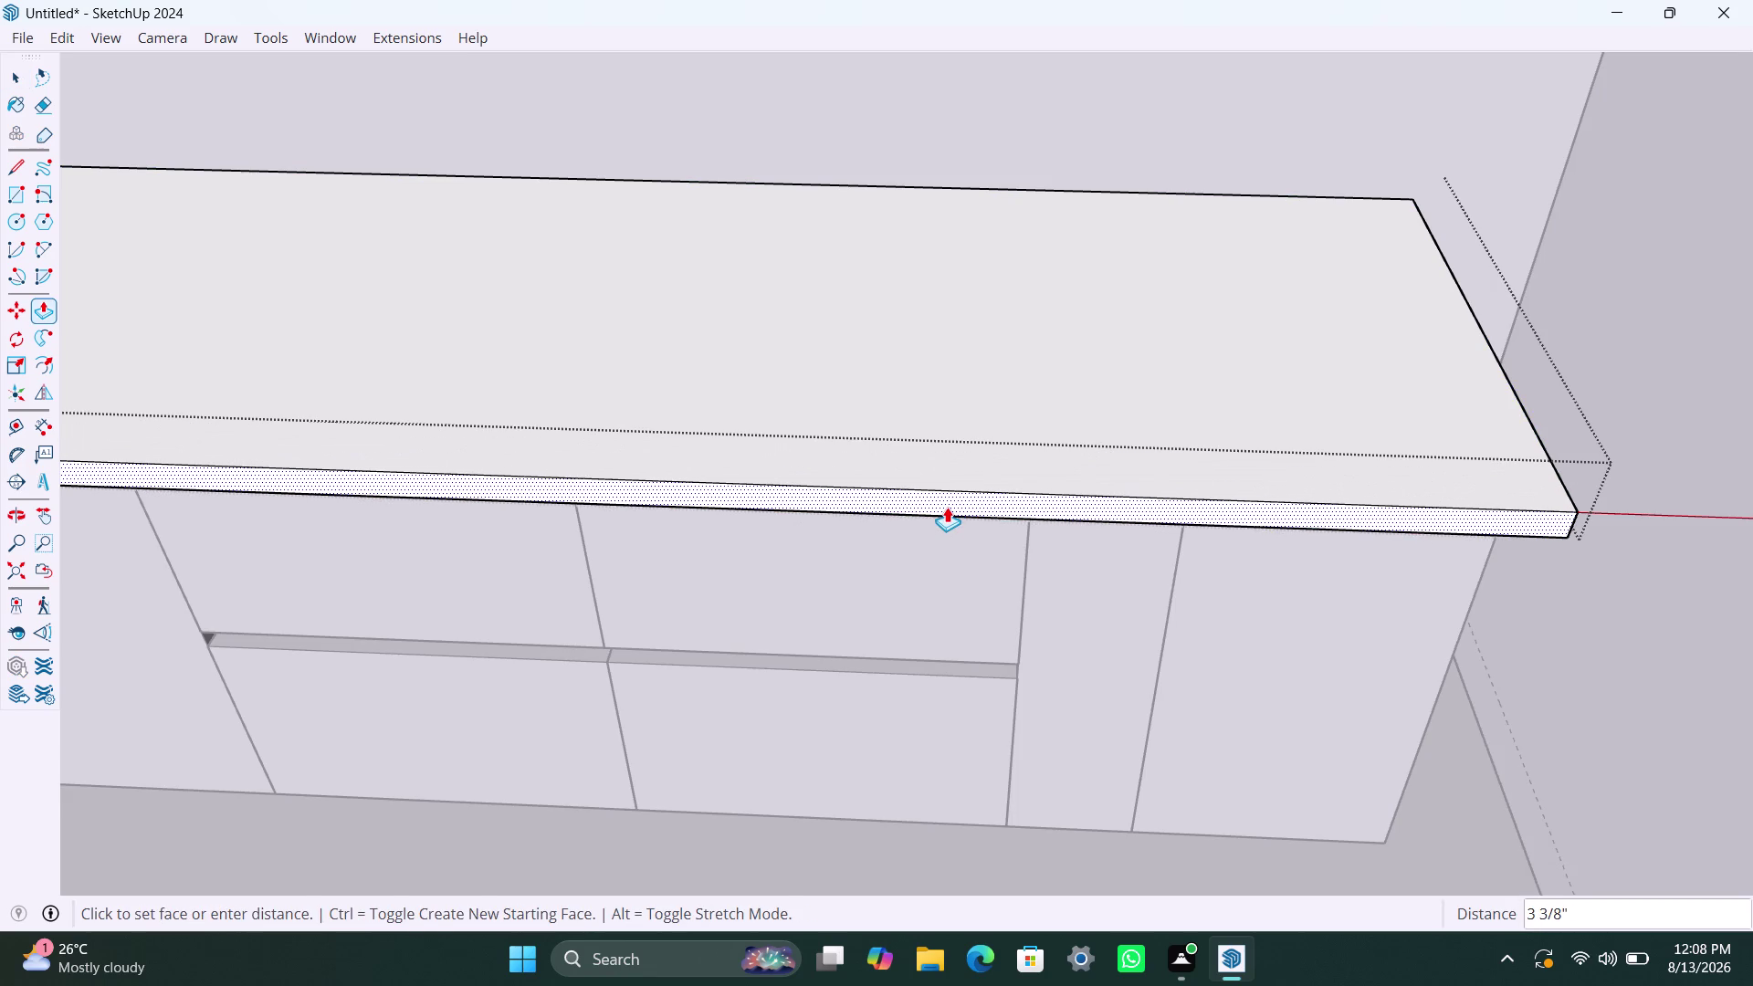
text(2")
key(Return)
key(space)
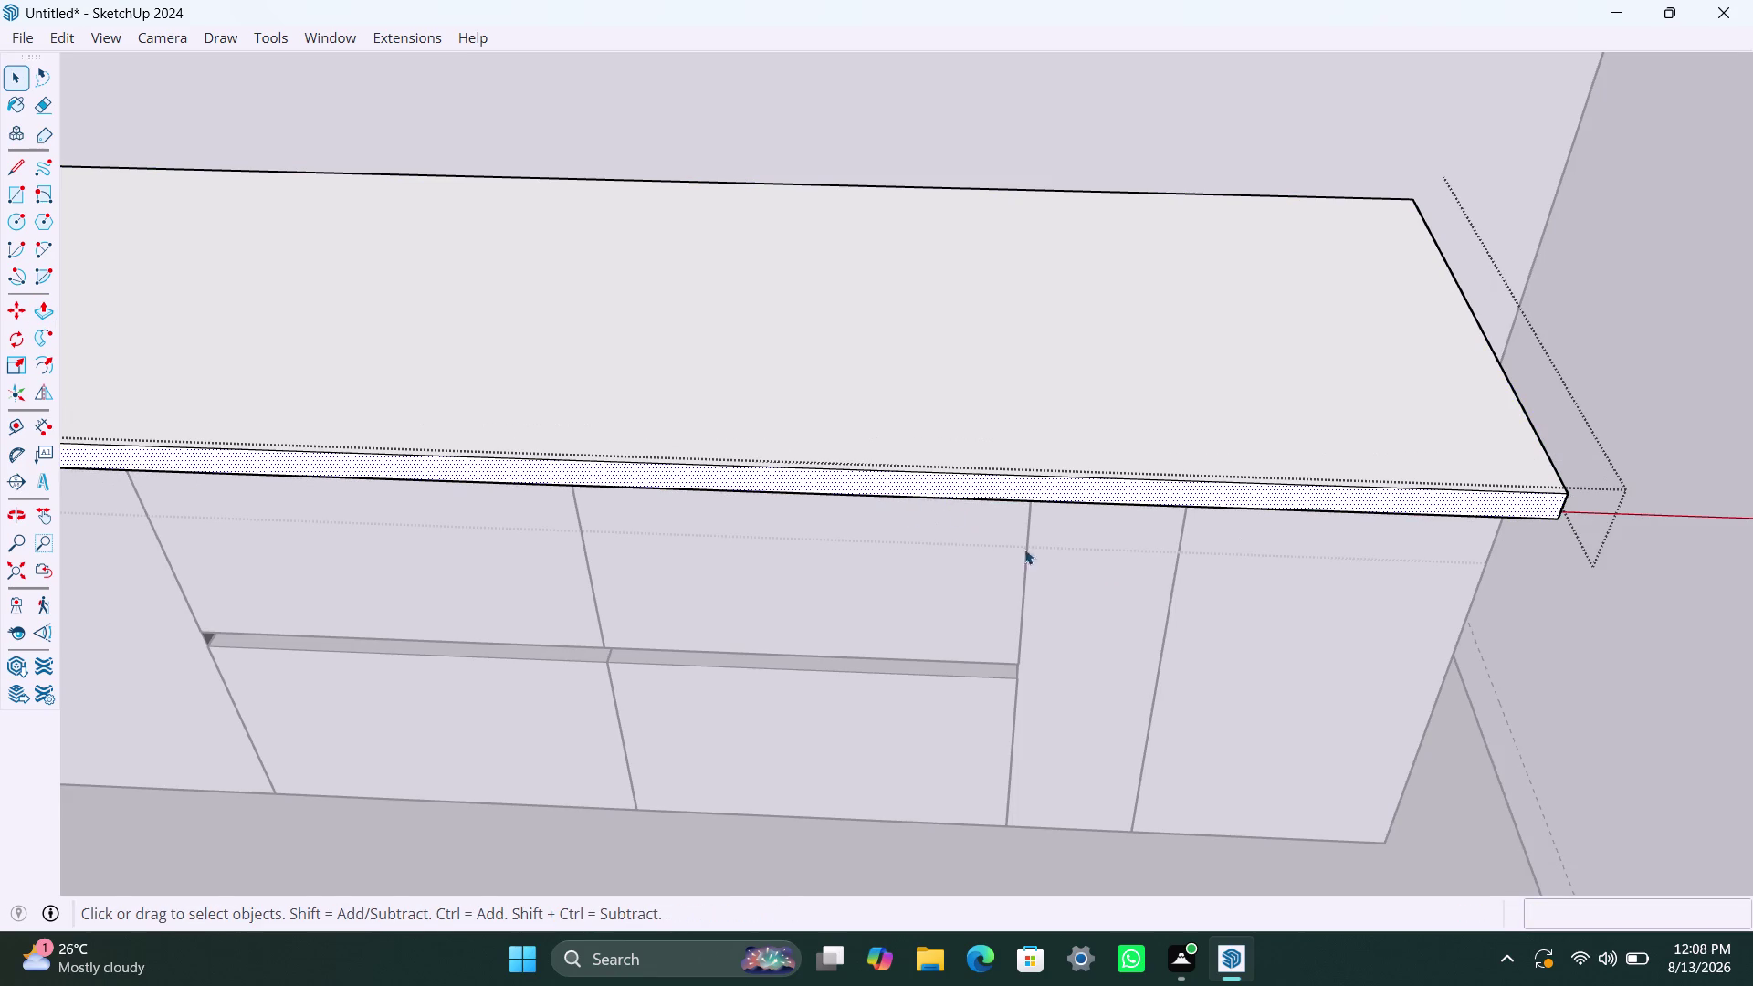
click(1579, 648)
scroll(down, 3)
middle_drag(893, 616, 921, 332)
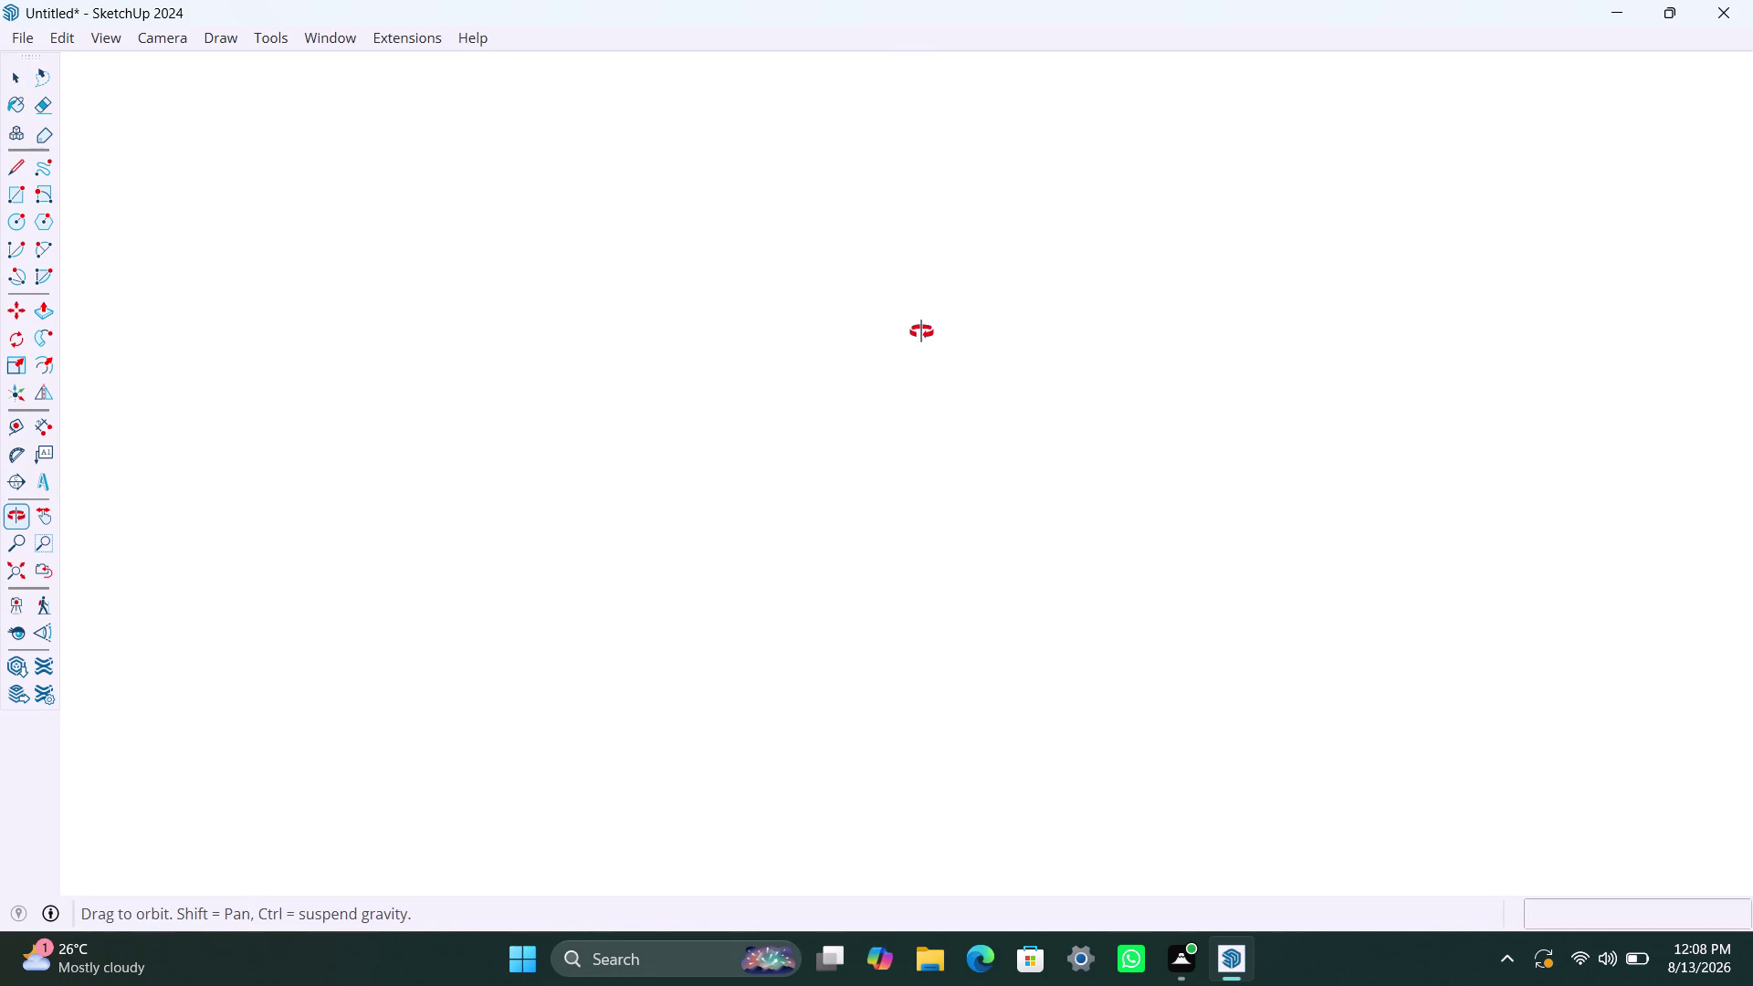
Move the countertop slab straight up, high above the base cabinet run.
middle_drag(922, 331, 707, 541)
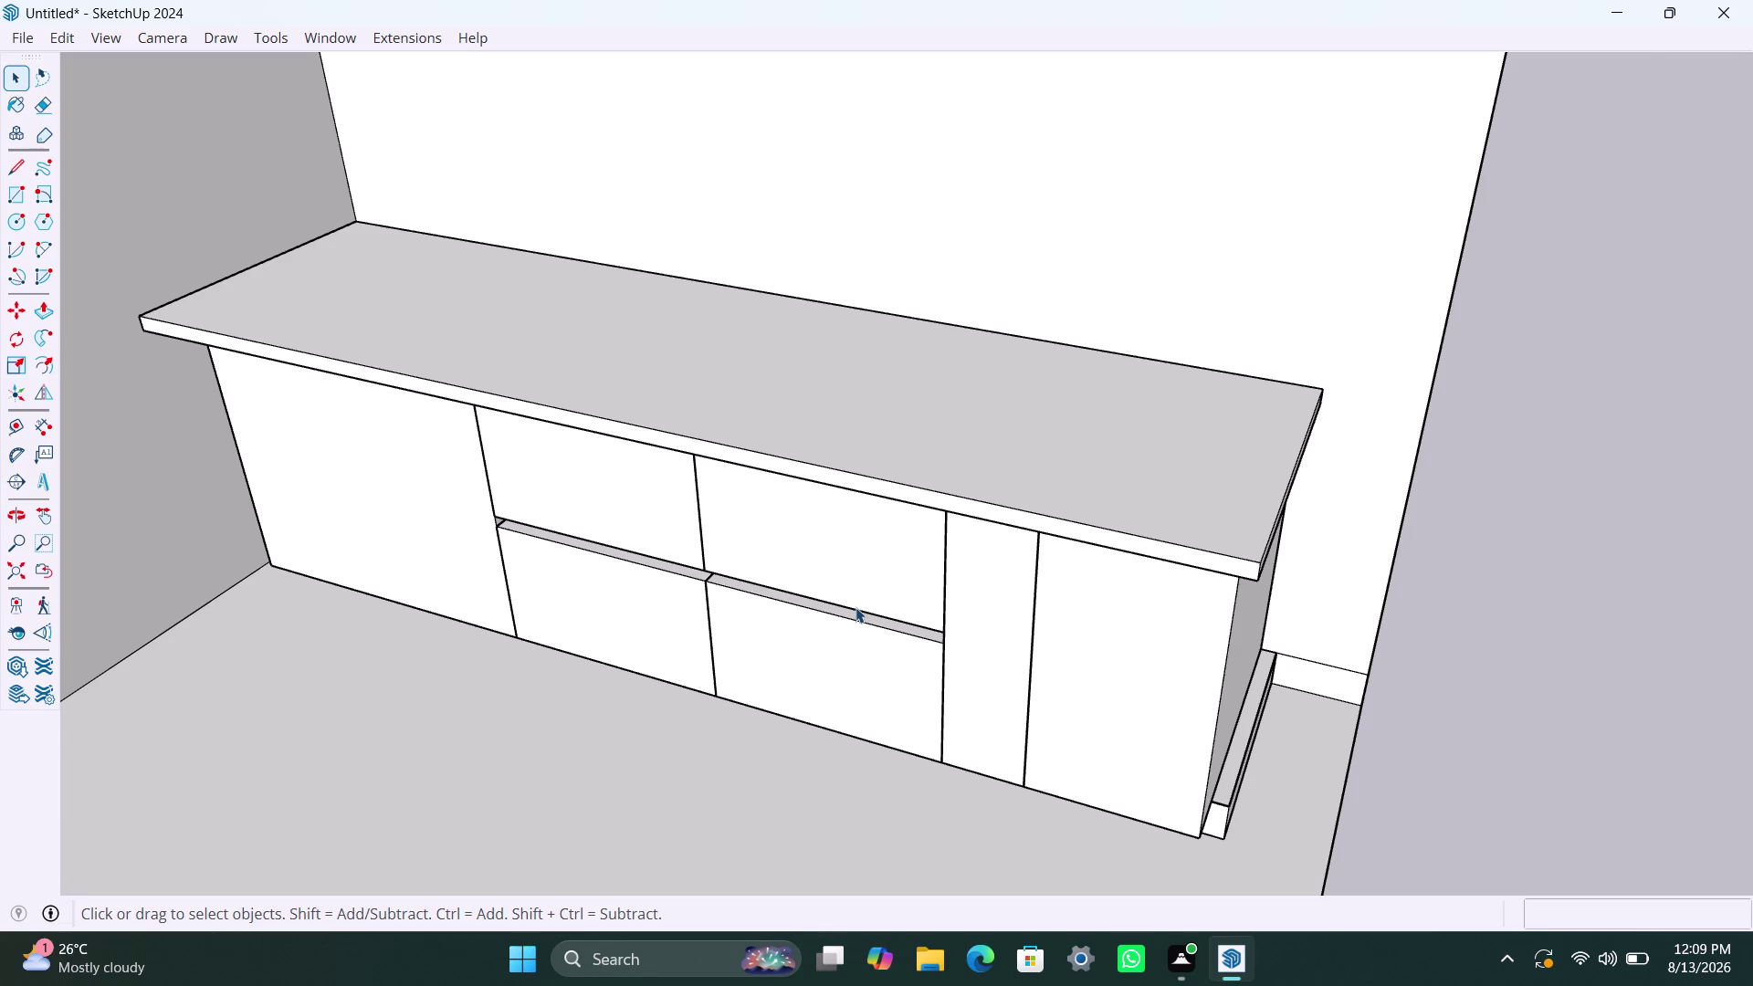
scroll(up, 3)
scroll(up, 3)
middle_drag(827, 637, 969, 691)
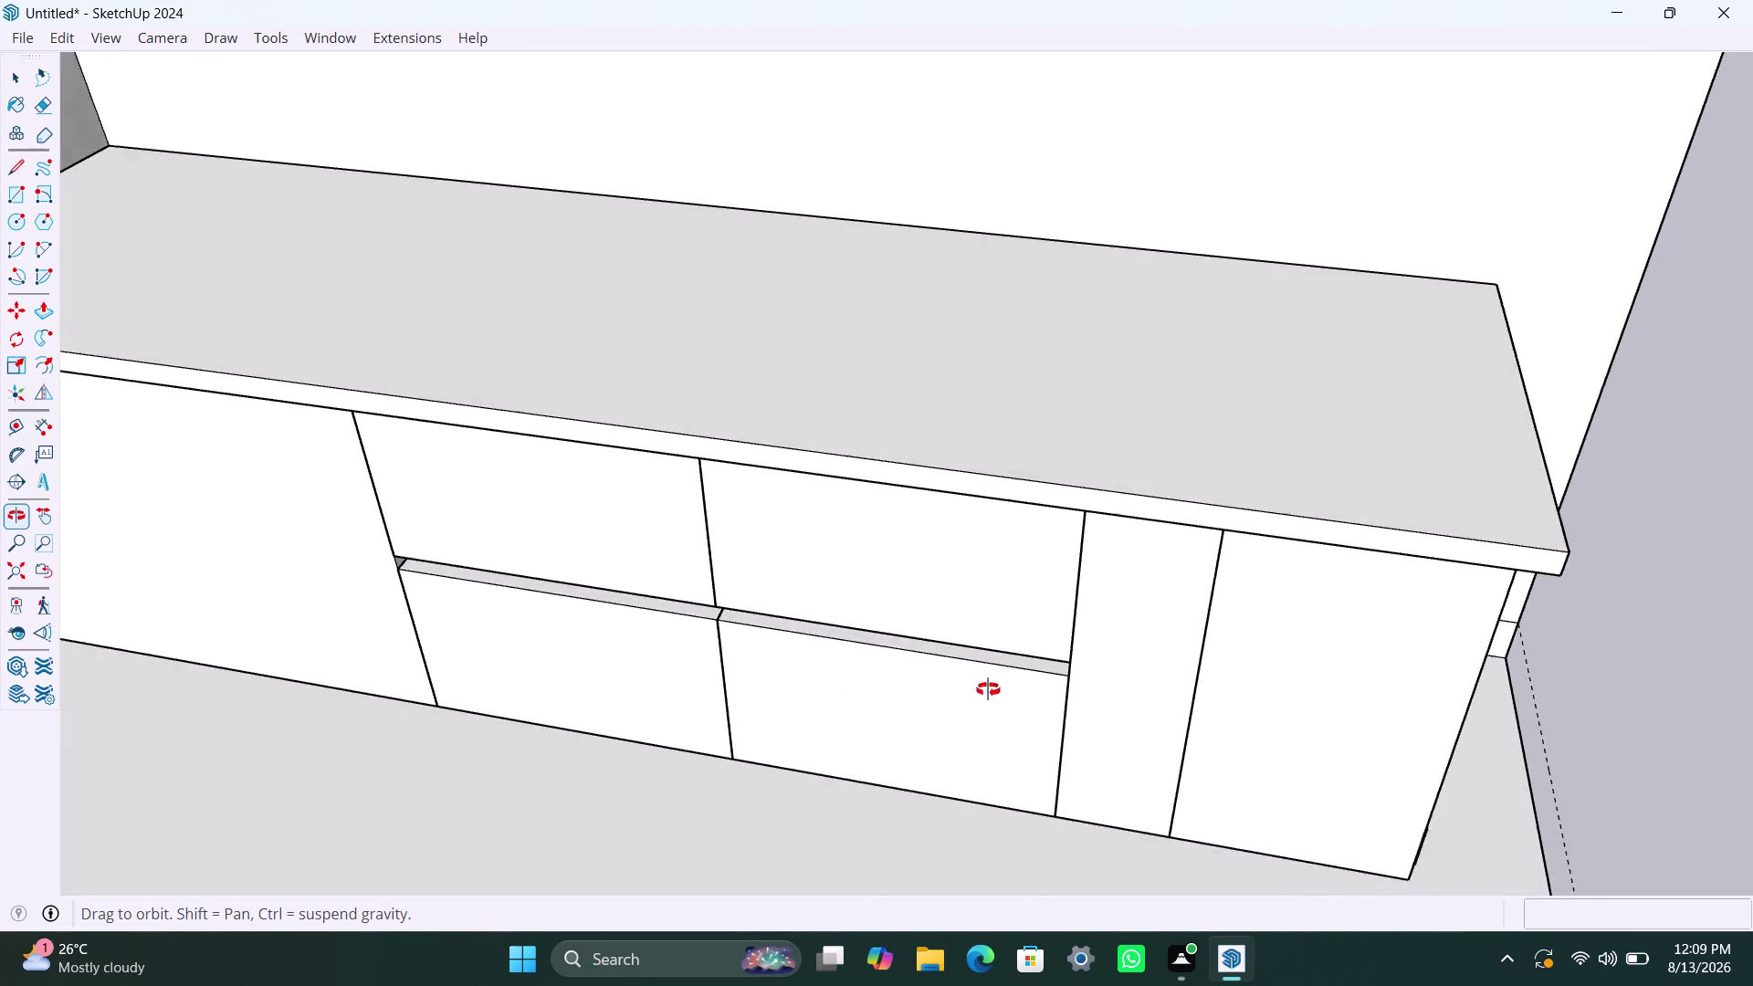
middle_drag(970, 690, 1003, 657)
scroll(up, 3)
click(994, 382)
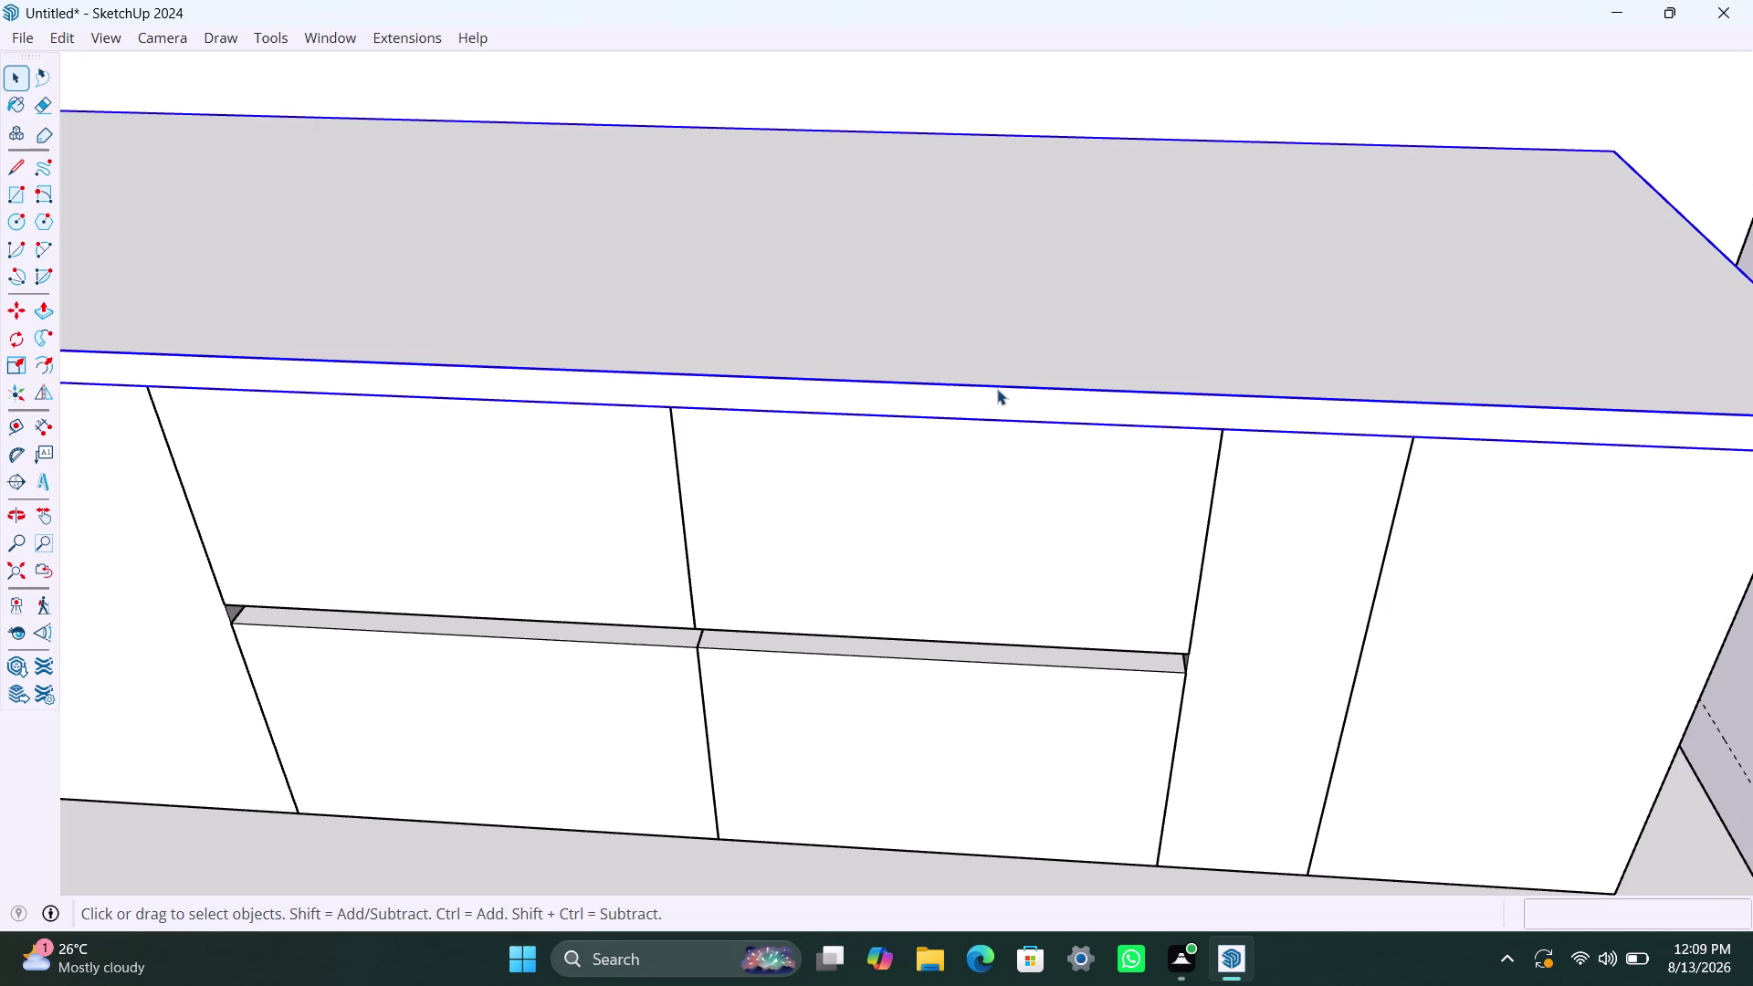
key(m)
click(994, 391)
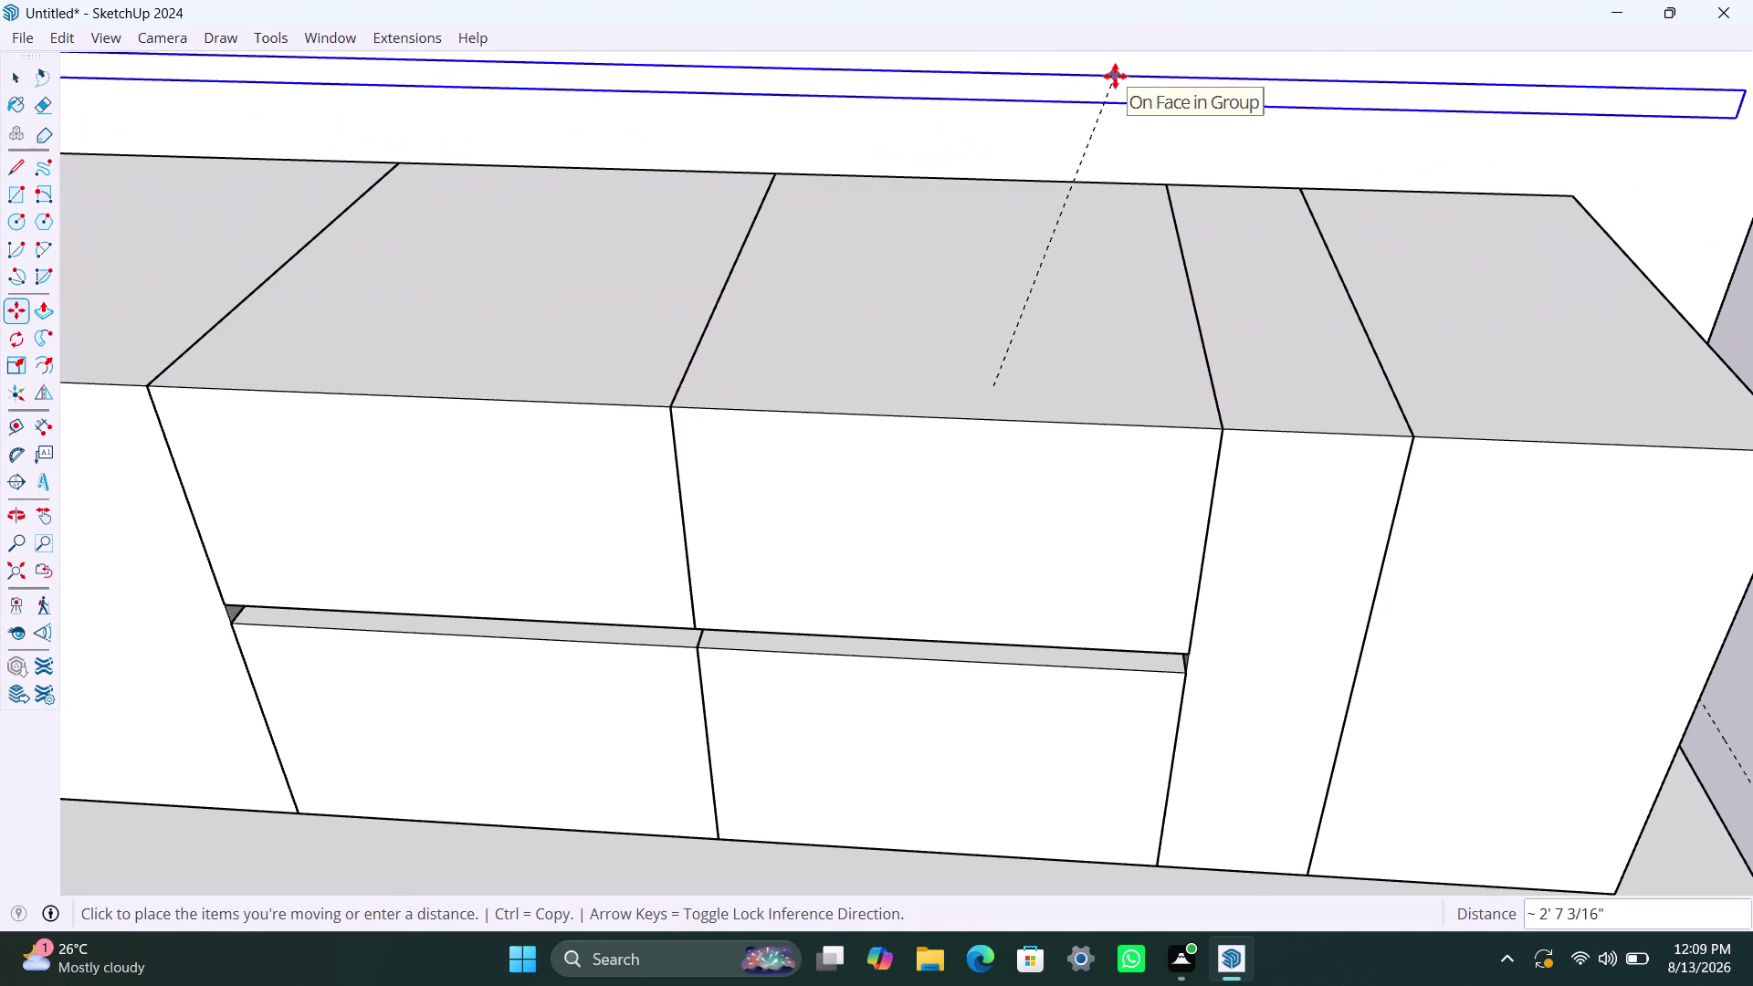
click(1114, 89)
key(space)
key(space)
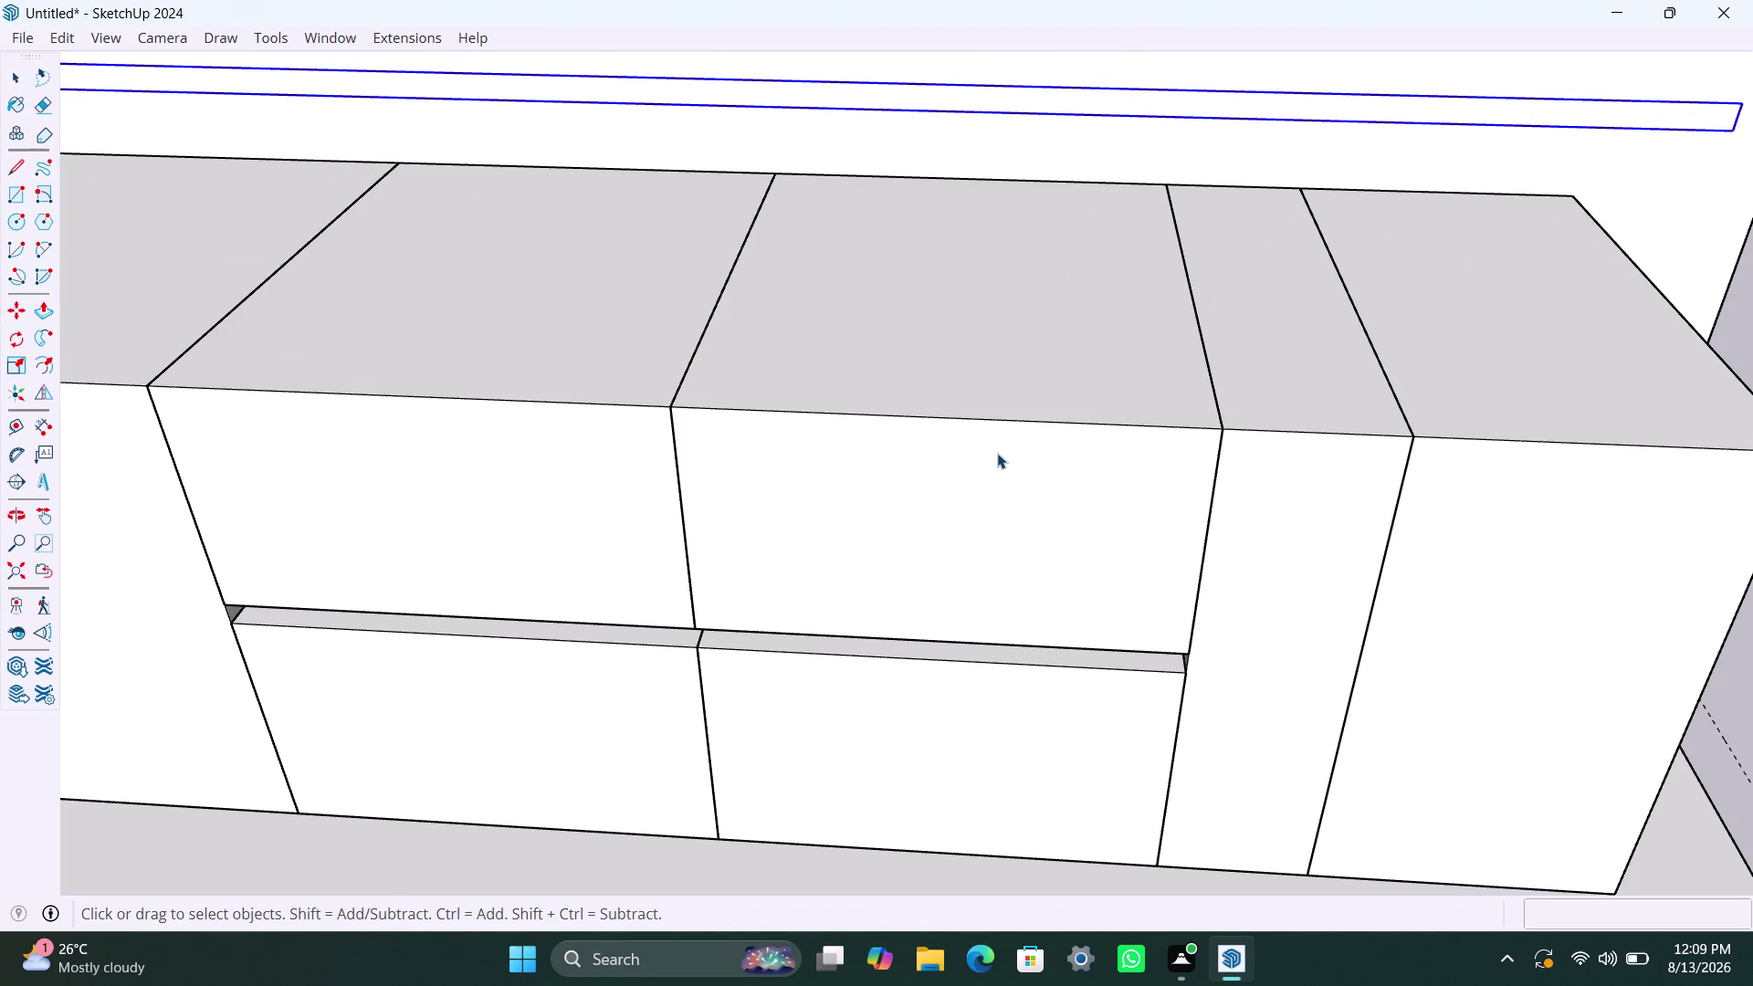
key(space)
click(966, 432)
Shorten the middle cabinet box by pushing its top face down 157.5 mm.
triple_click(966, 430)
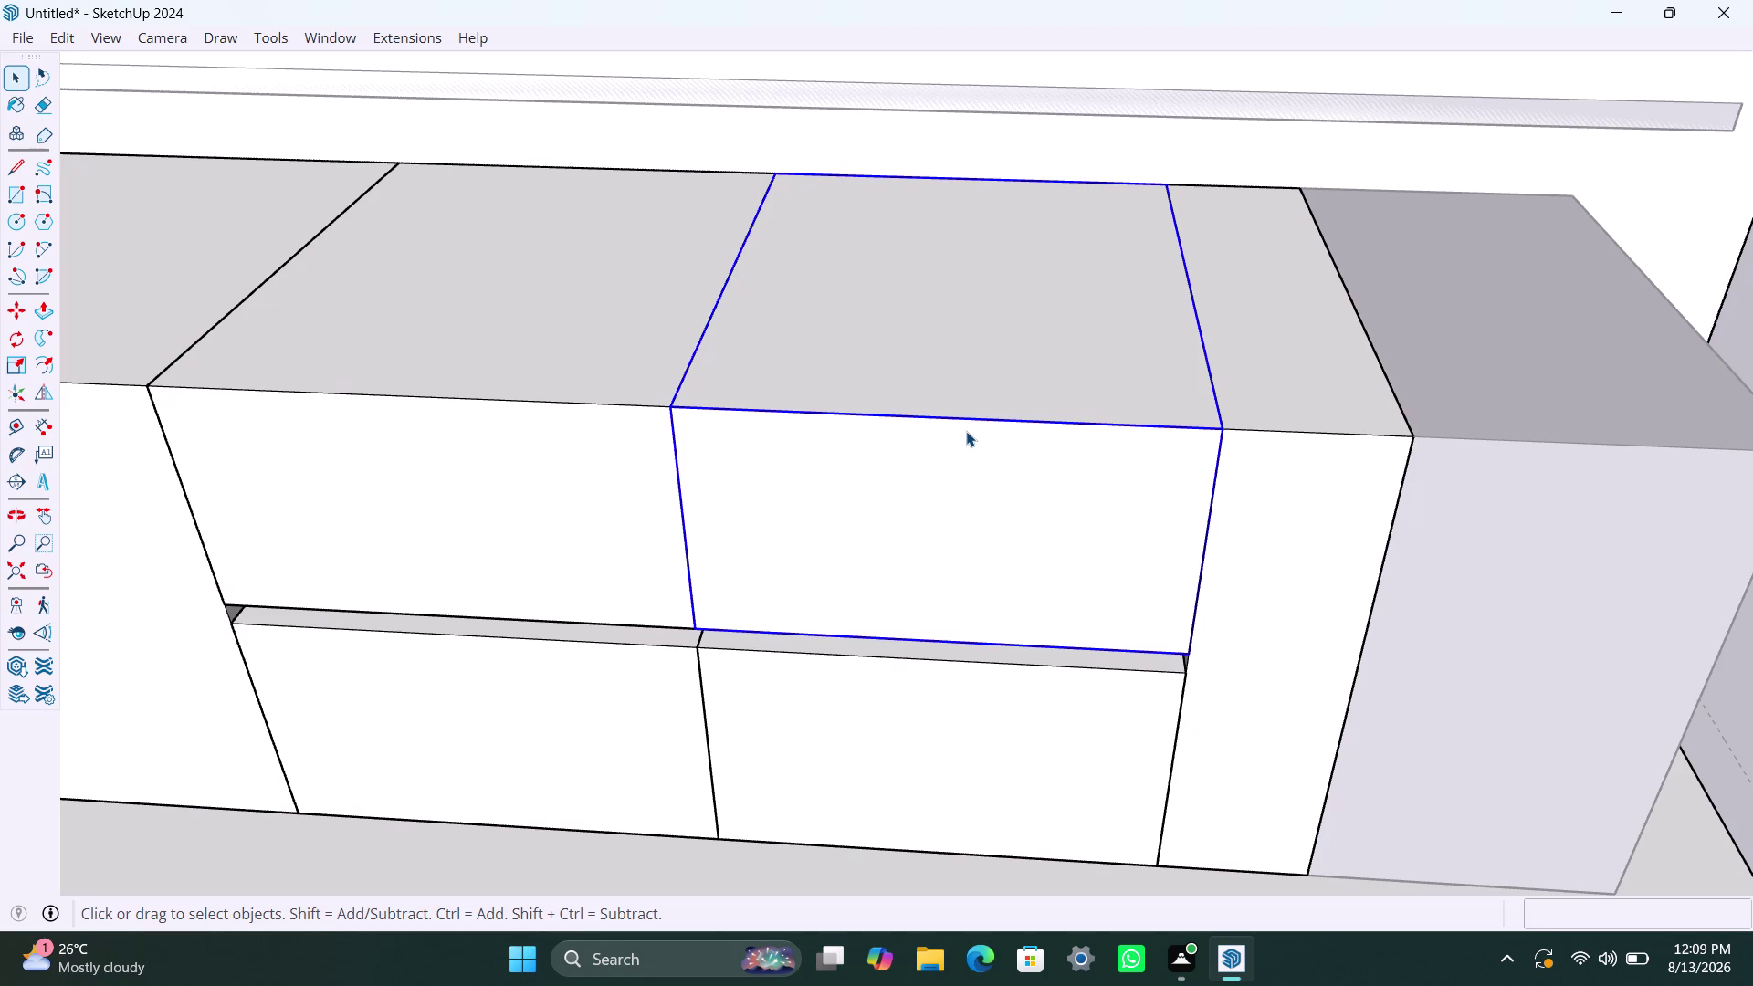
triple_click(967, 369)
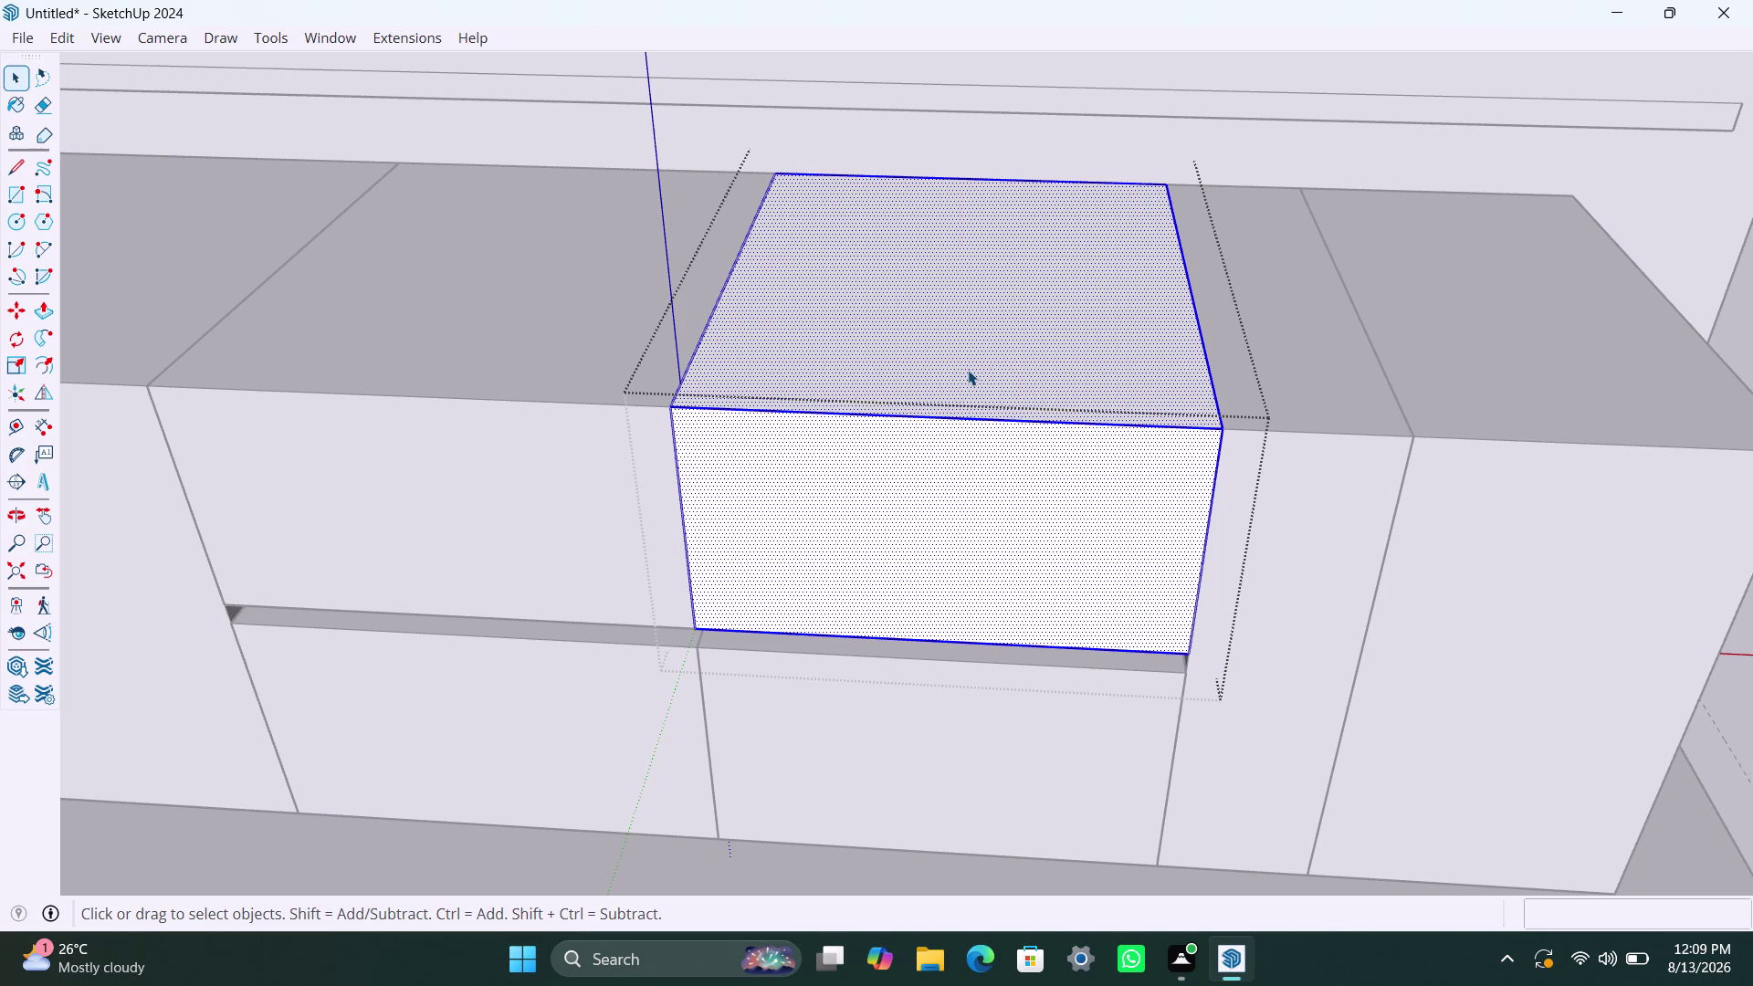
key(p)
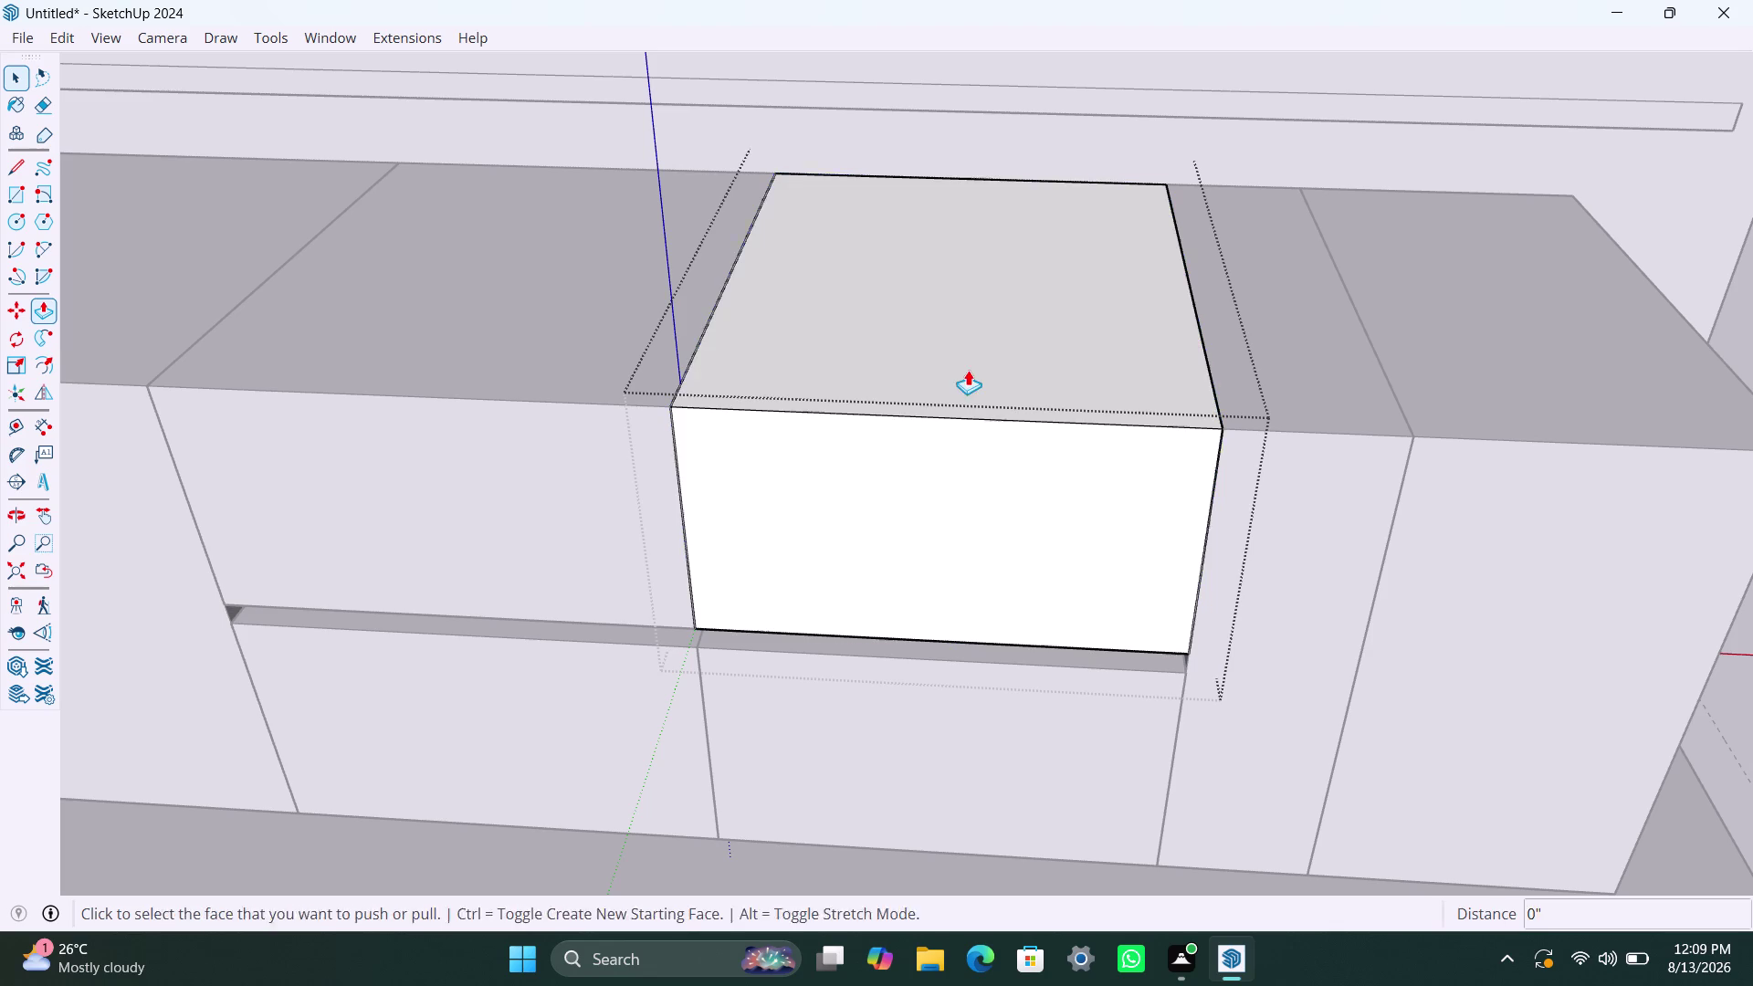
click(968, 370)
text(15)
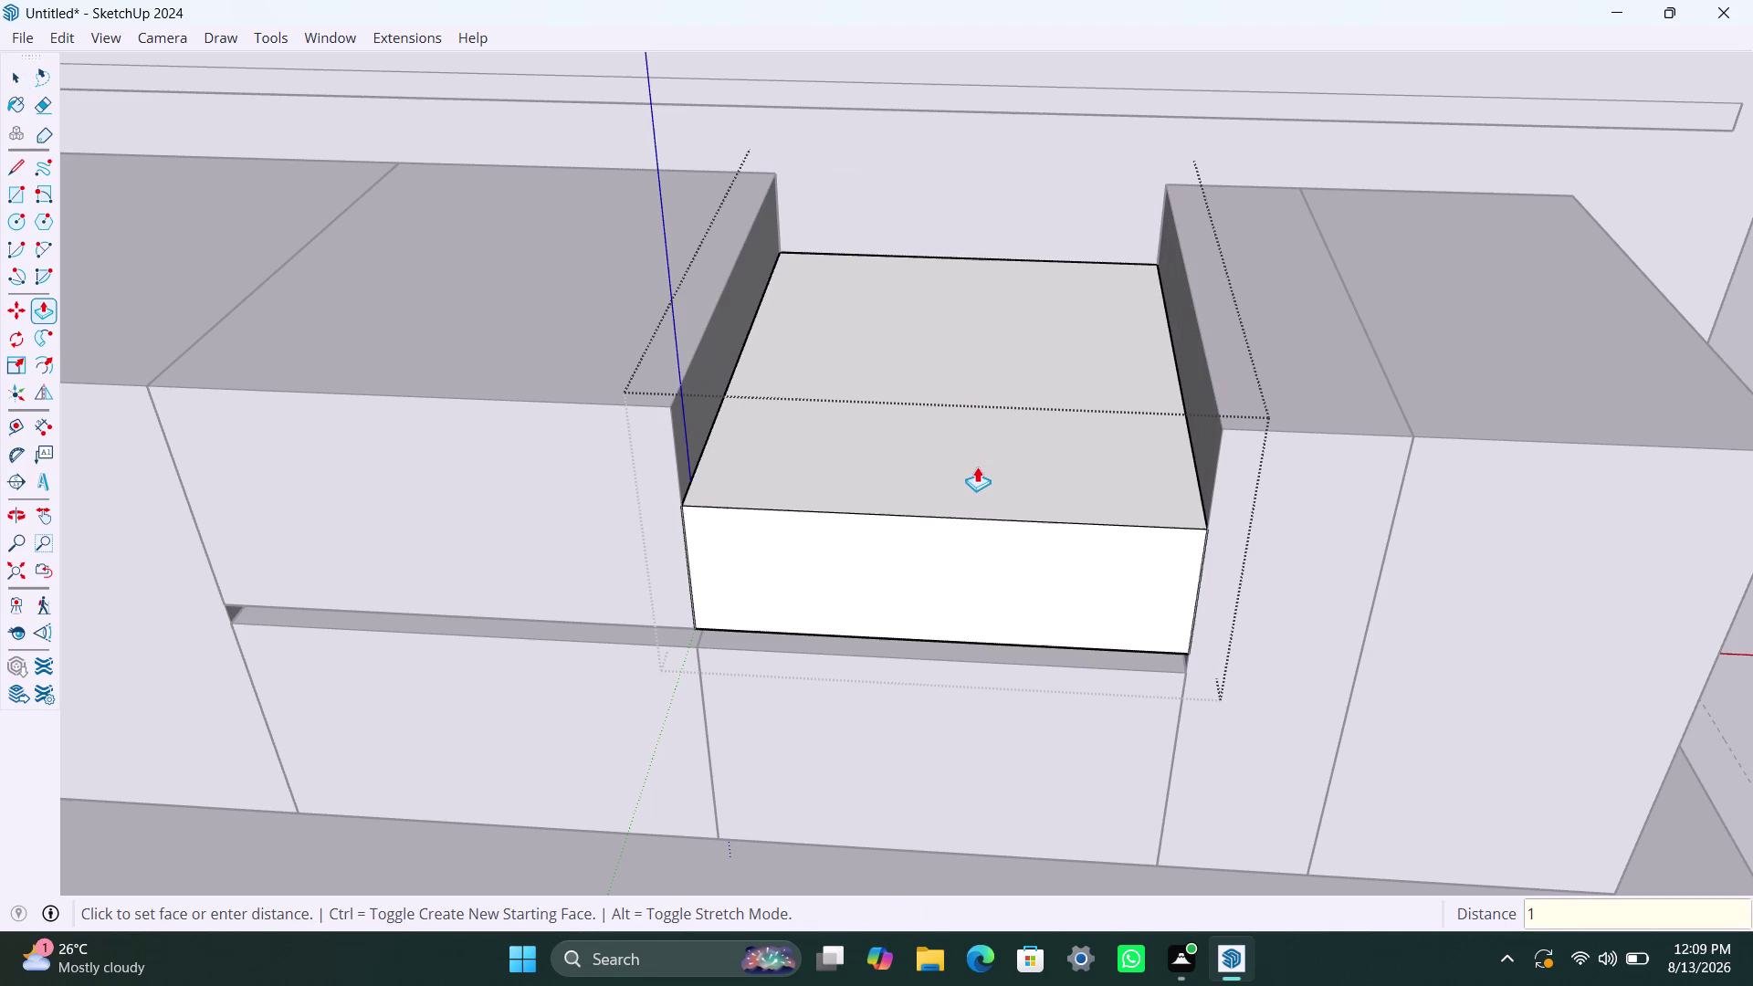
text(7.5mm)
key(Return)
key(space)
click(964, 580)
click(965, 581)
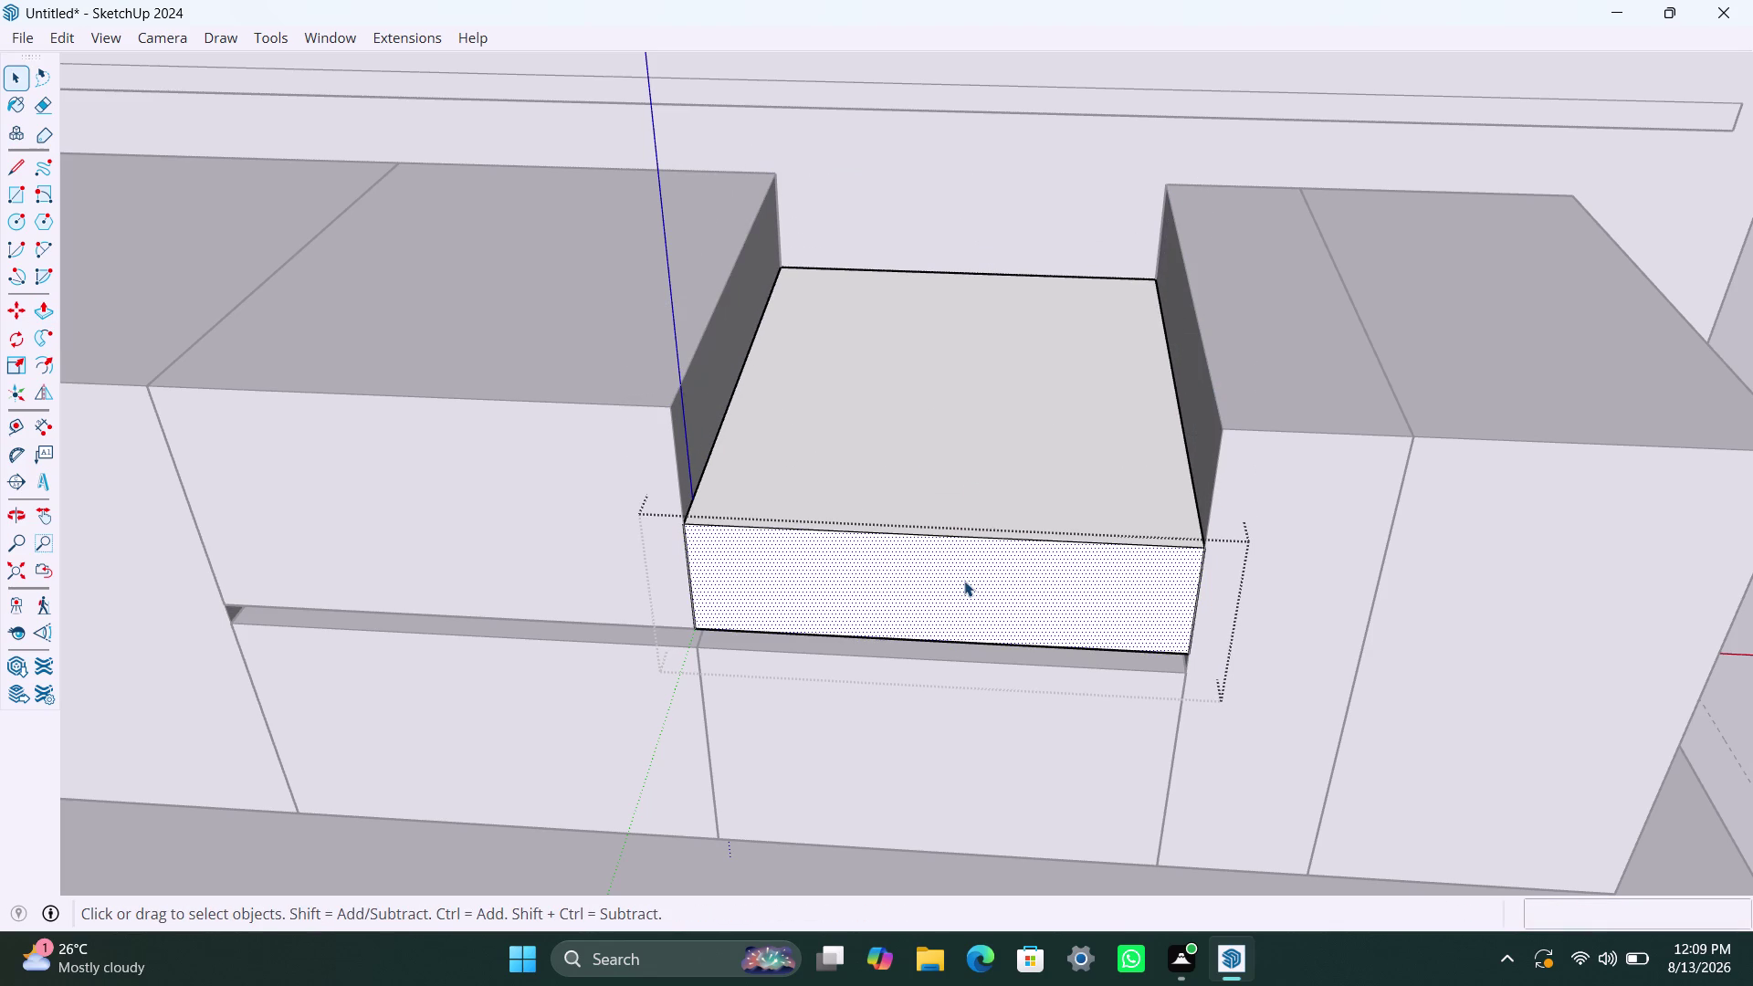
Copy the shortened cabinet box and place the copy directly below the original.
click(1020, 845)
click(989, 543)
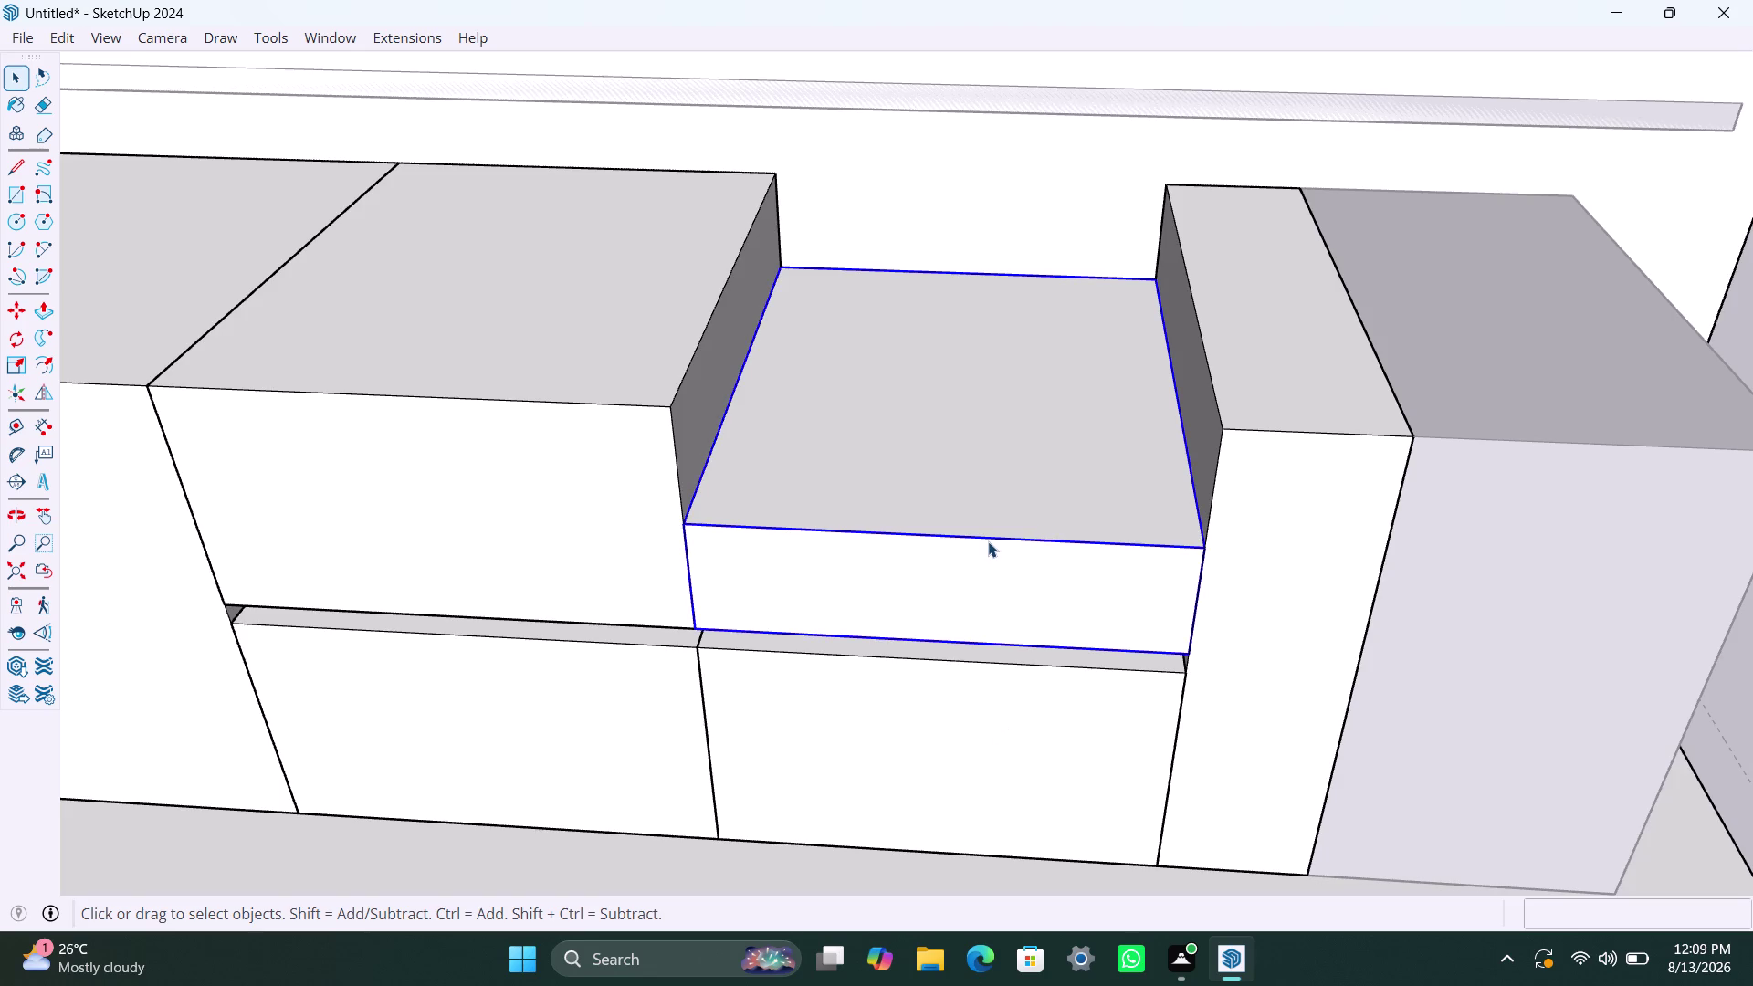
key(m)
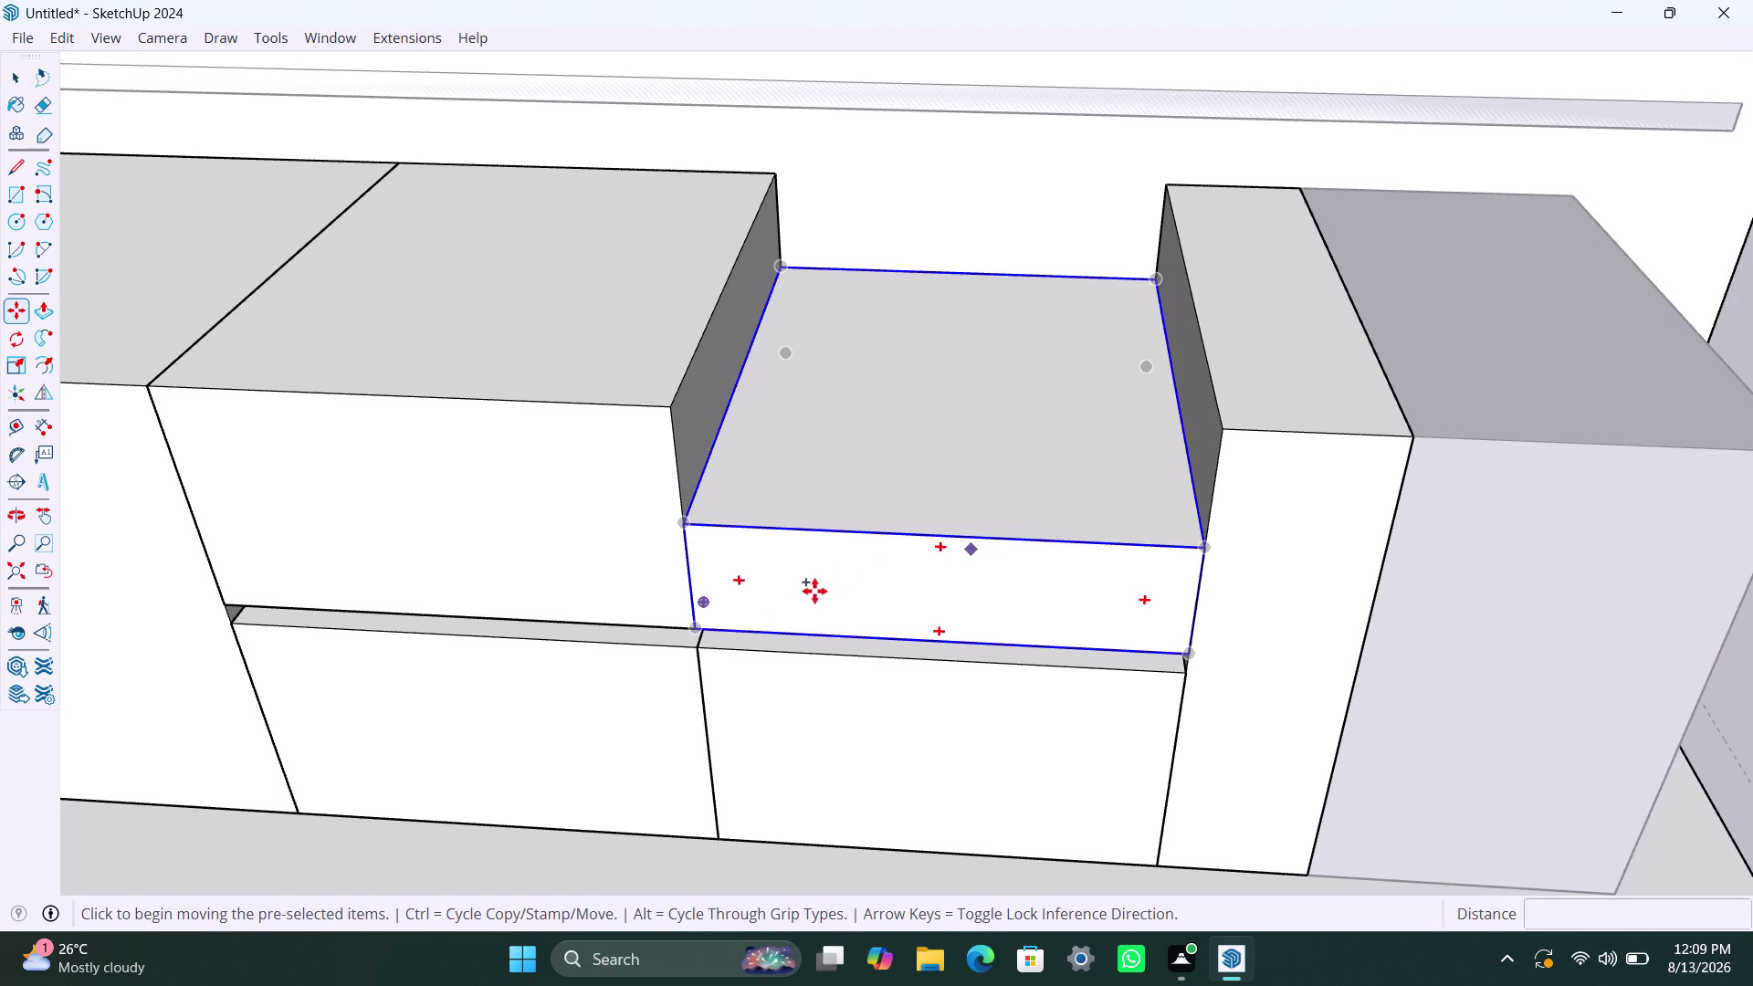
click(693, 630)
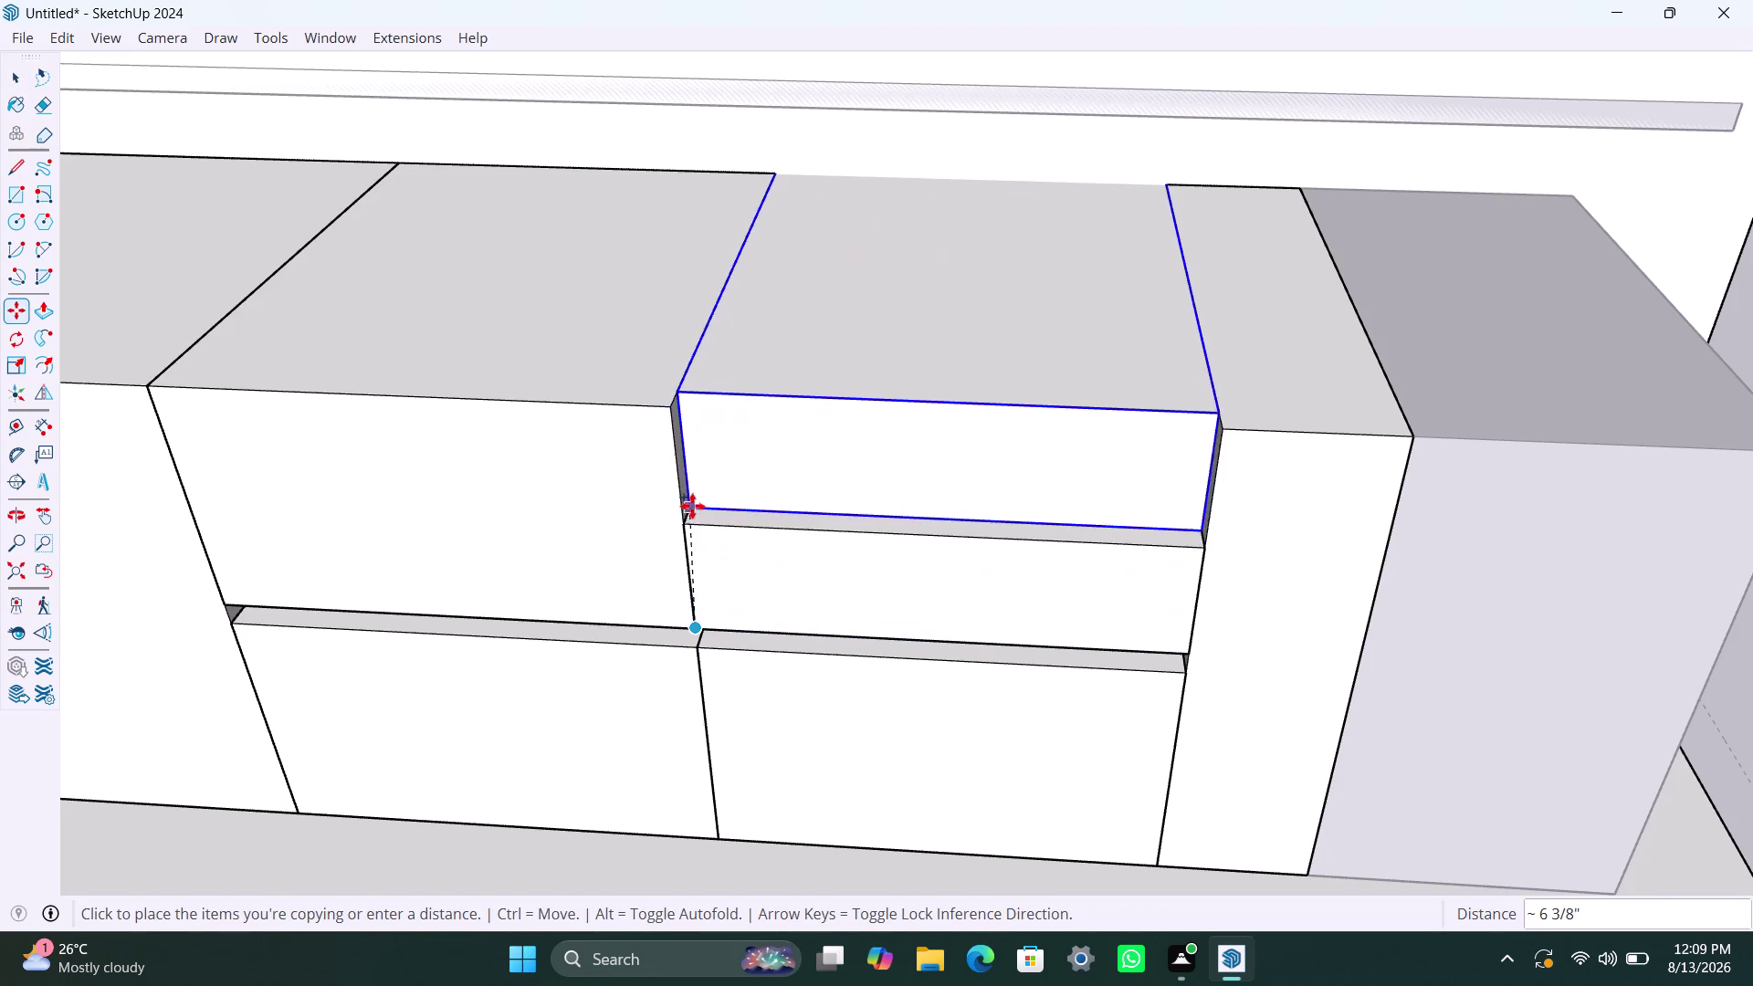
click(681, 525)
key(space)
click(790, 815)
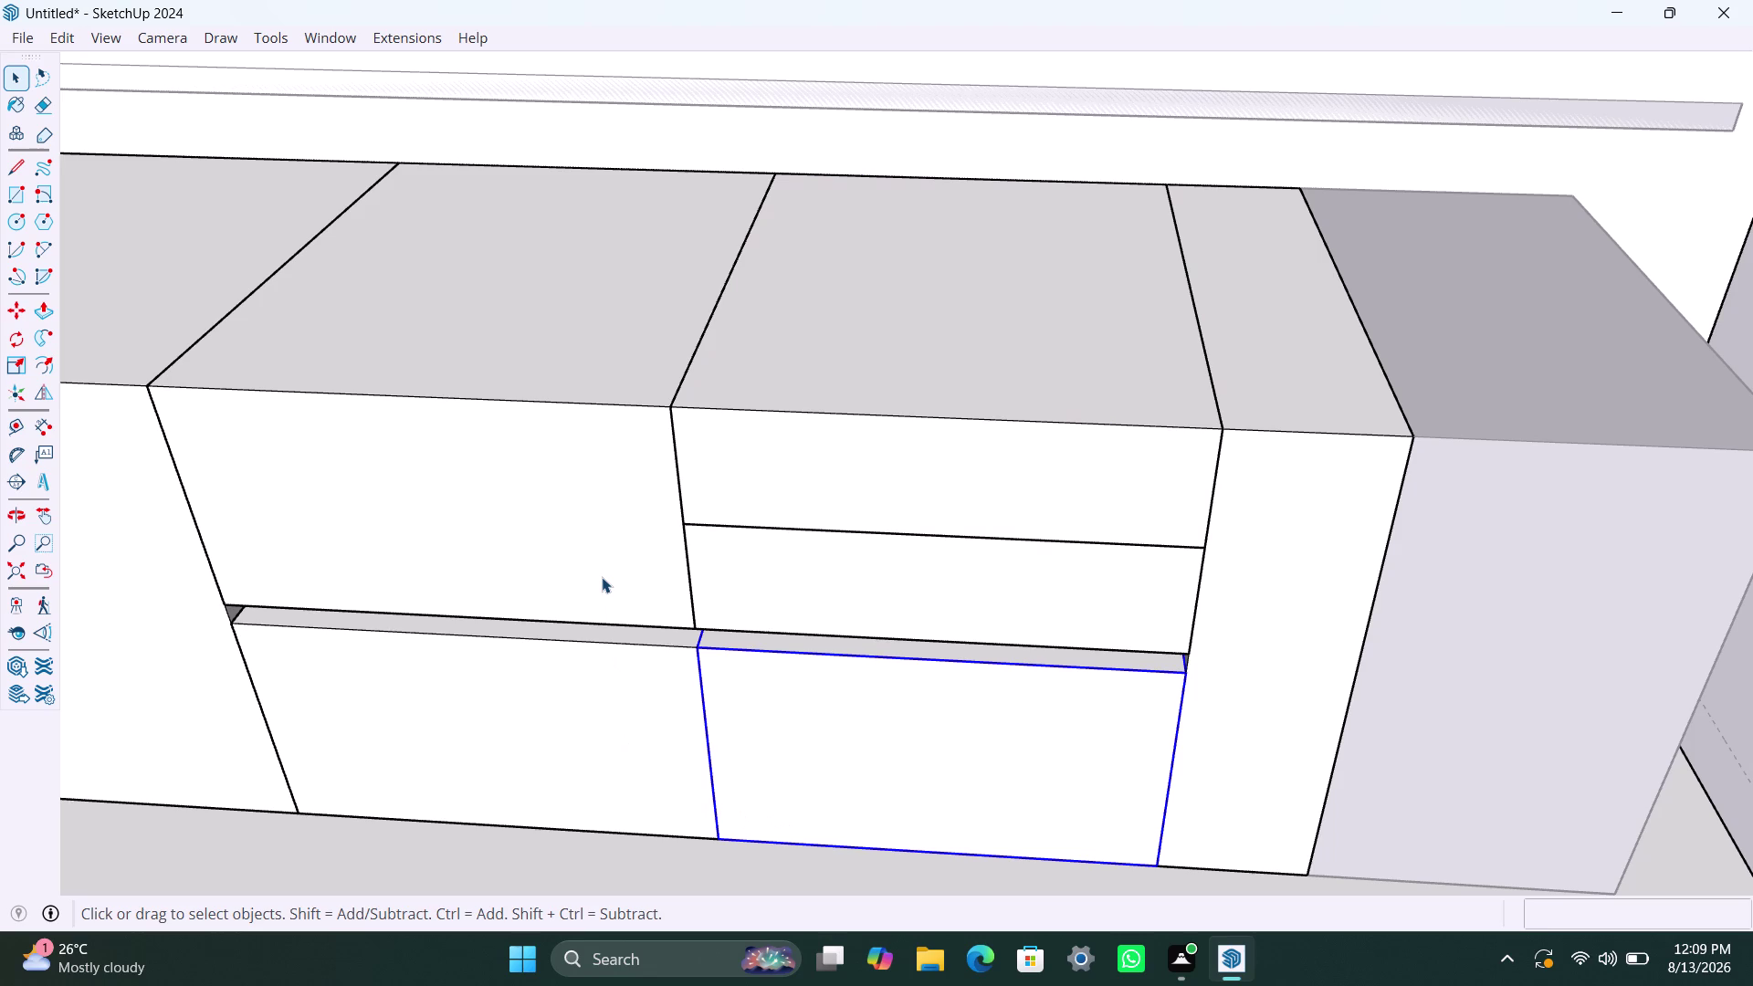
Move the countertop slab back over the cabinet run.
scroll(down, 3)
scroll(down, 3)
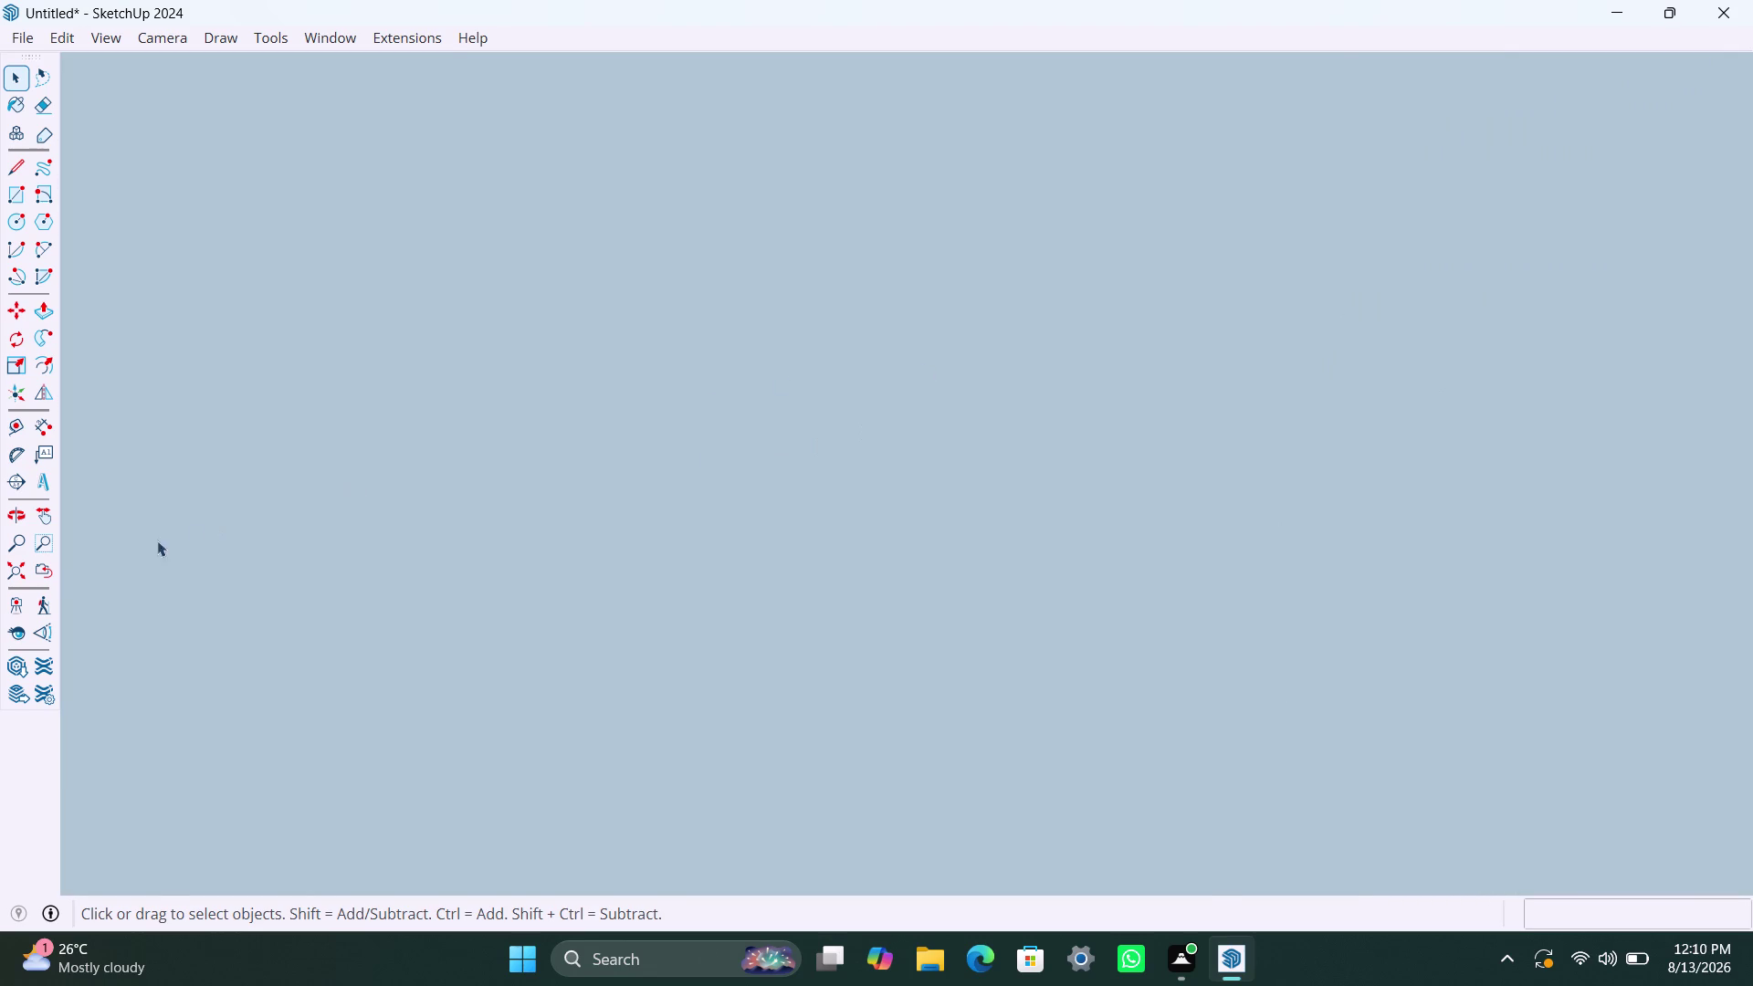
click(15, 574)
middle_drag(996, 265, 891, 633)
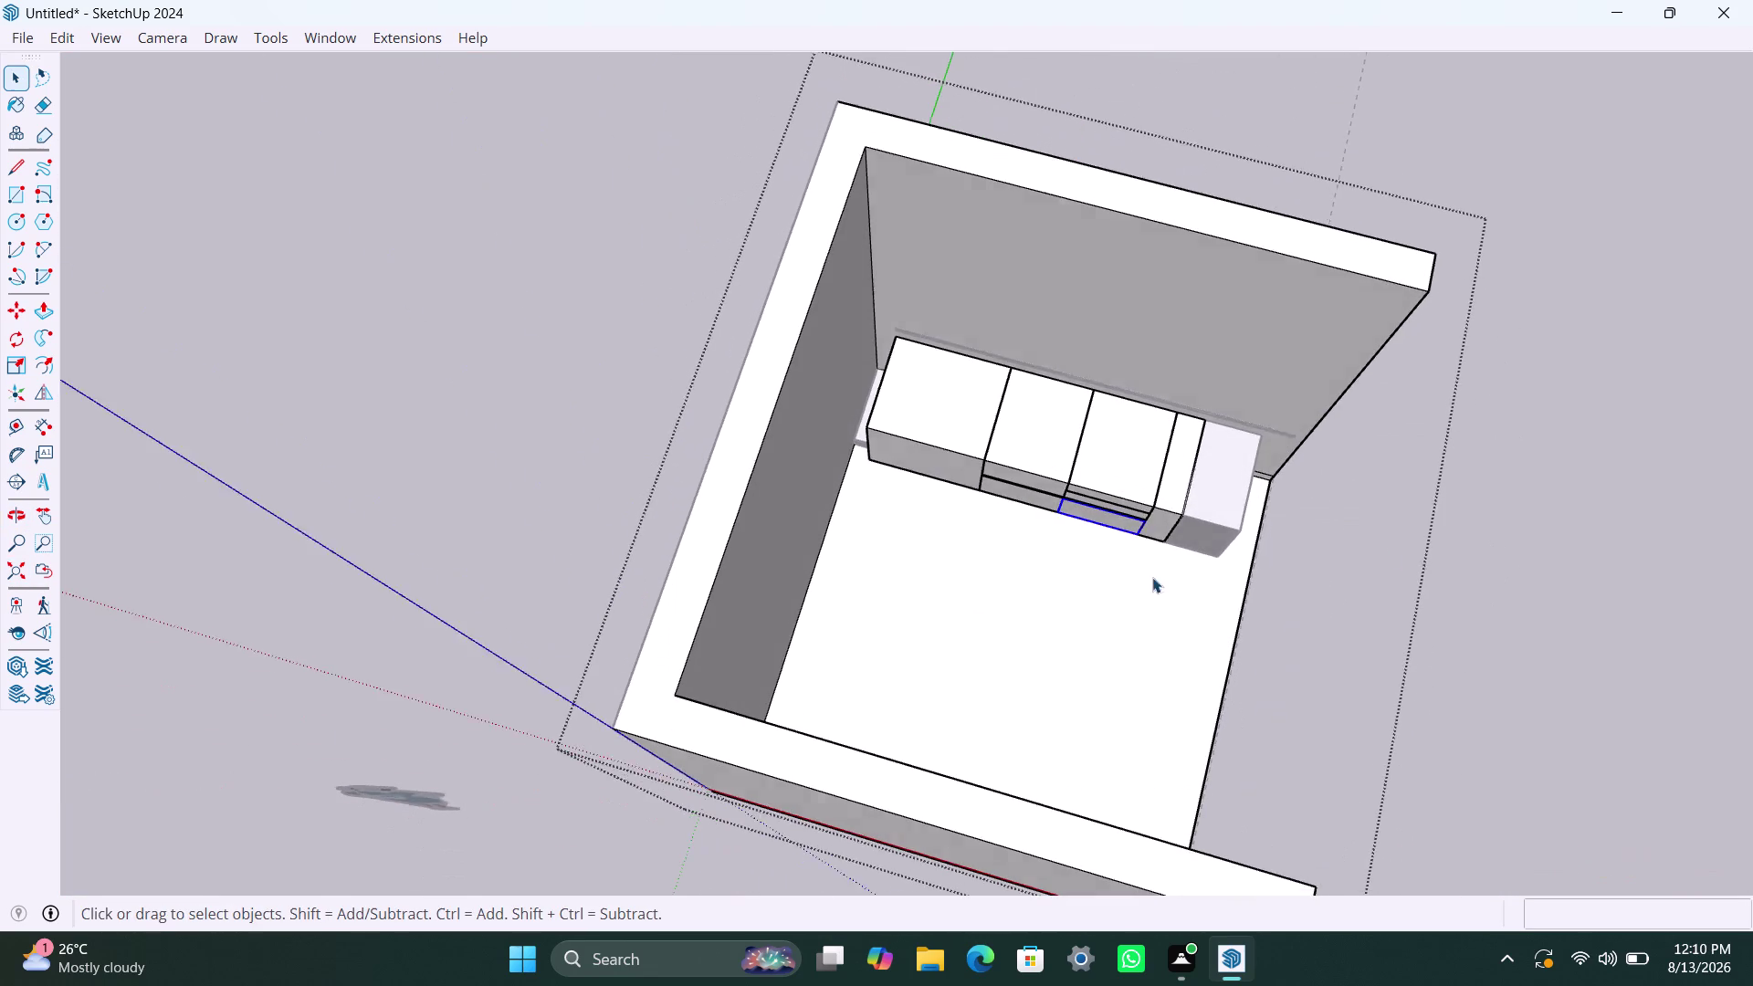
click(1528, 531)
click(1170, 405)
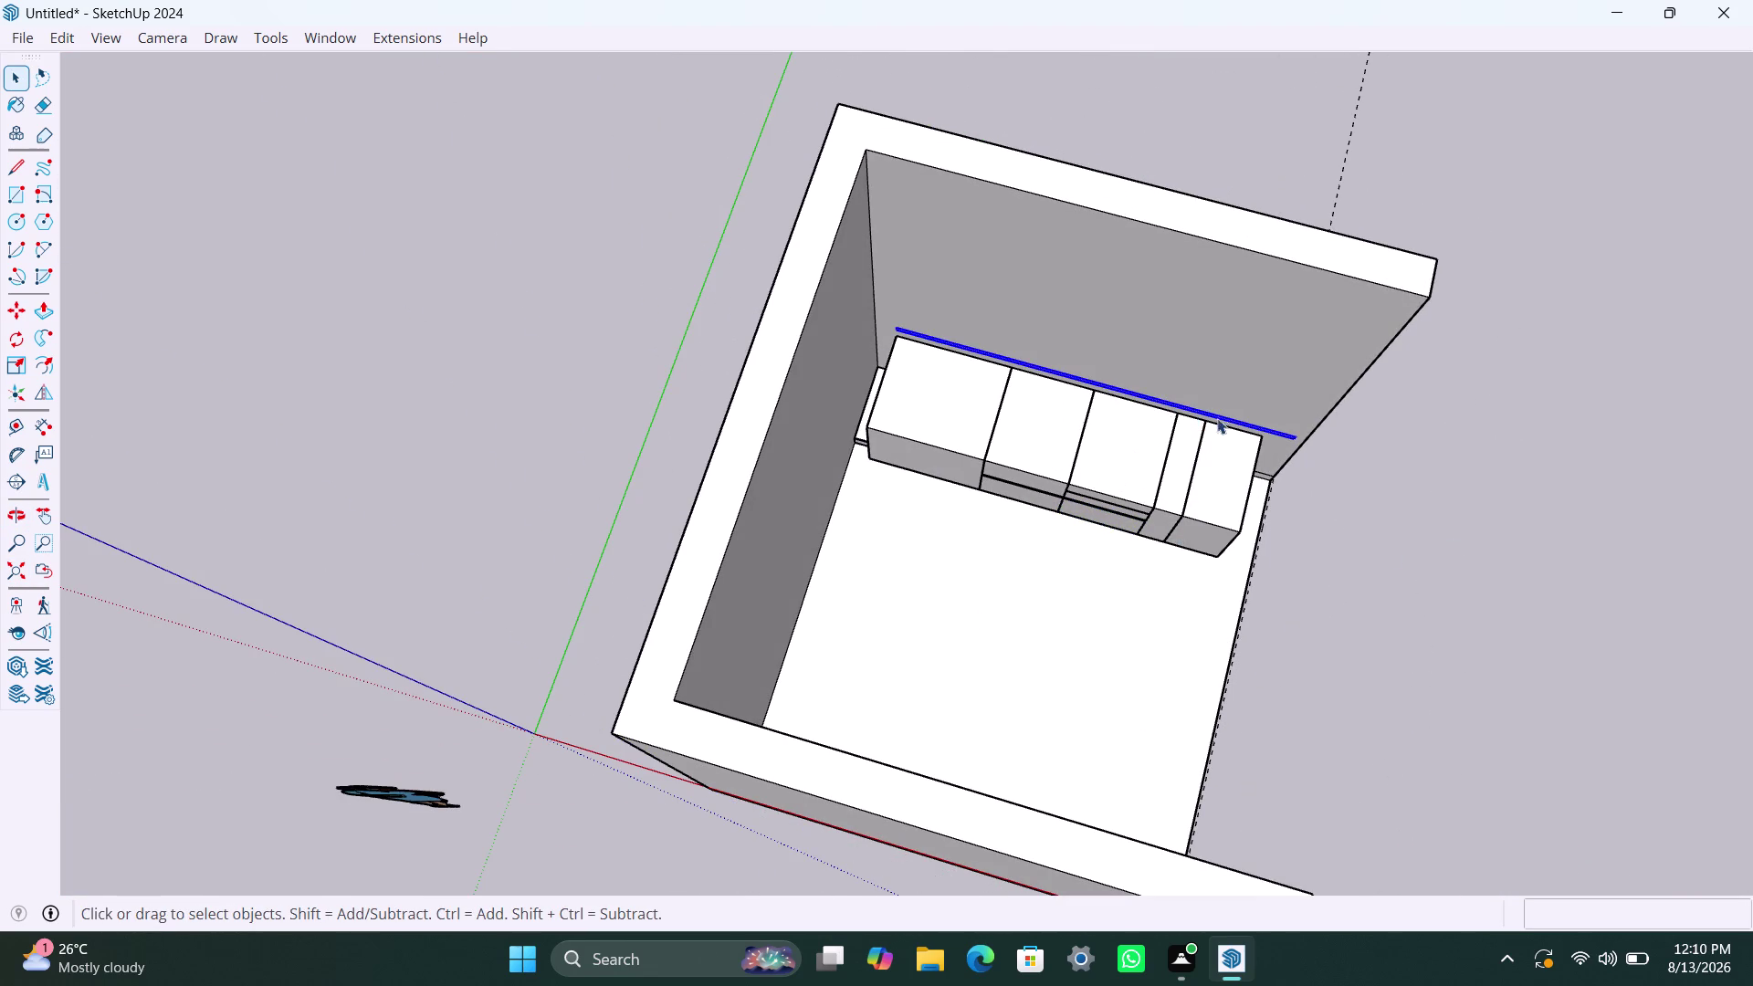
key(m)
click(893, 328)
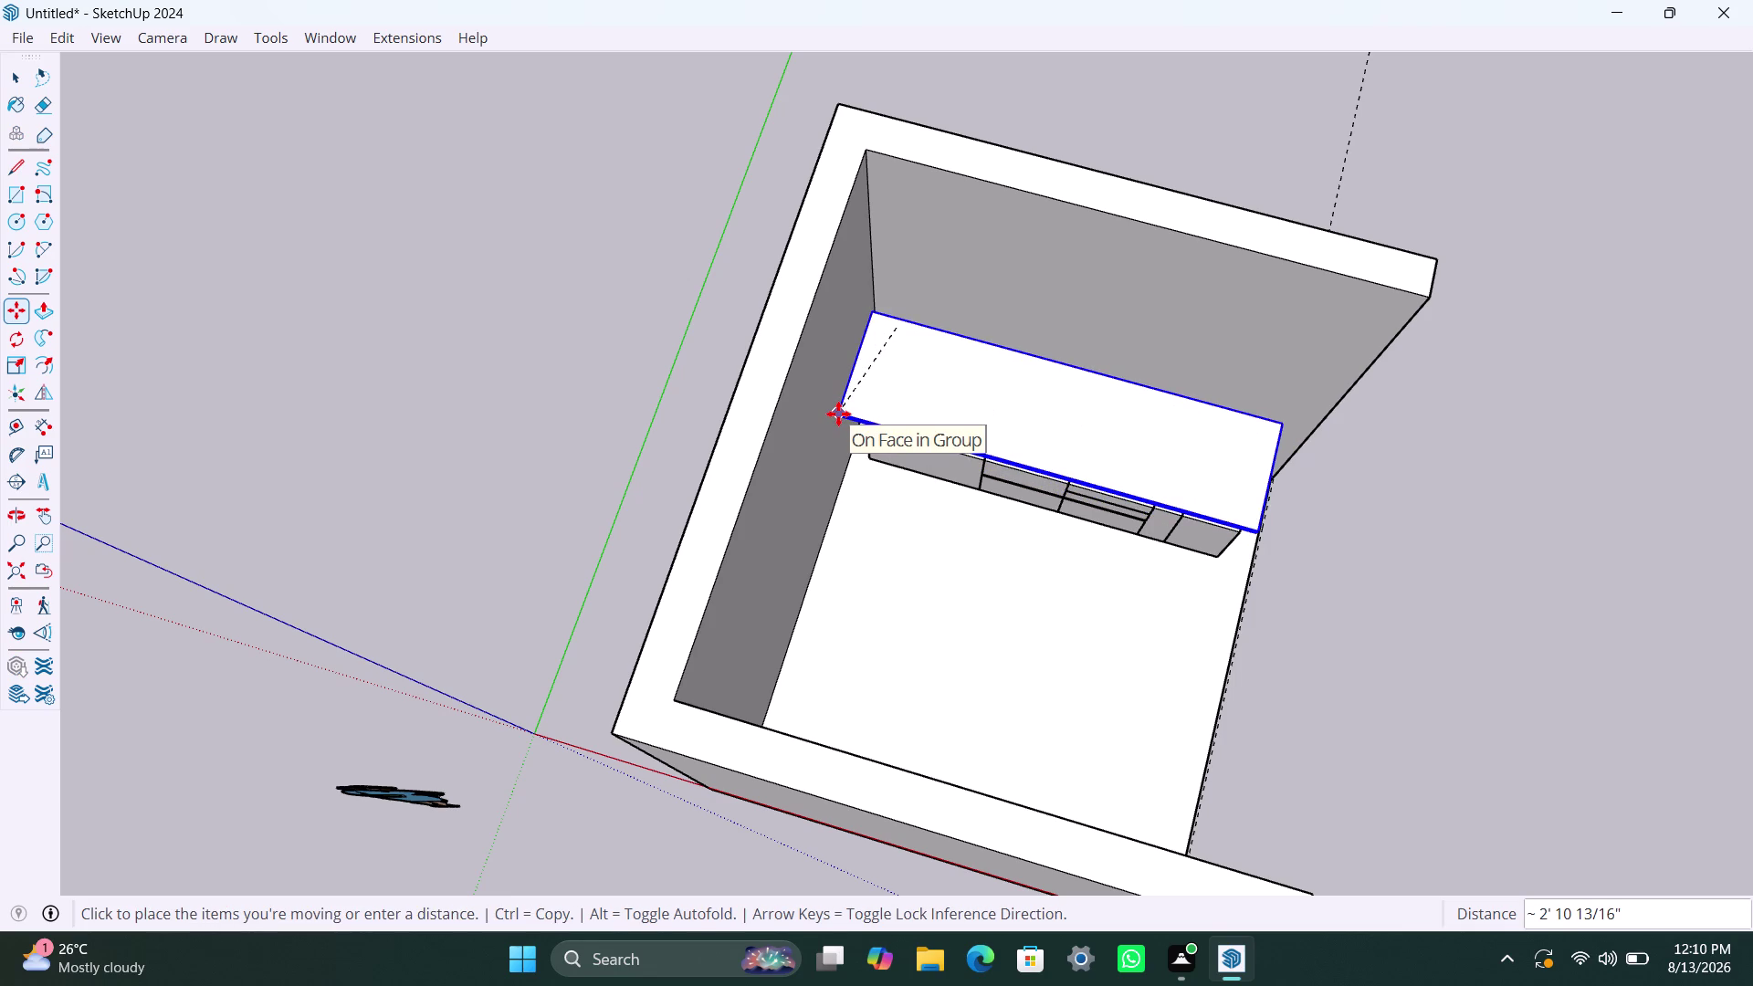
click(844, 417)
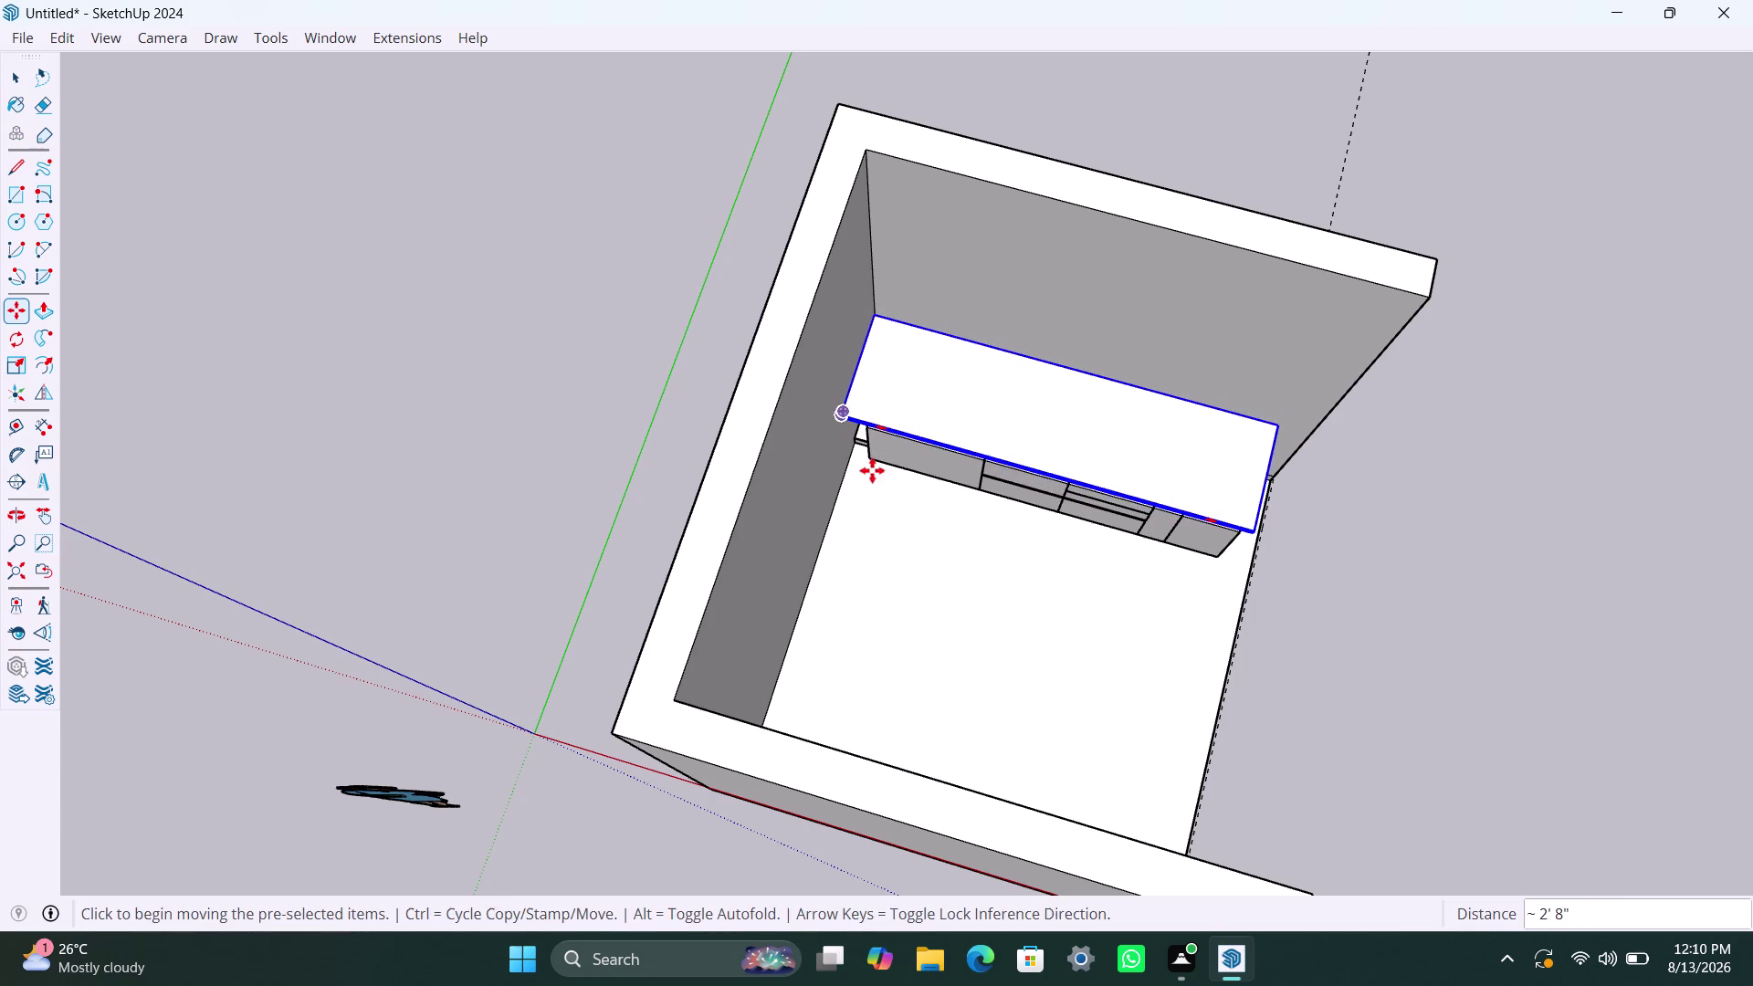
Lower the countertop by its corner onto the cabinet tops.
scroll(up, 3)
middle_drag(997, 568, 564, 140)
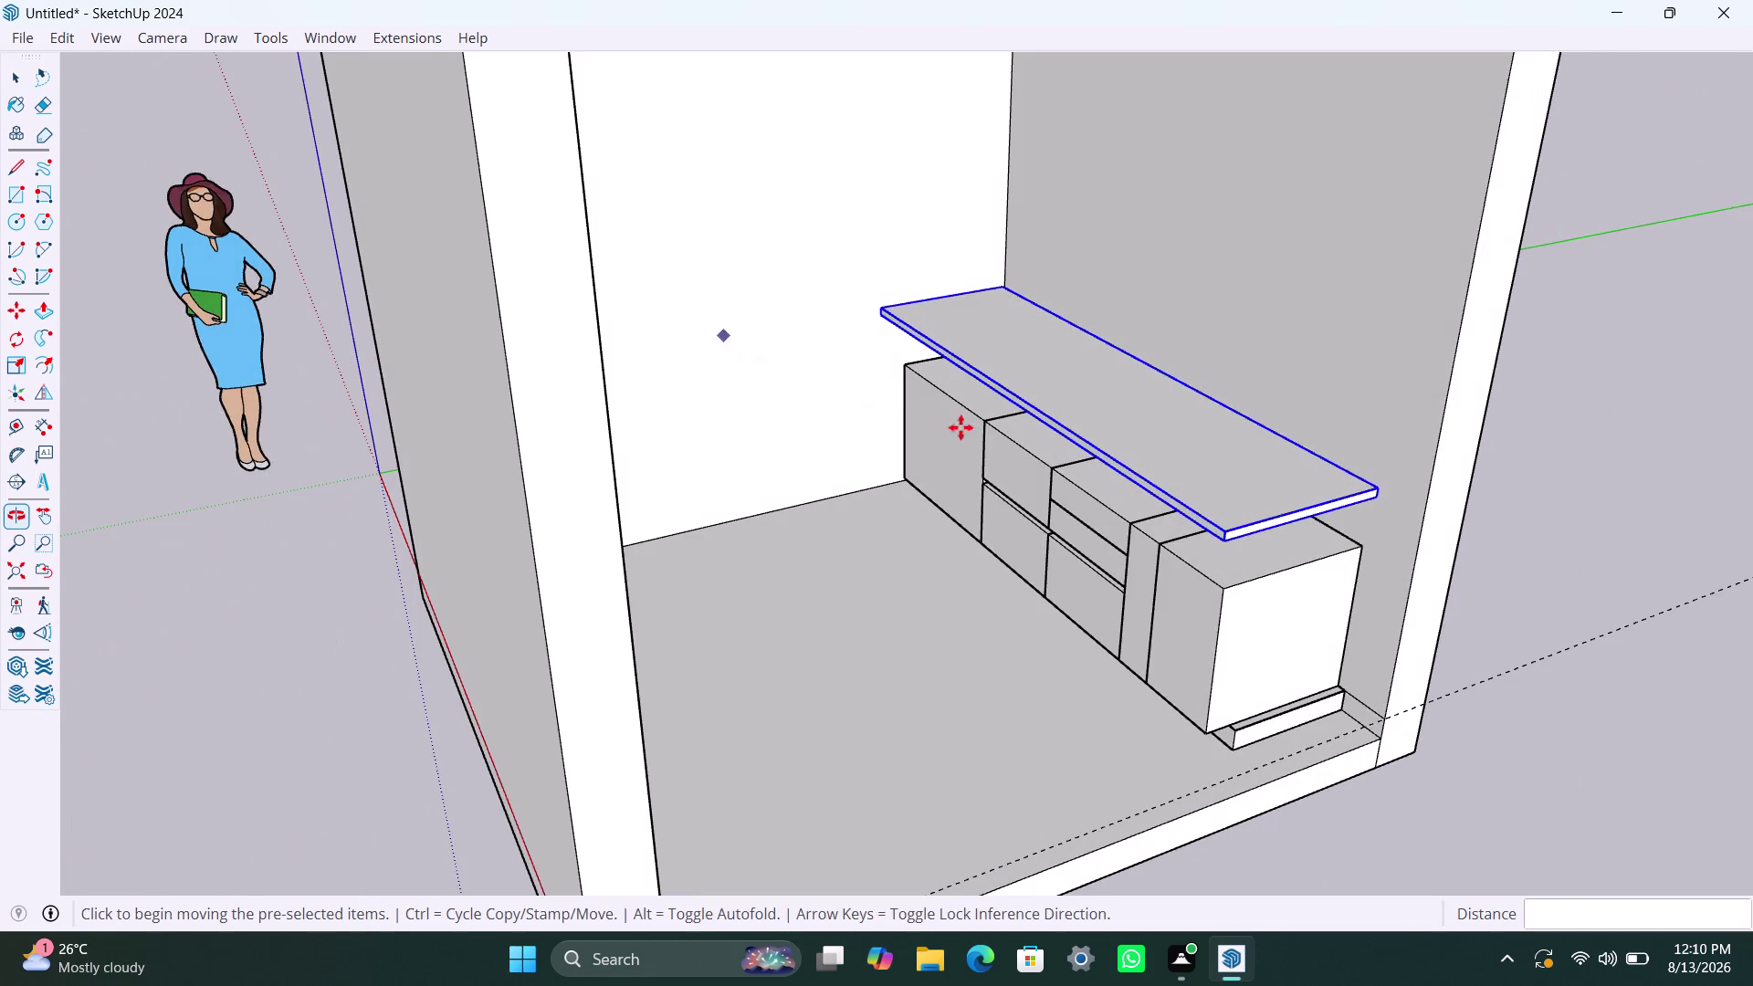
scroll(up, 3)
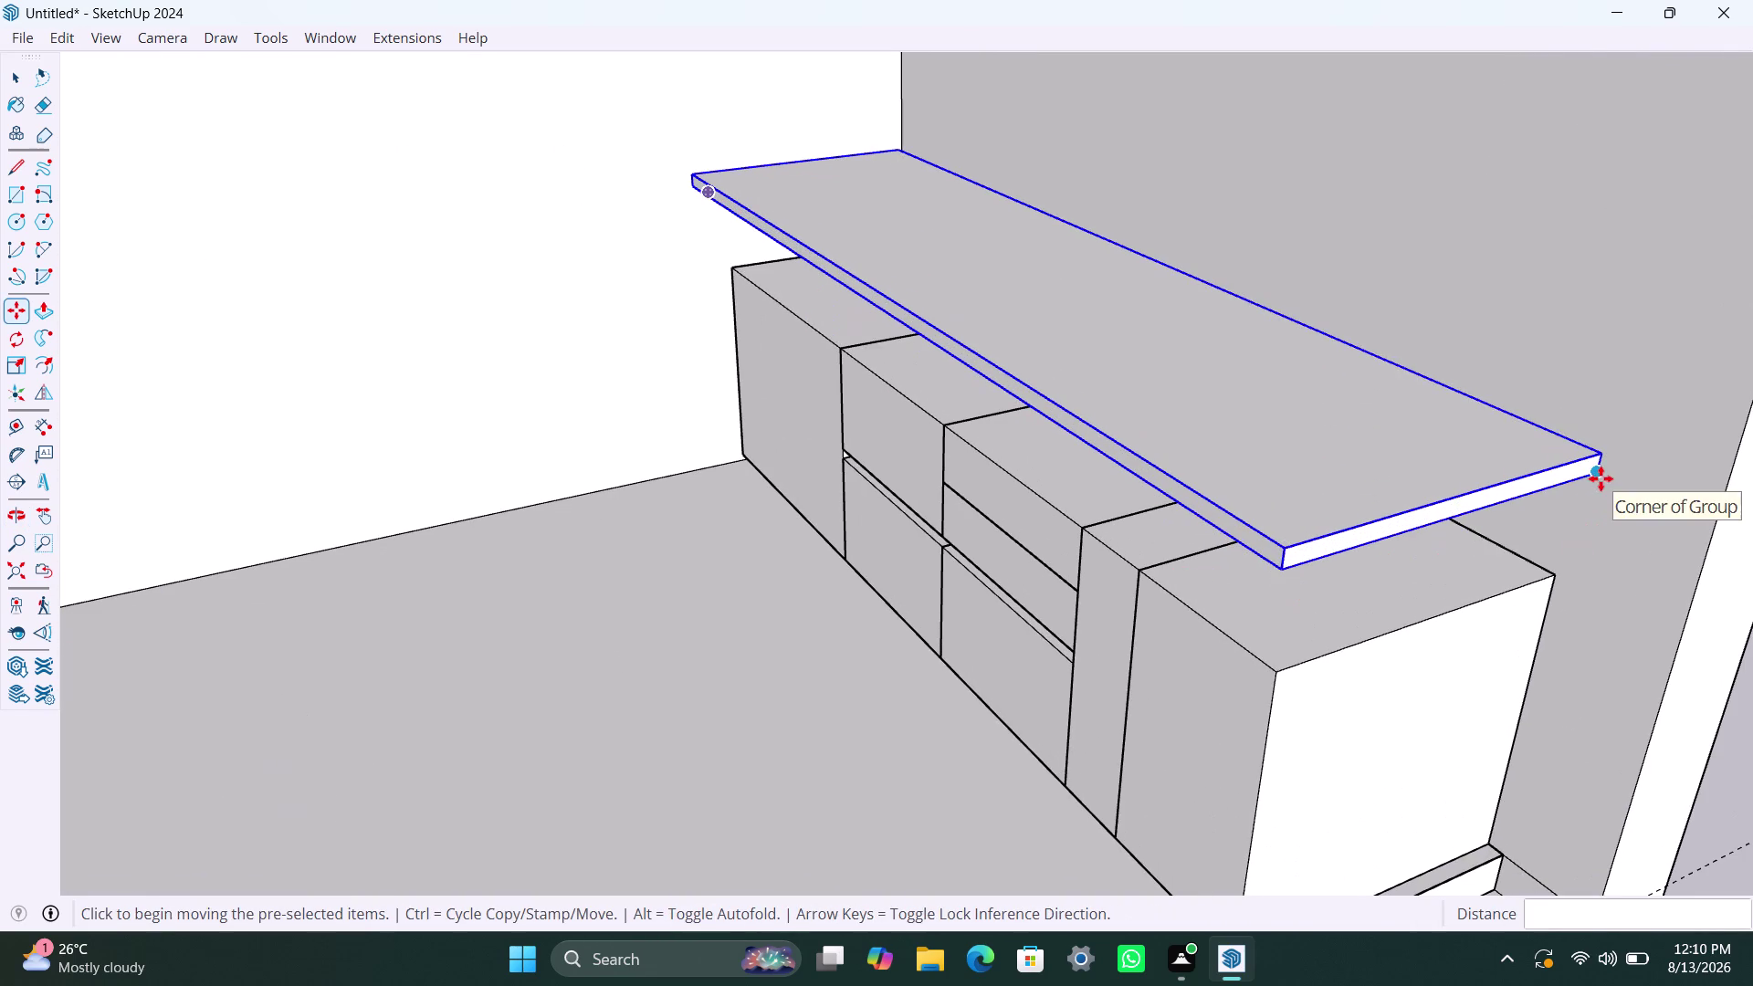
click(1600, 478)
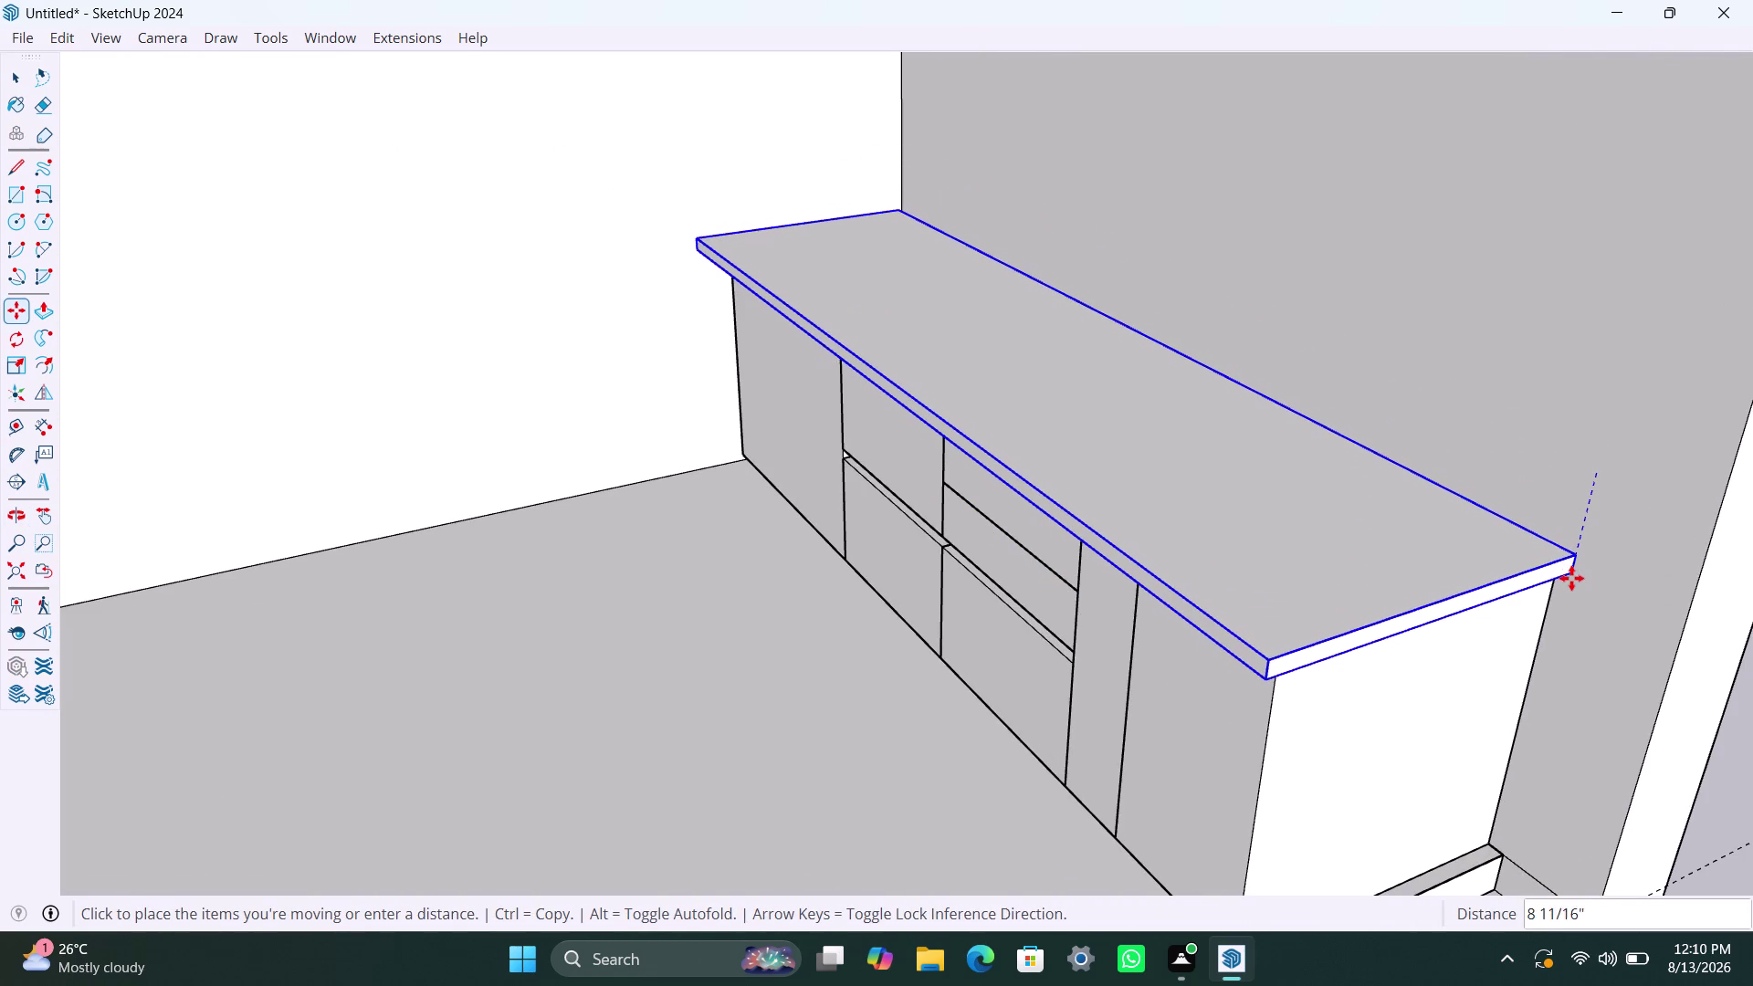
click(1571, 578)
Slide the countertop so its overhanging edge aligns with the cabinet end.
scroll(up, 3)
middle_drag(1280, 690, 1135, 391)
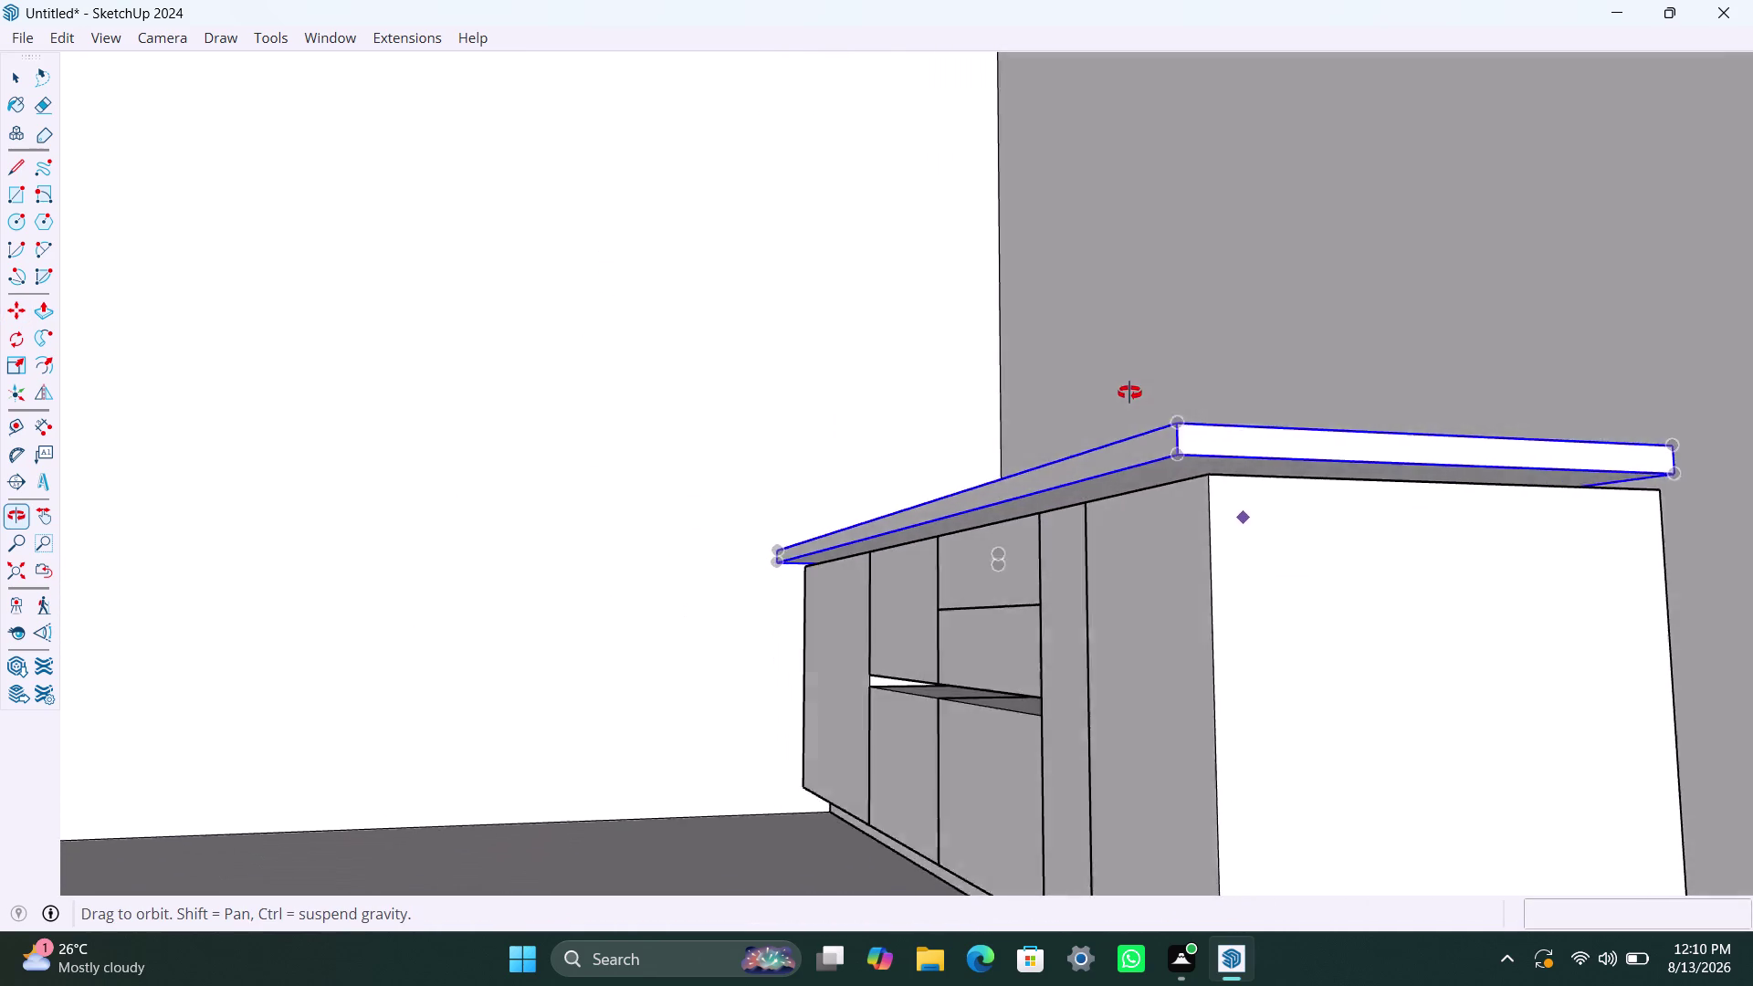
middle_drag(1134, 391, 1024, 429)
scroll(up, 3)
scroll(up, 3)
scroll(down, 3)
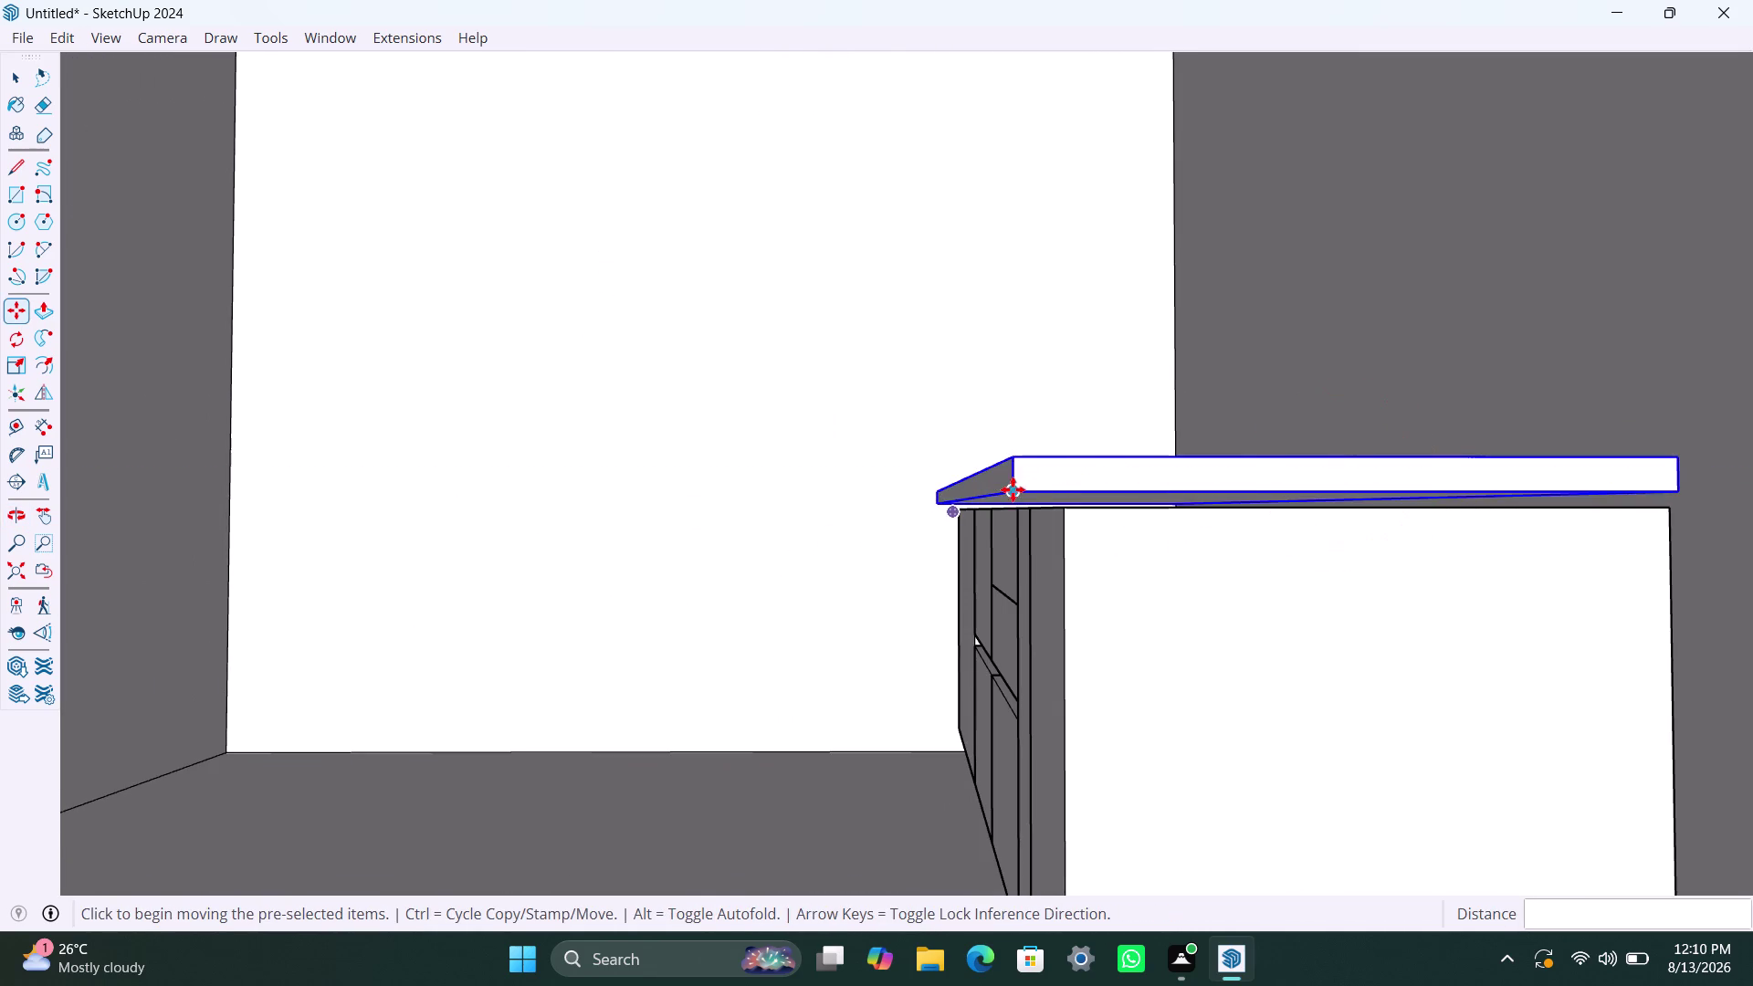
click(1012, 495)
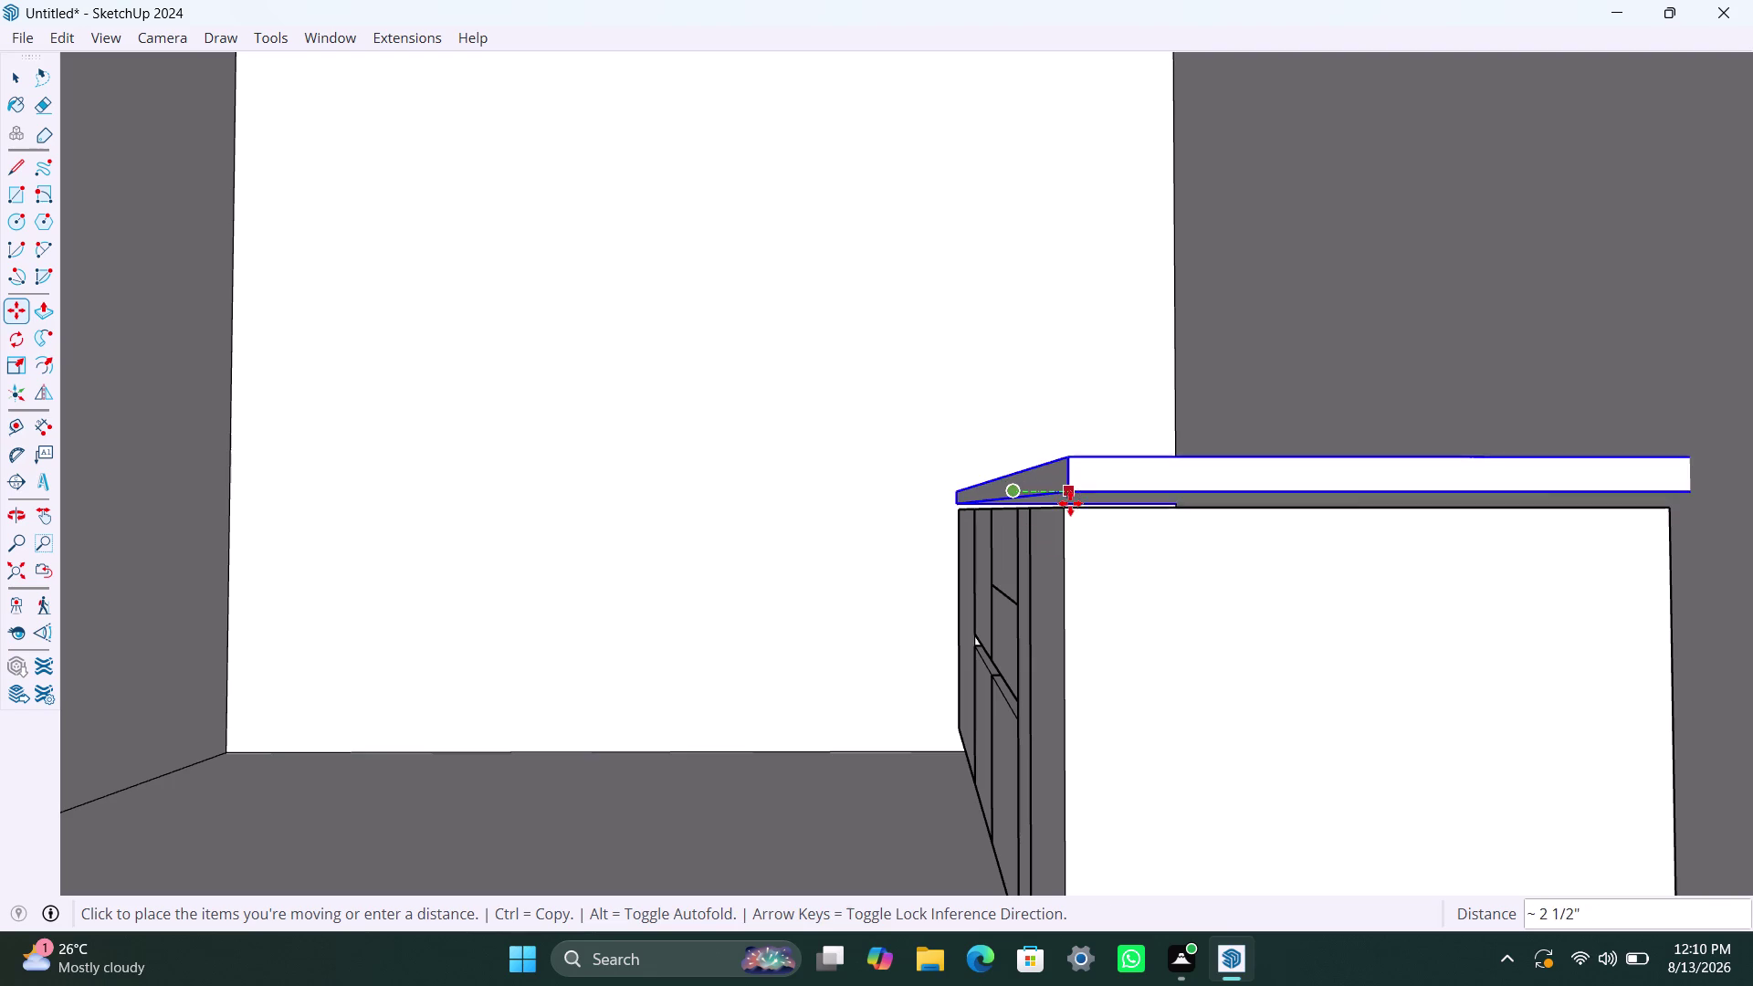
click(1070, 506)
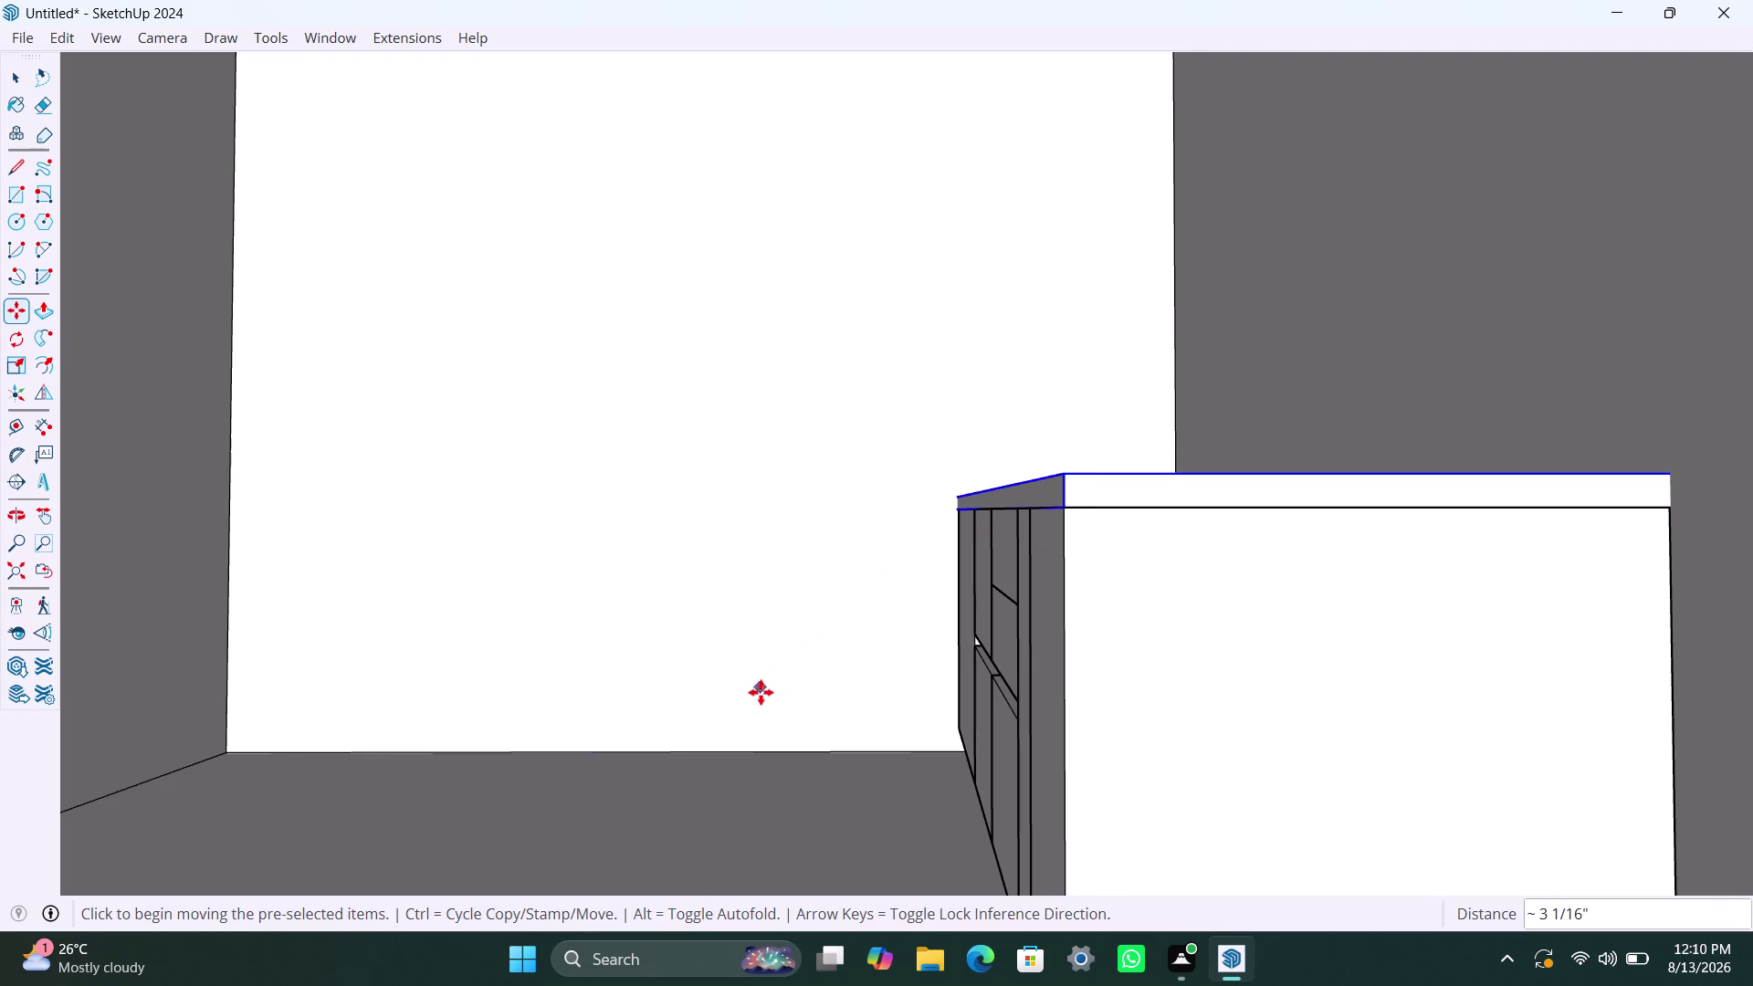
key(space)
click(789, 632)
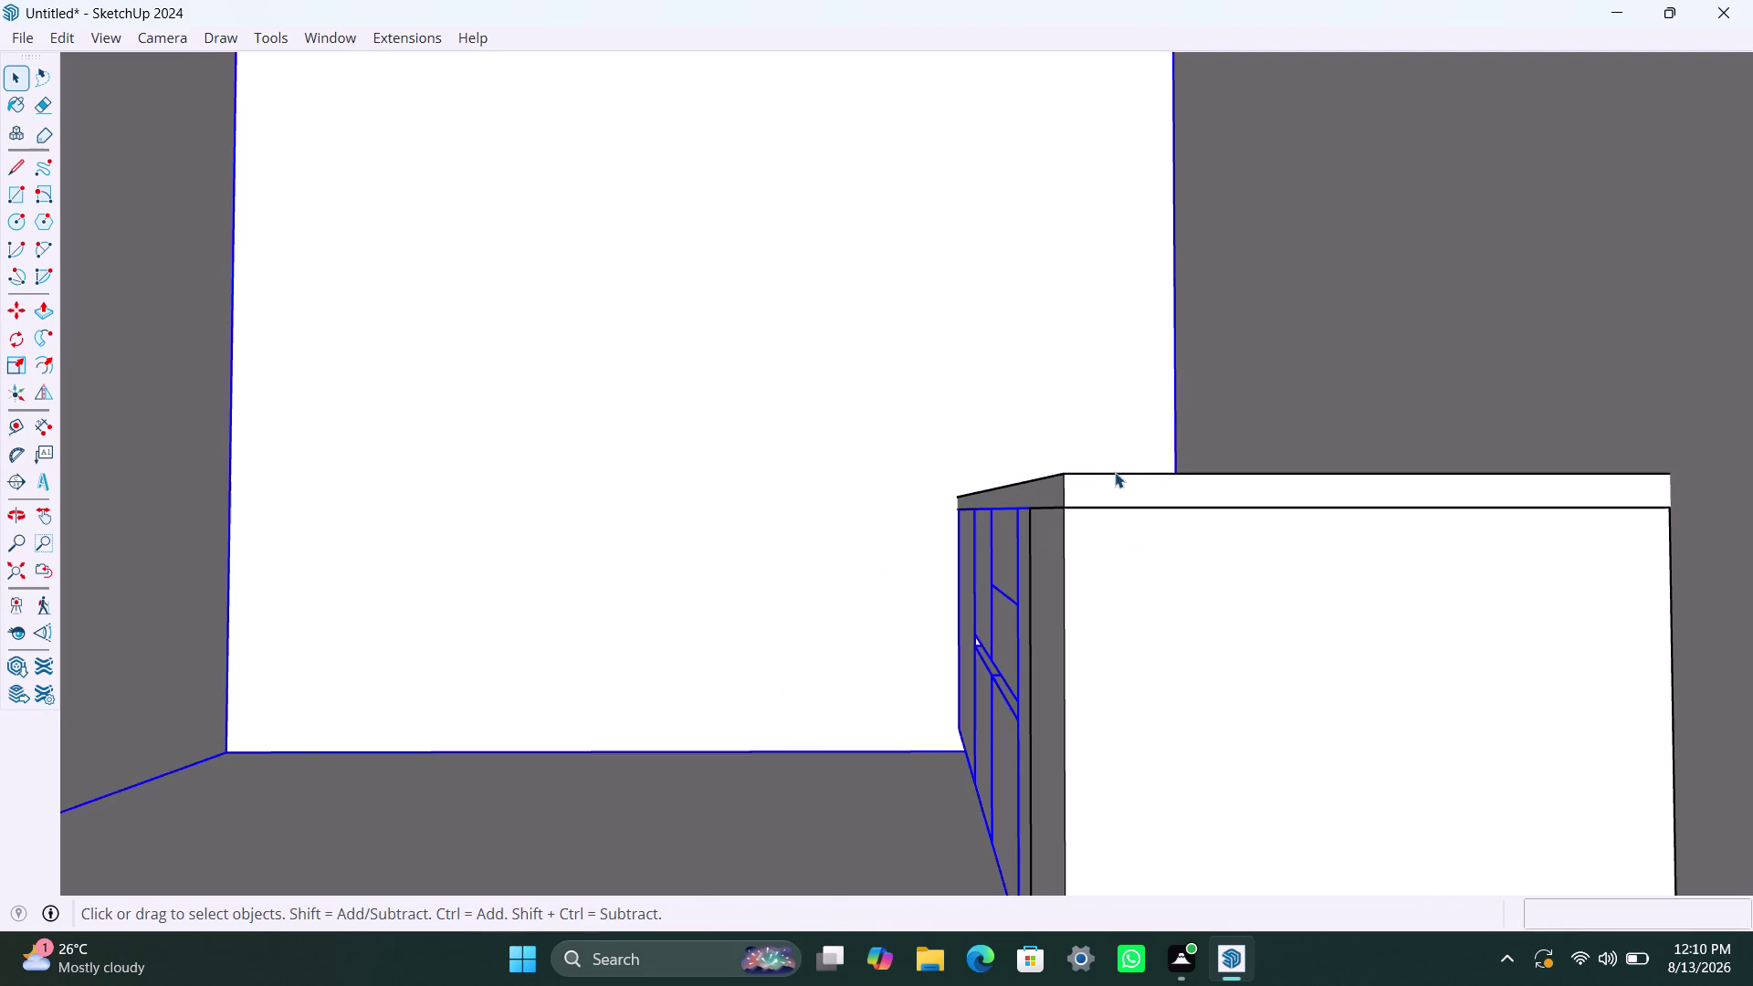
Raise the countertop group's top surface by 30 mm.
scroll(down, 3)
middle_drag(1109, 440, 1063, 738)
click(1129, 656)
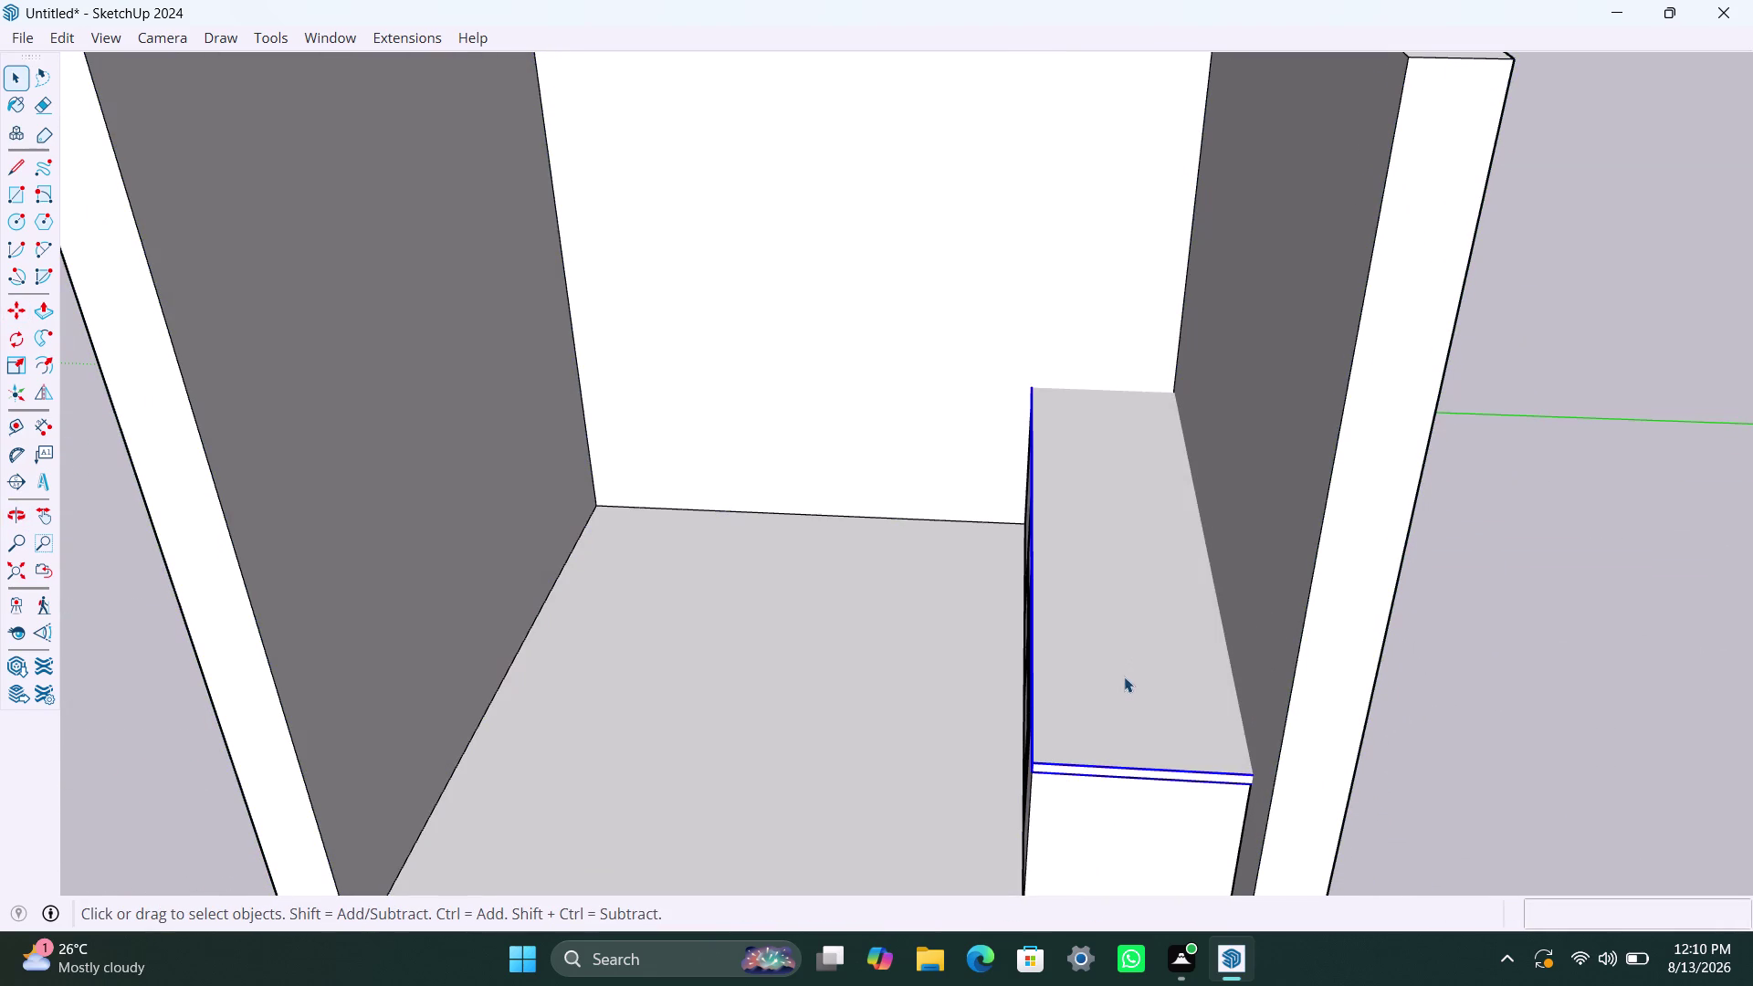
double_click(1124, 677)
click(1124, 676)
key(p)
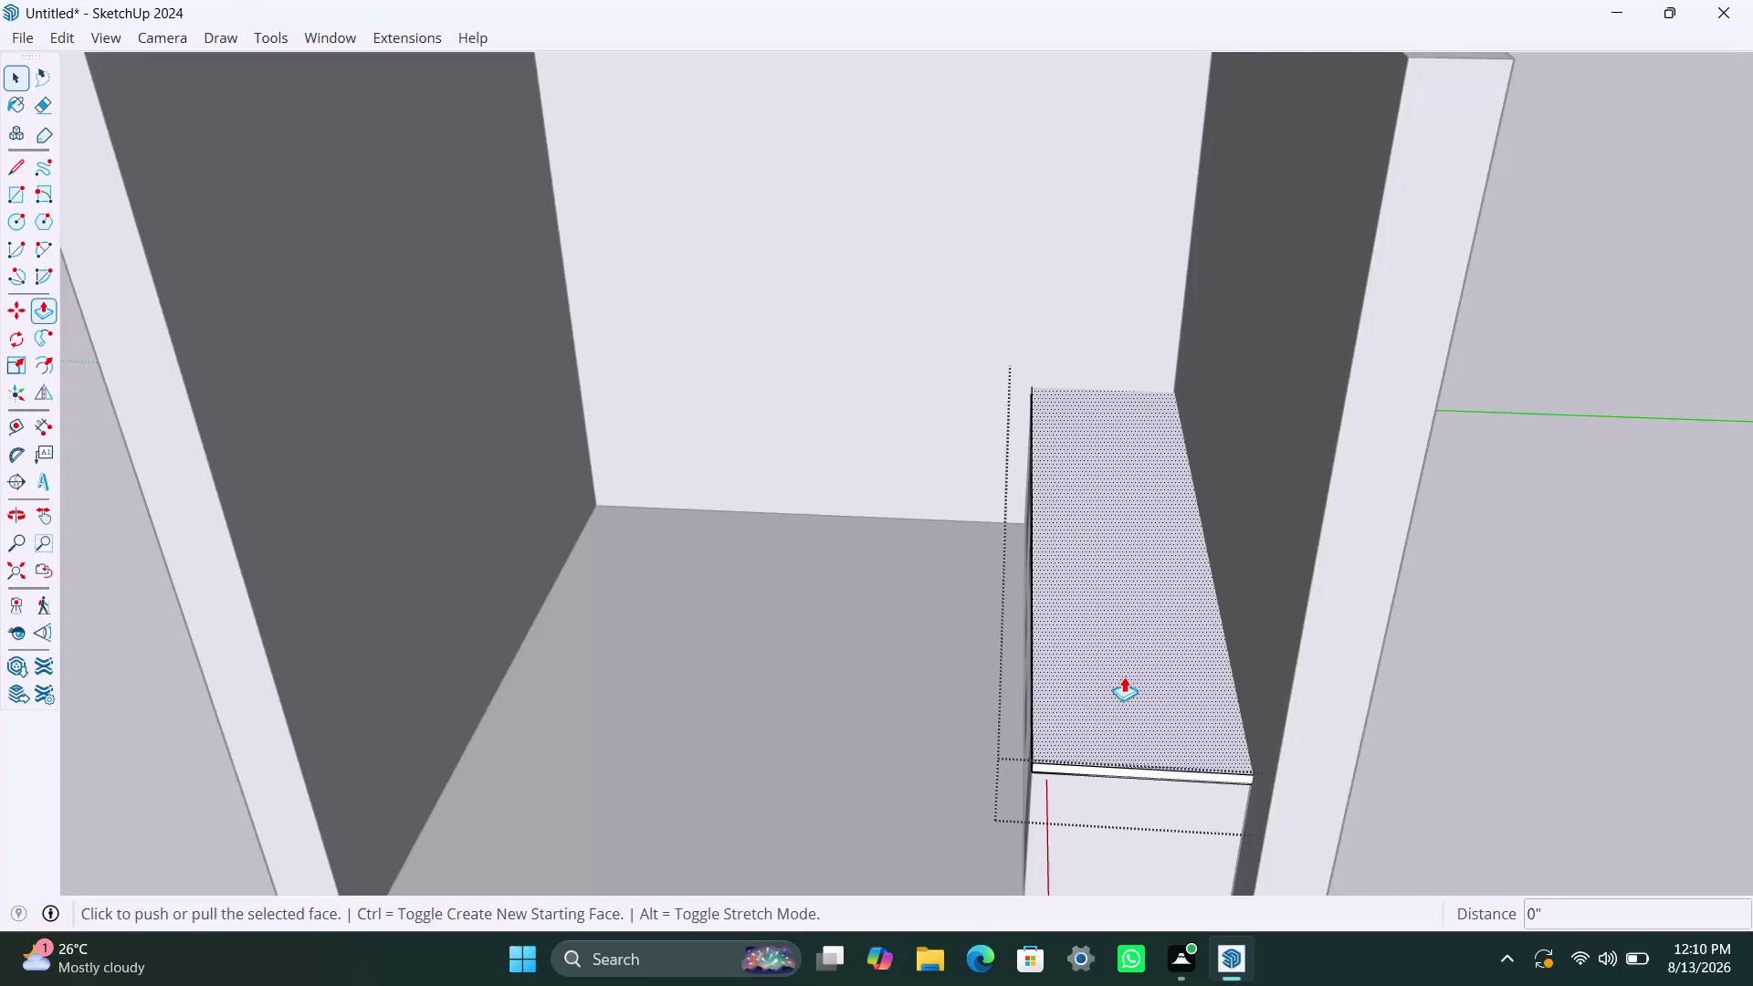
click(1124, 677)
text(30mm)
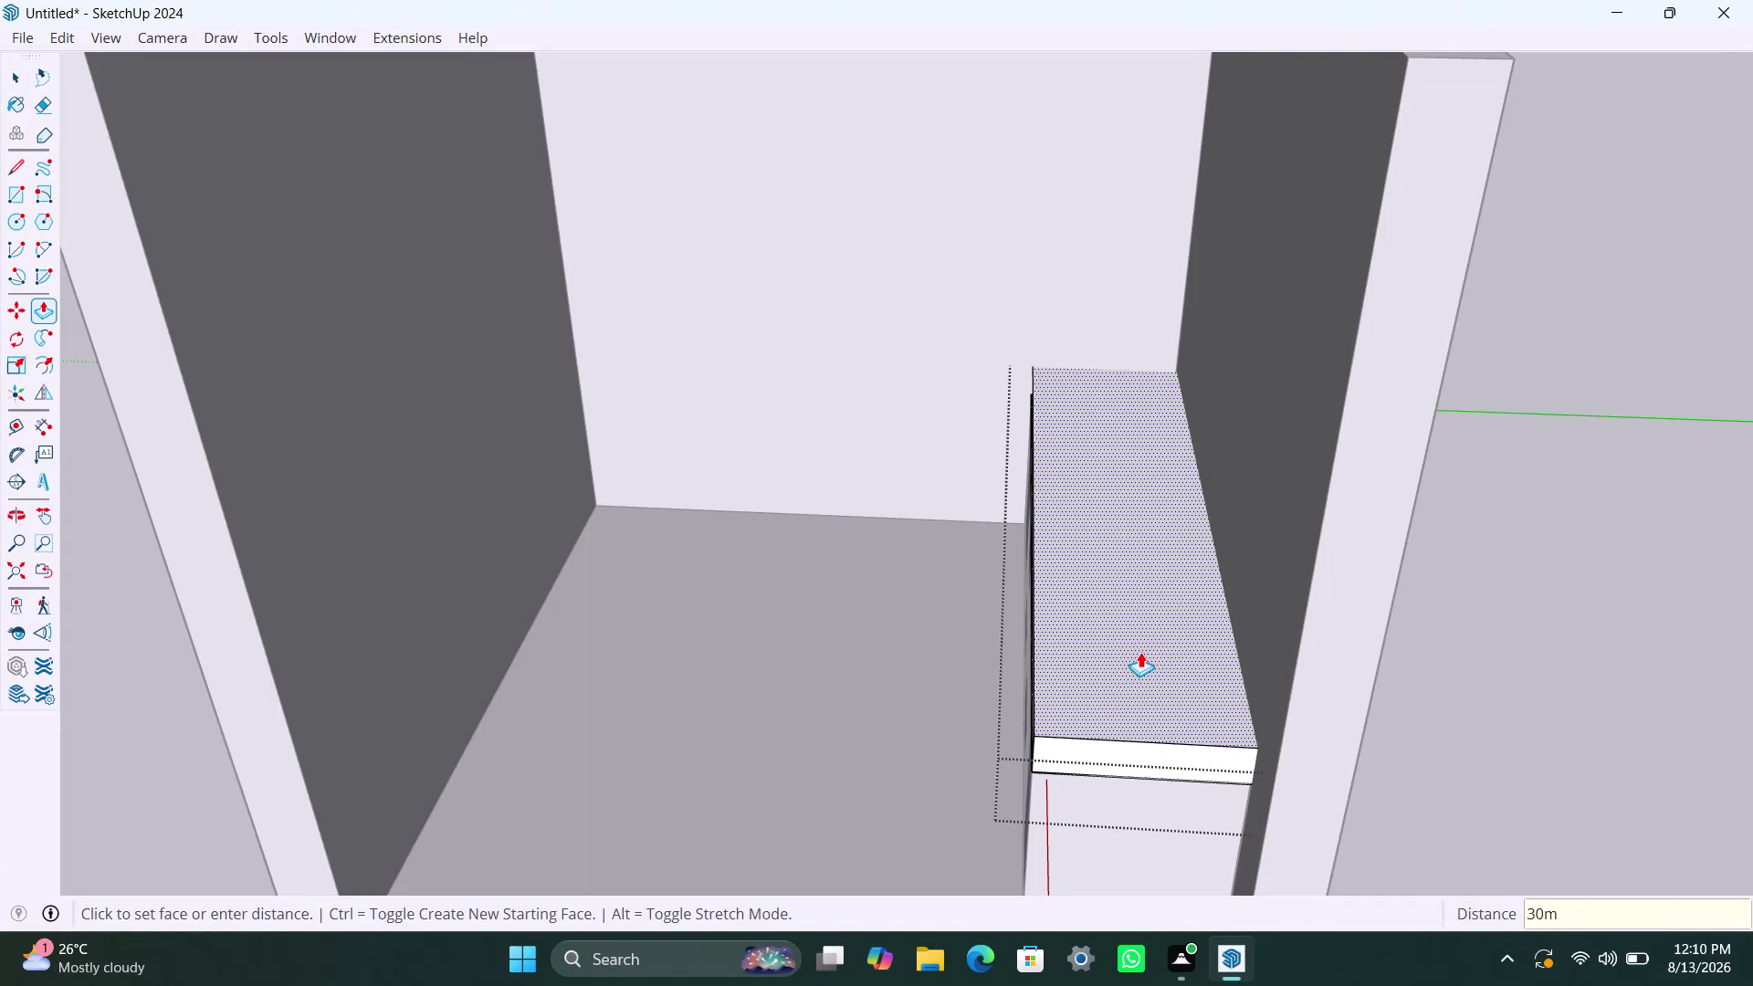
key(Return)
key(space)
Inspect the thickened countertop, then close its group and reselect it.
scroll(down, 3)
middle_drag(955, 765, 1122, 564)
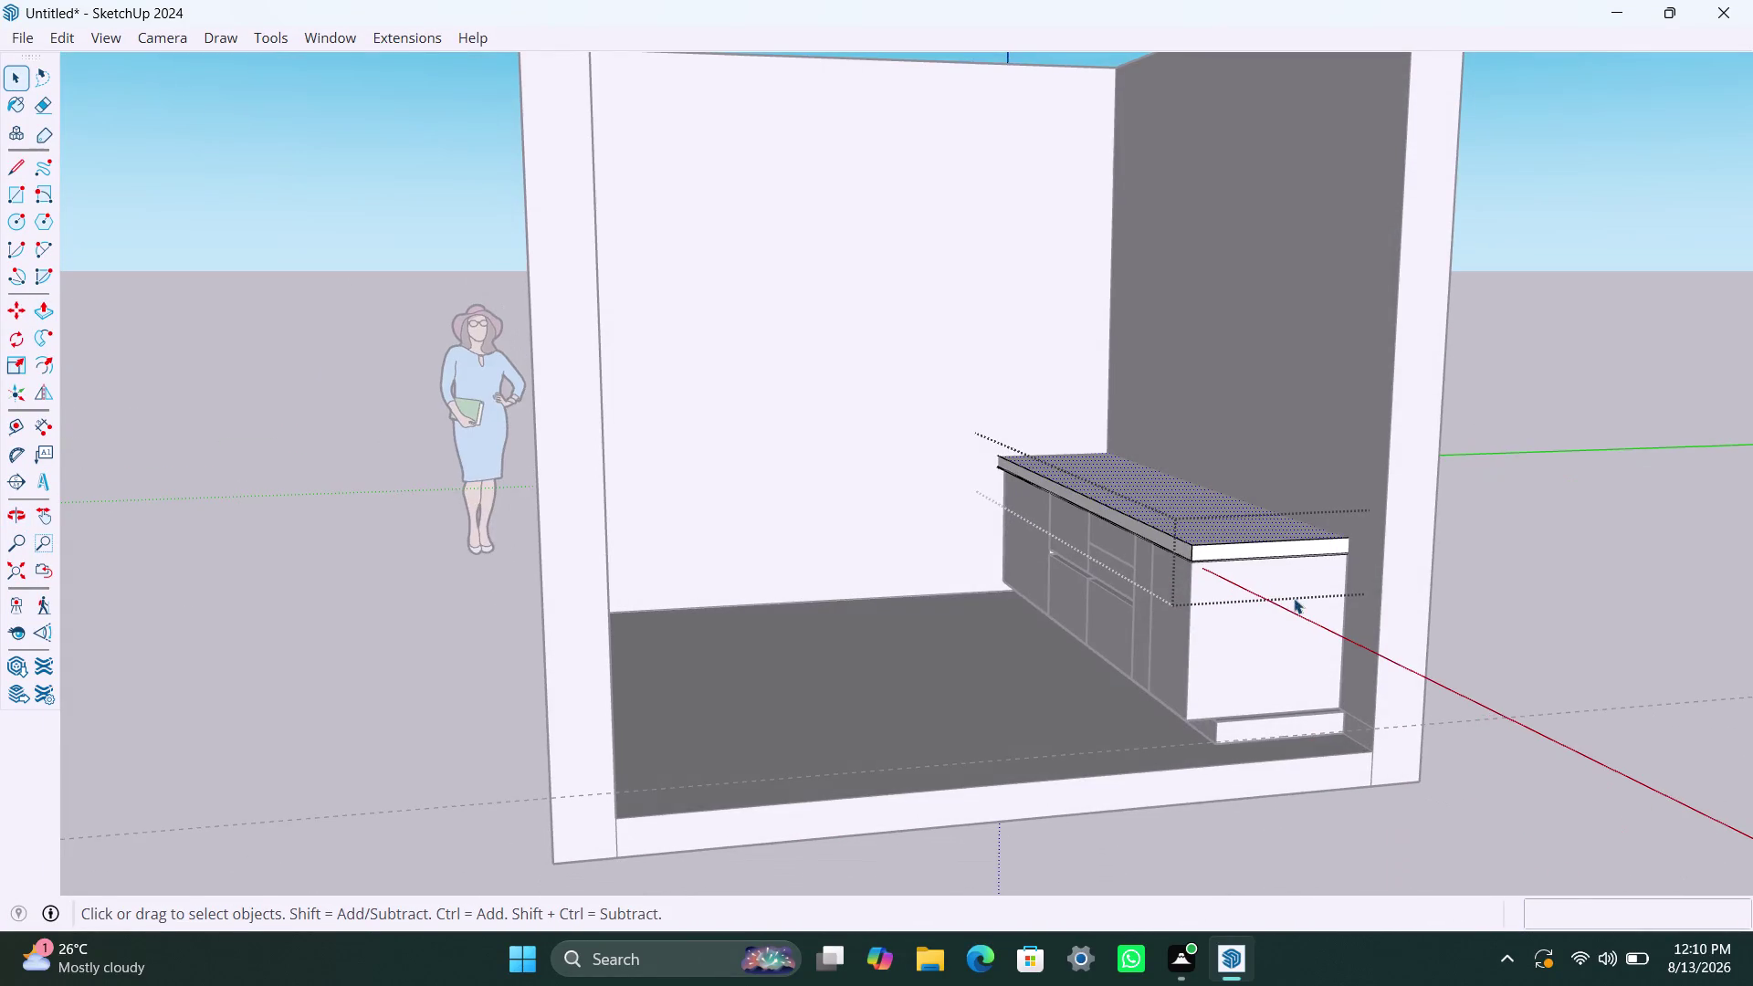
scroll(up, 3)
middle_drag(1101, 595, 1094, 428)
scroll(up, 3)
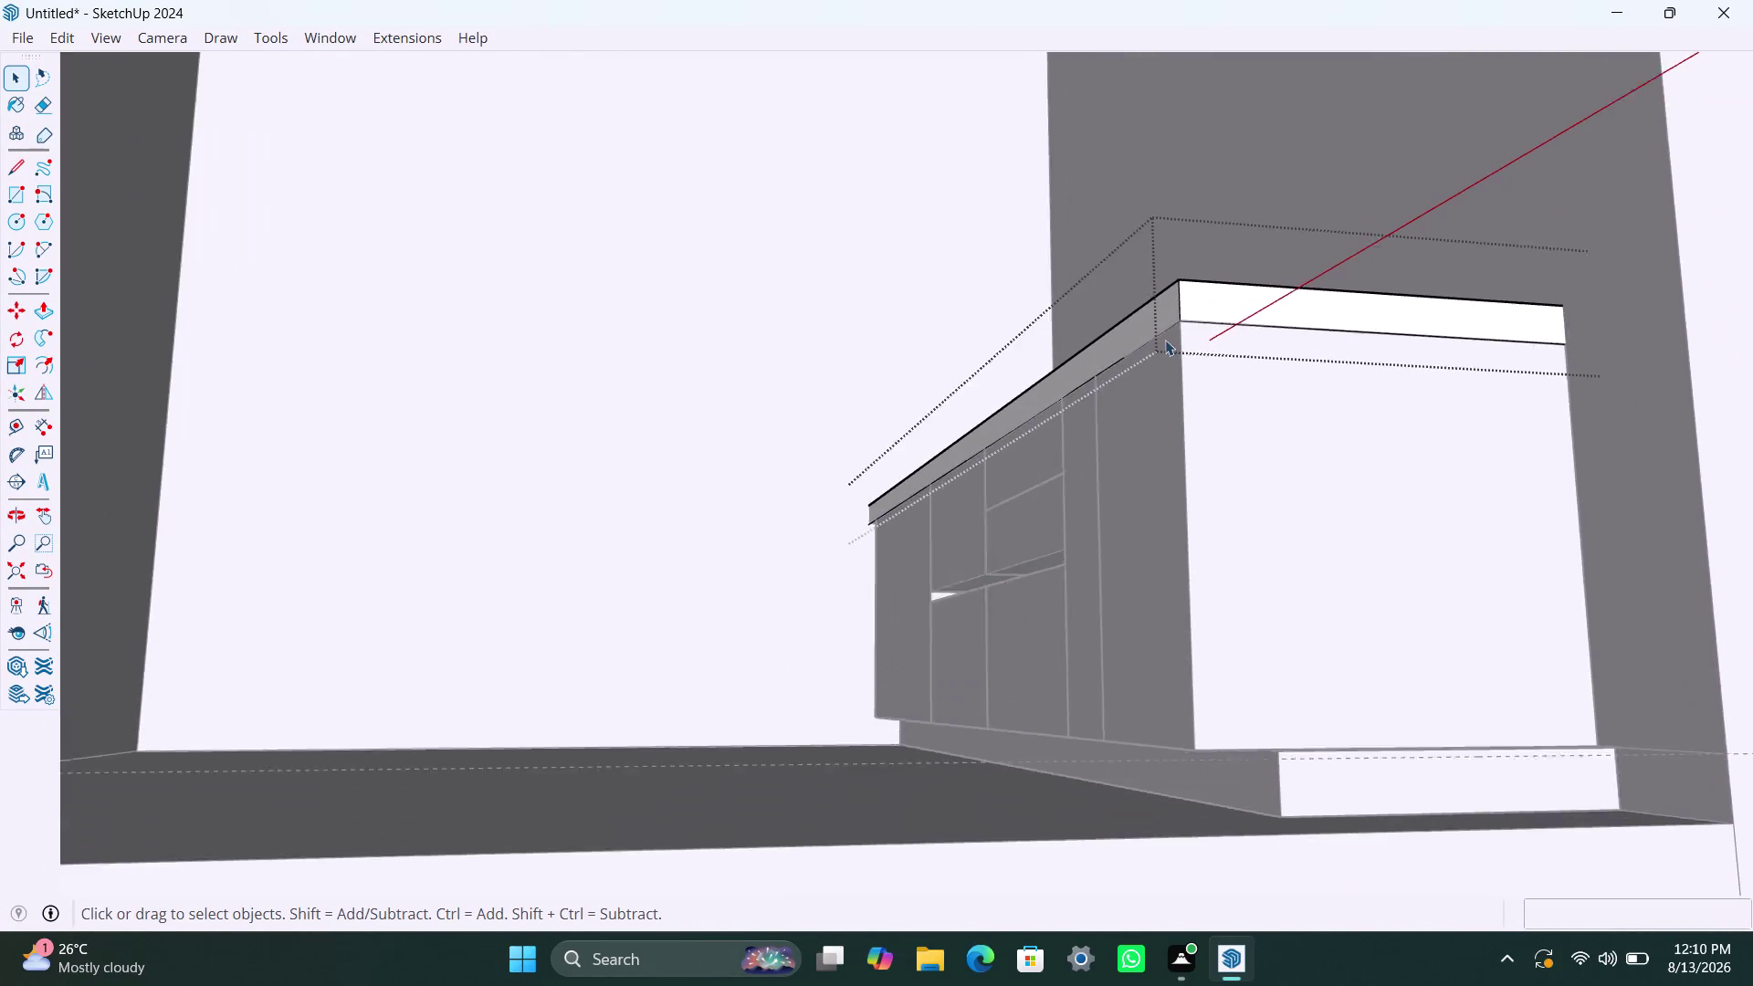
scroll(up, 3)
scroll(up, 3)
middle_drag(1060, 402, 1205, 362)
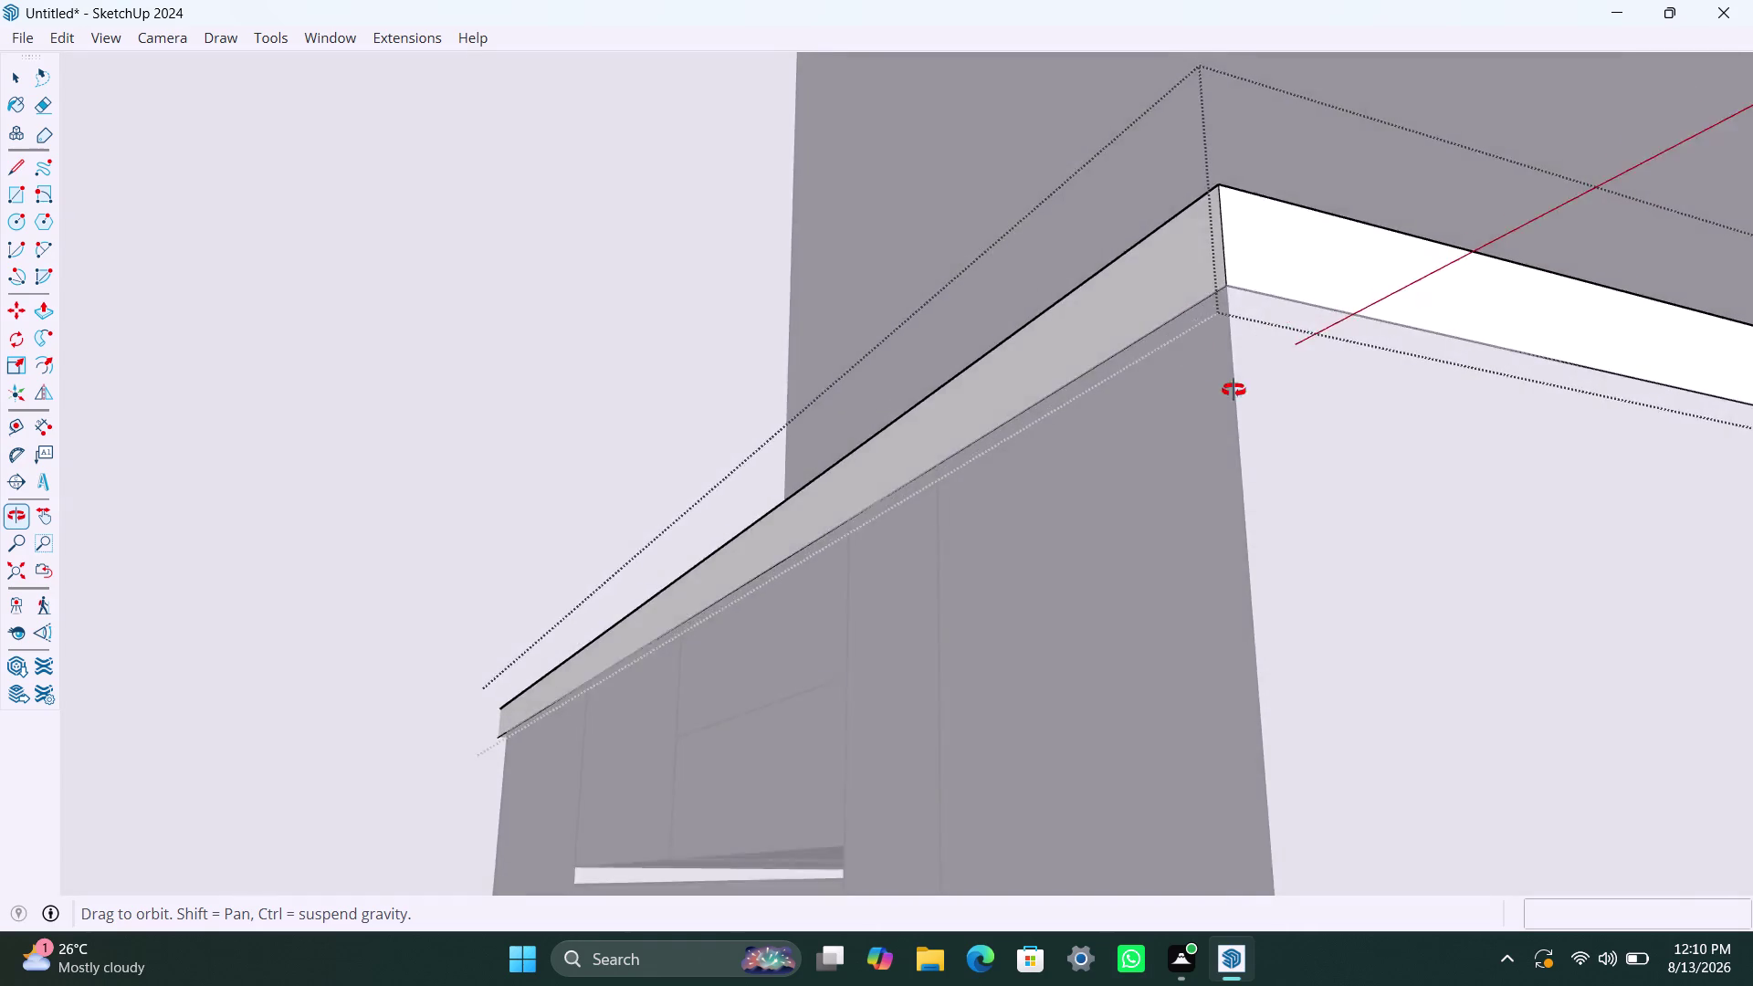
middle_drag(1204, 363, 1274, 454)
key(space)
click(1216, 323)
click(1297, 324)
scroll(down, 3)
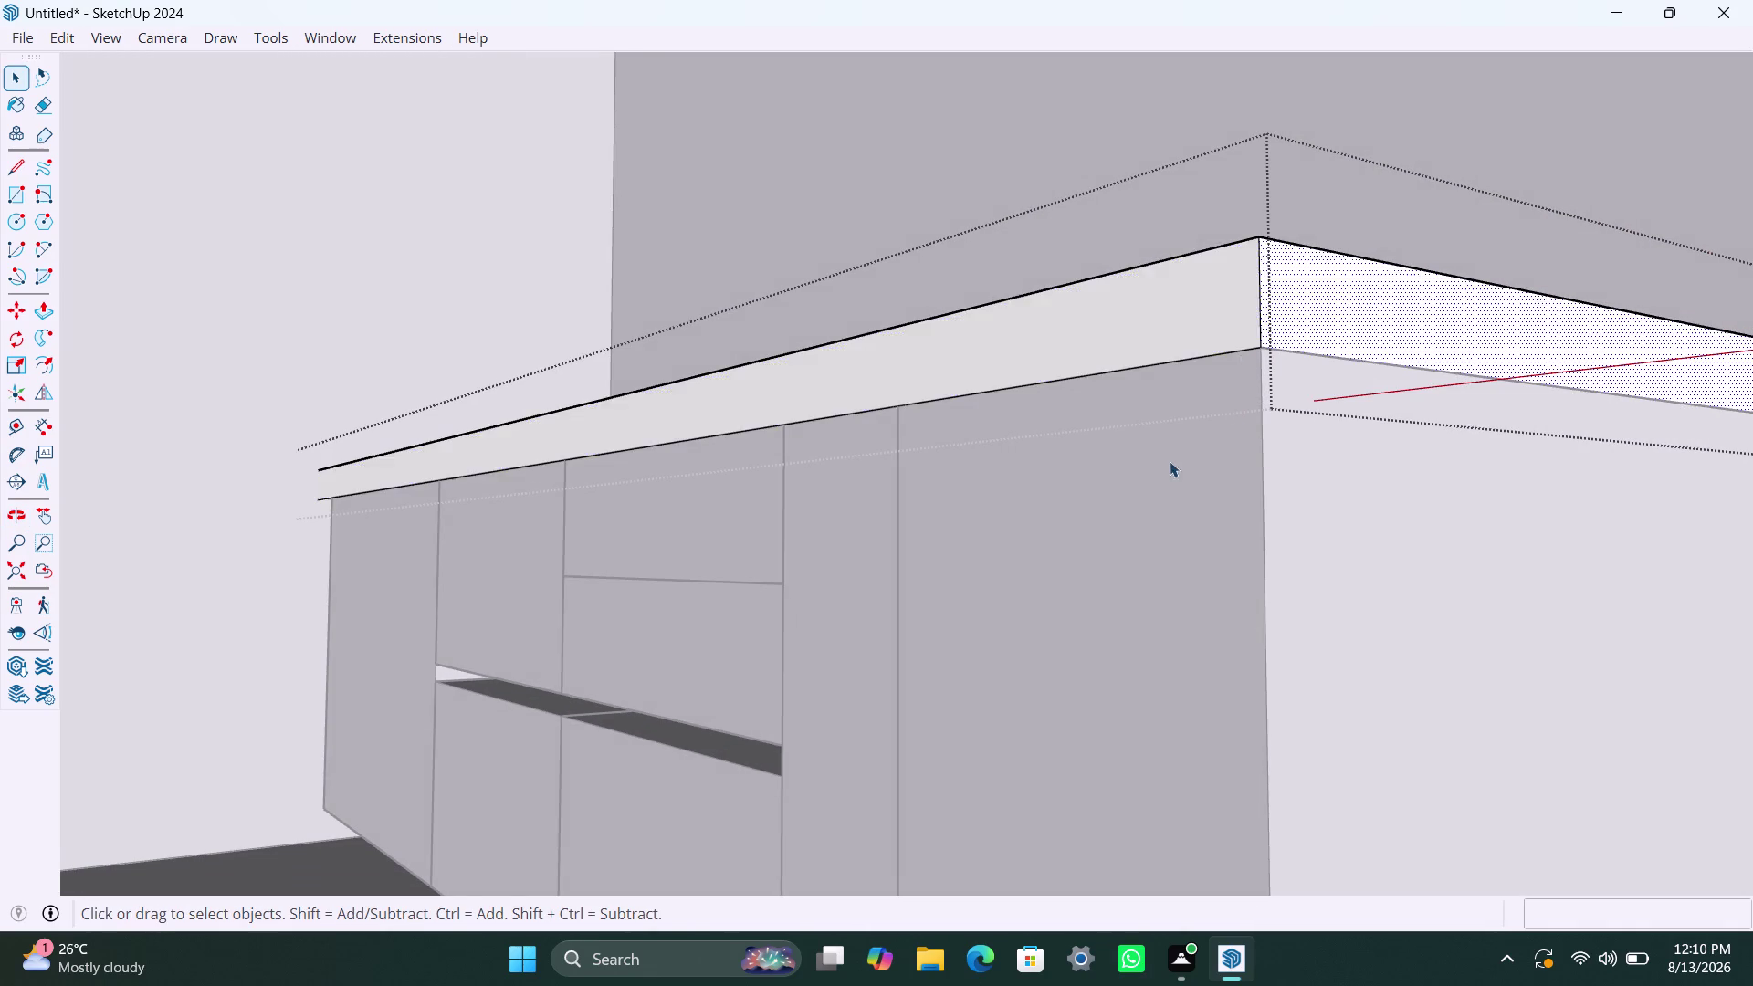
scroll(down, 3)
click(1664, 328)
click(1284, 413)
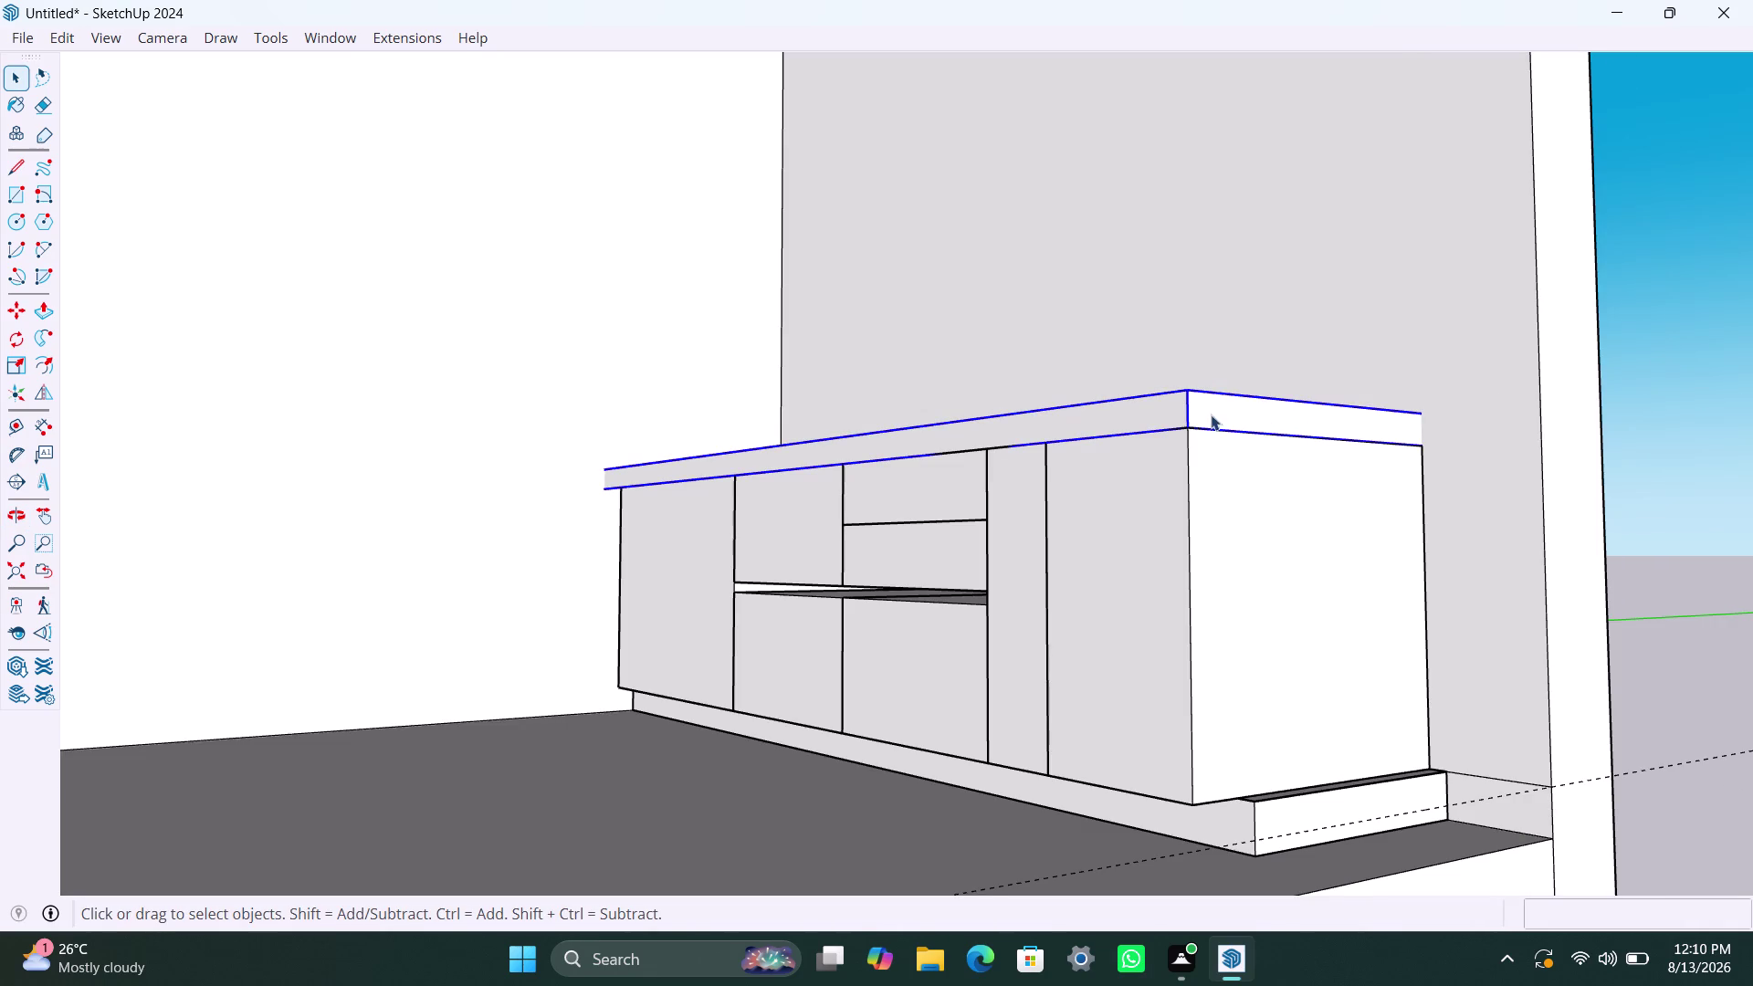
Move the countertop group down onto the cabinet tops.
key(m)
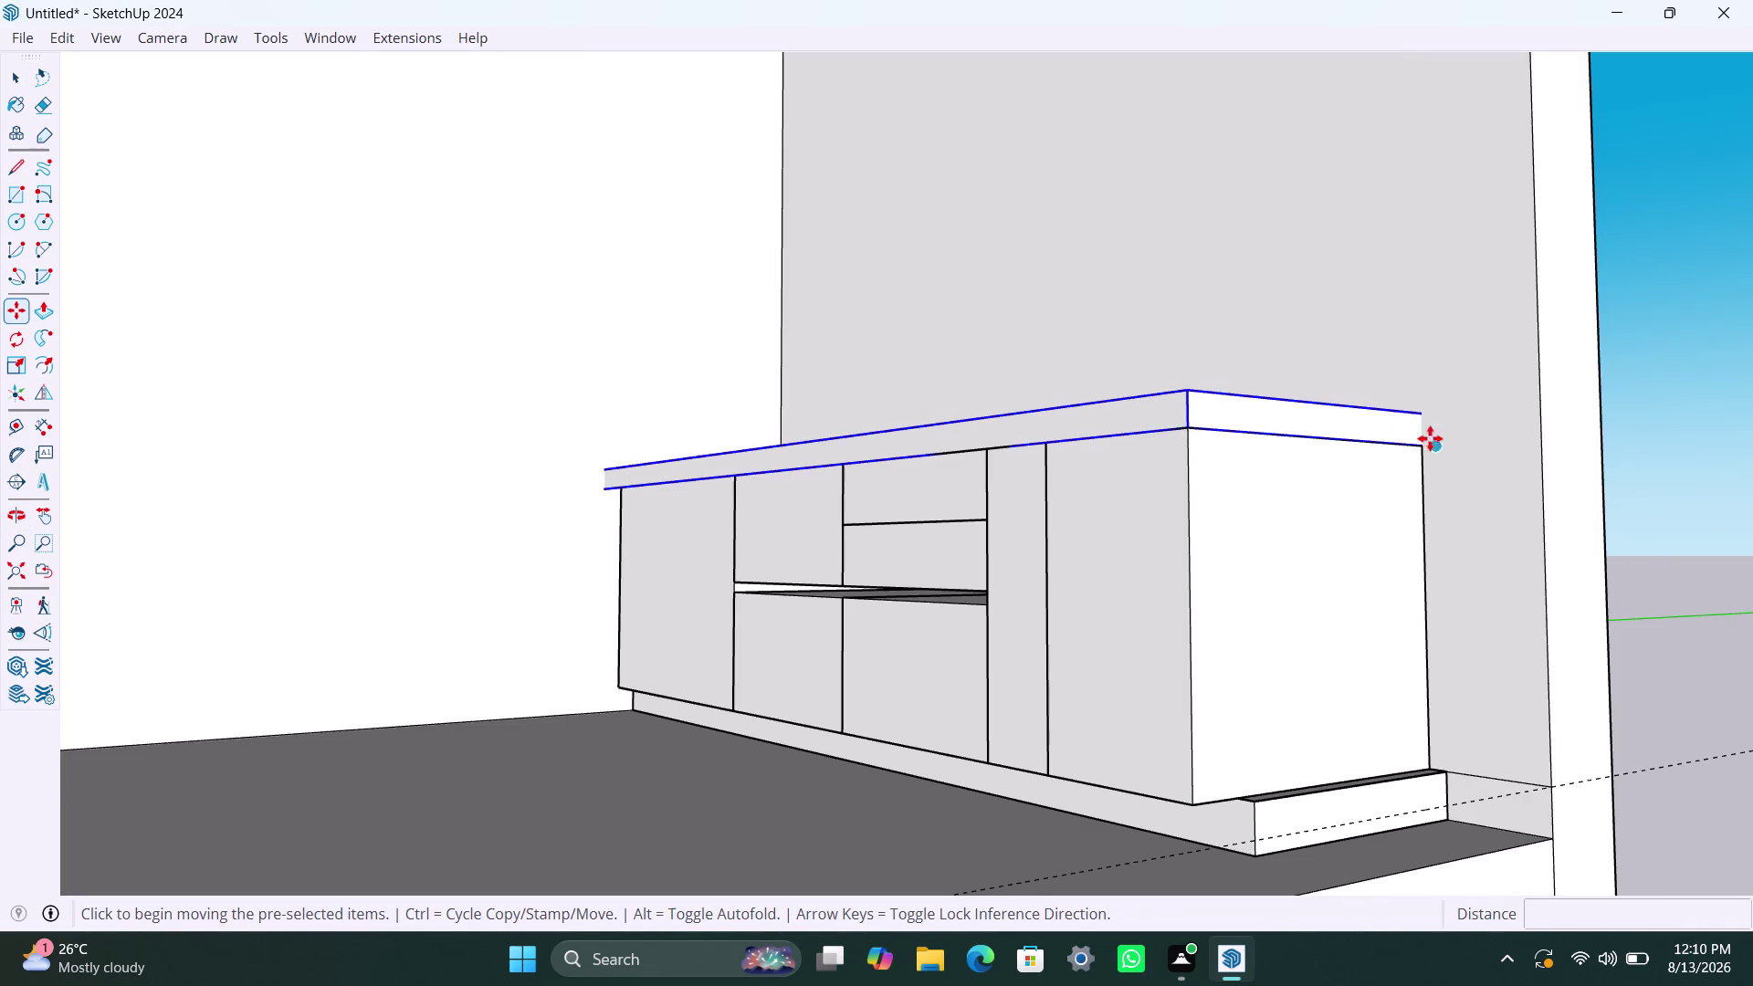
click(1437, 444)
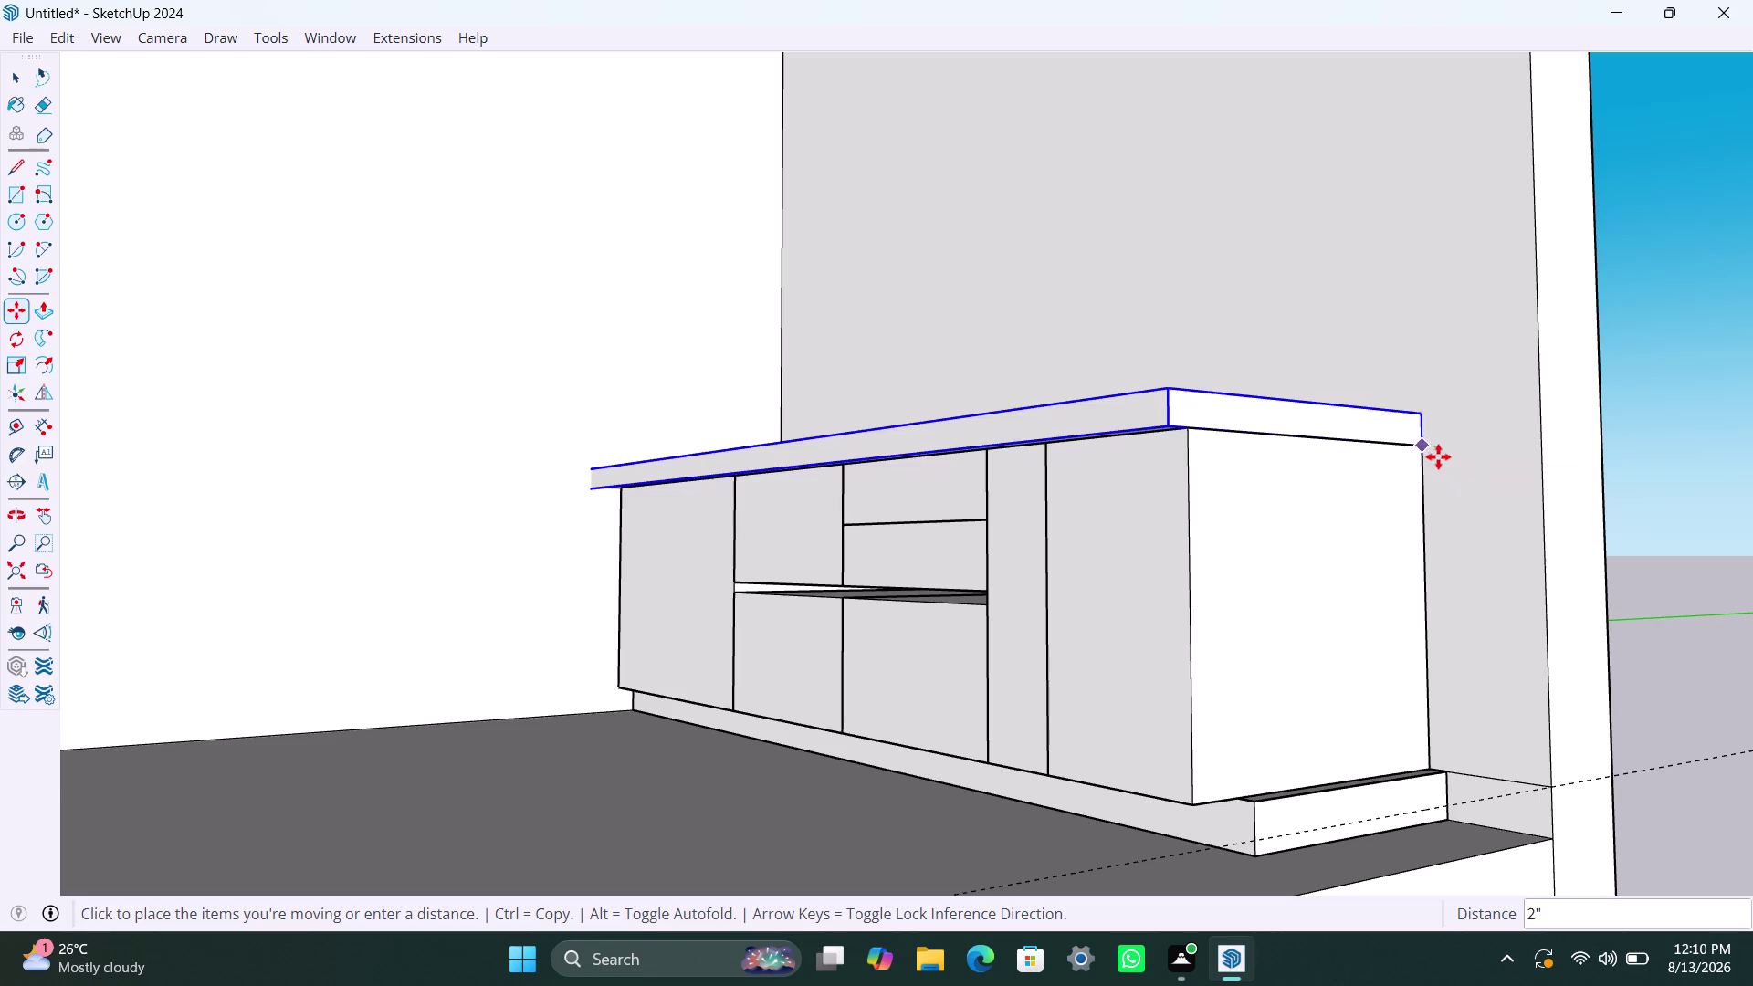
click(1417, 452)
key(space)
Zoom in on the countertop and open its group for editing.
scroll(up, 3)
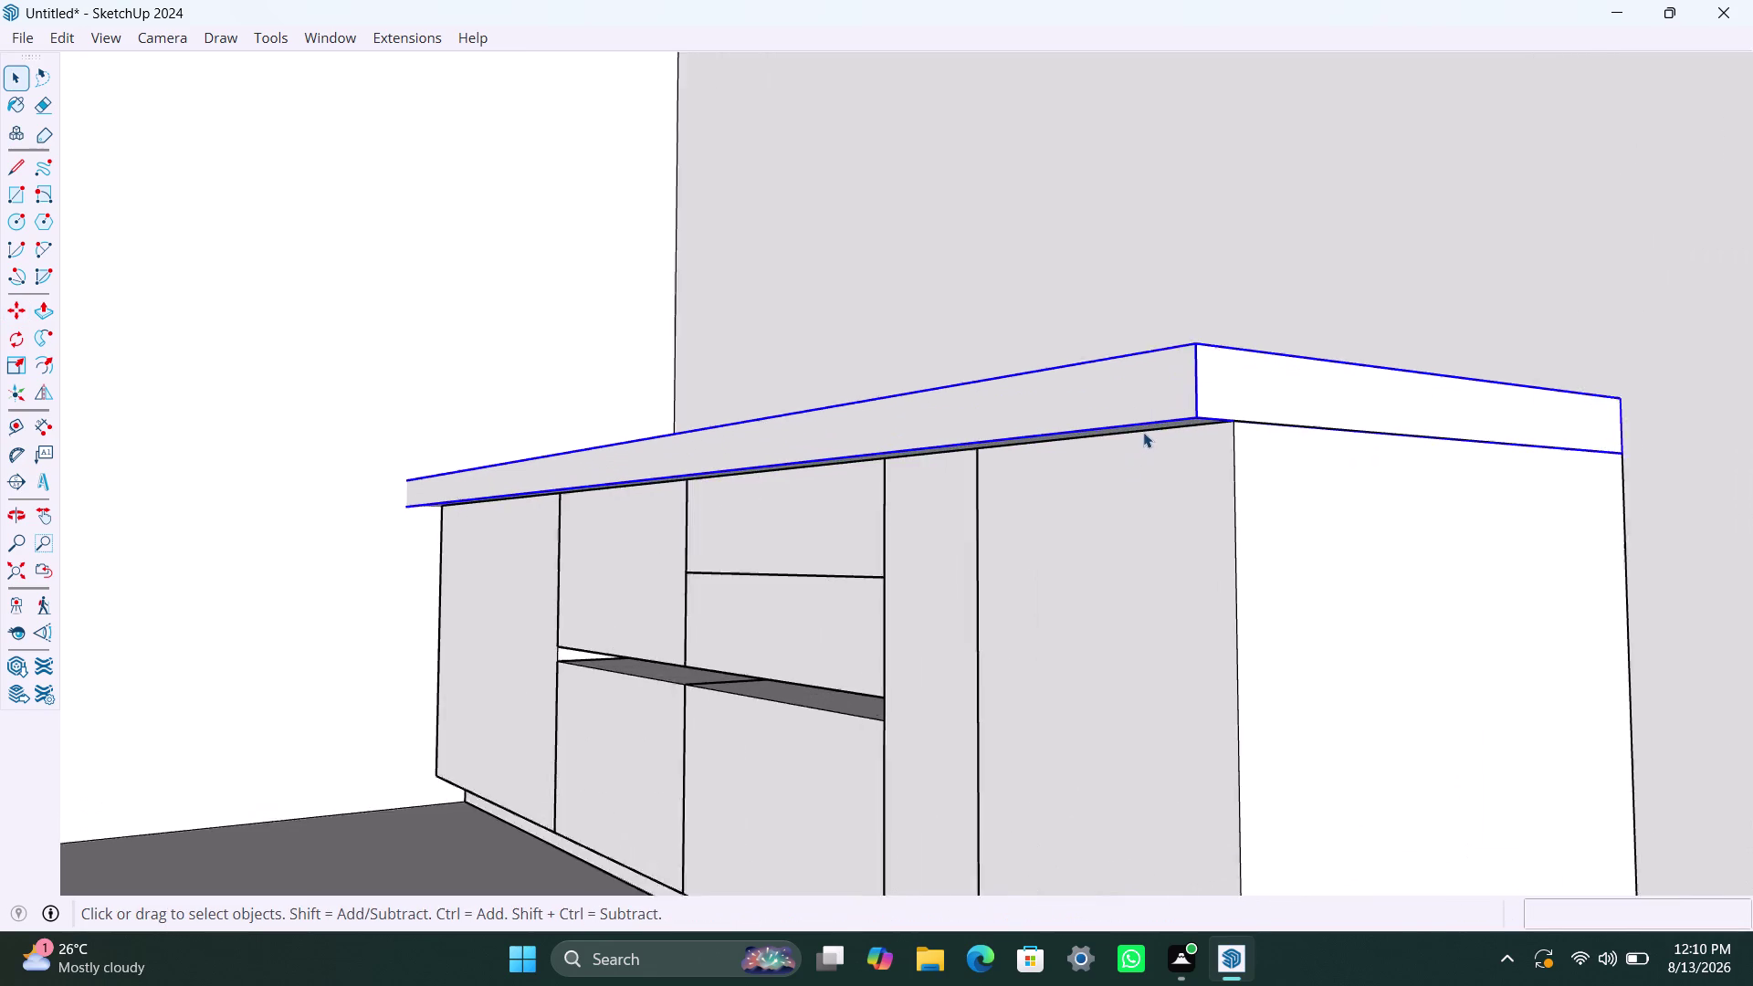
middle_drag(1142, 432, 1157, 369)
scroll(up, 3)
click(1168, 386)
triple_click(1178, 385)
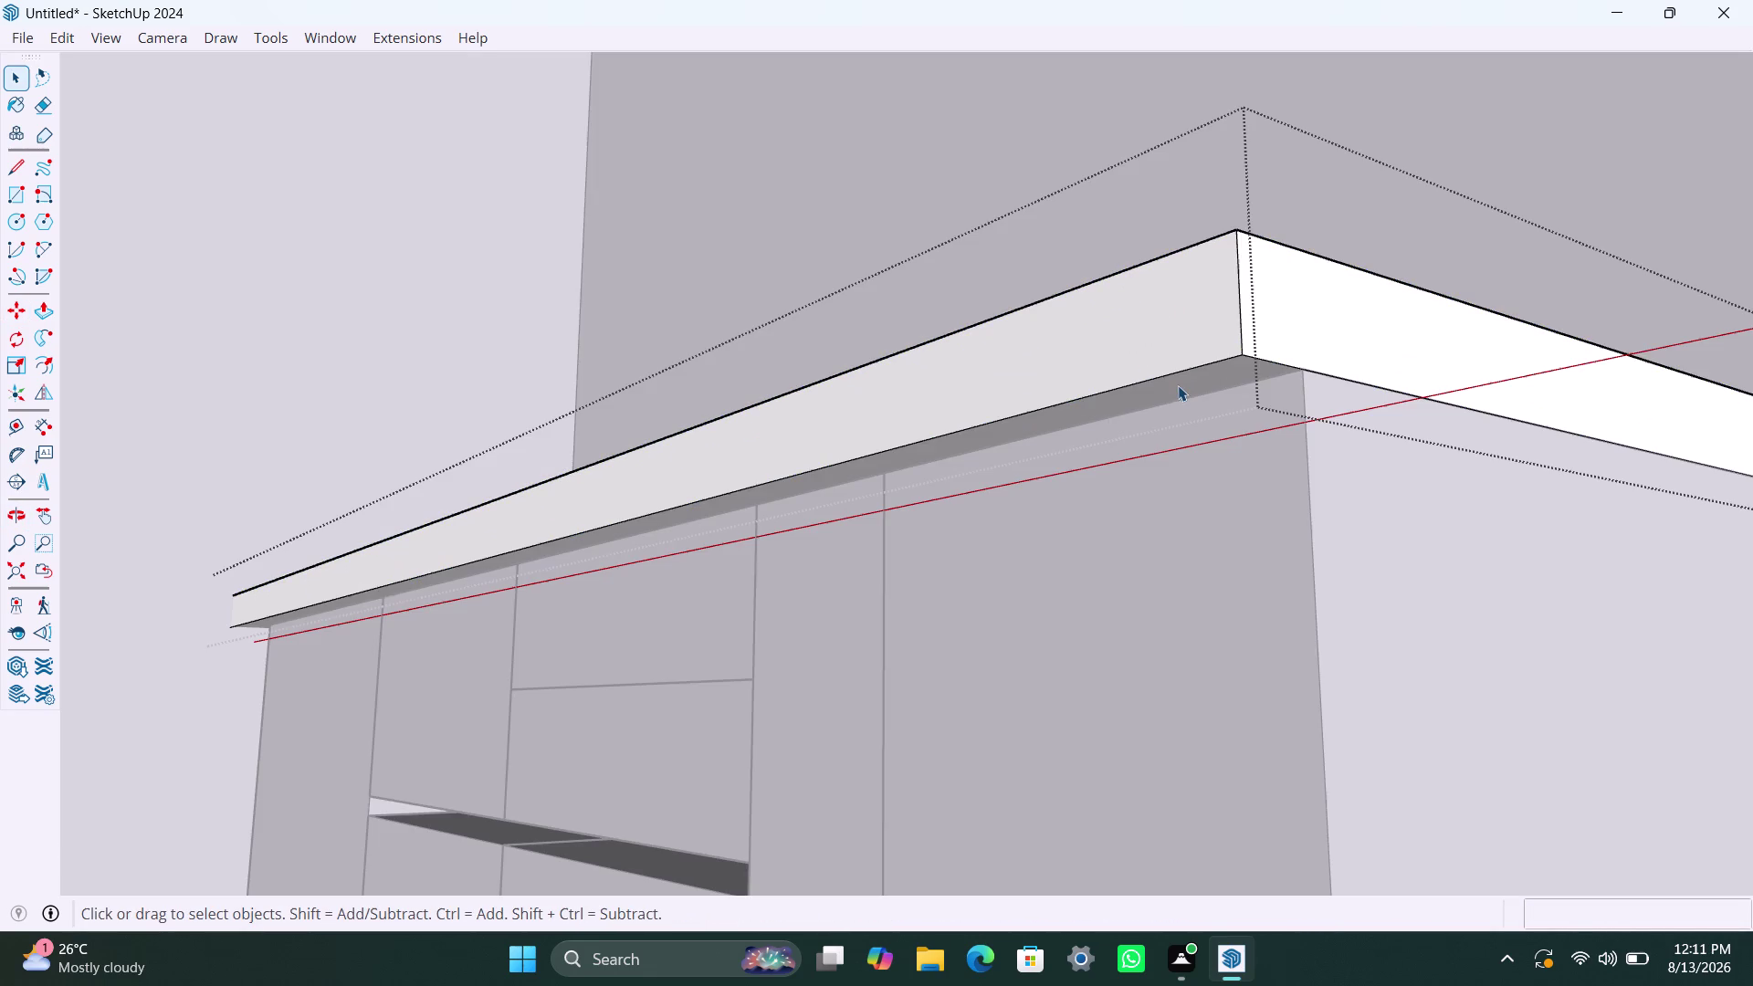
click(1185, 385)
click(1189, 386)
scroll(up, 3)
Thicken the countertop by pushing its underside down 30 mm.
click(1198, 381)
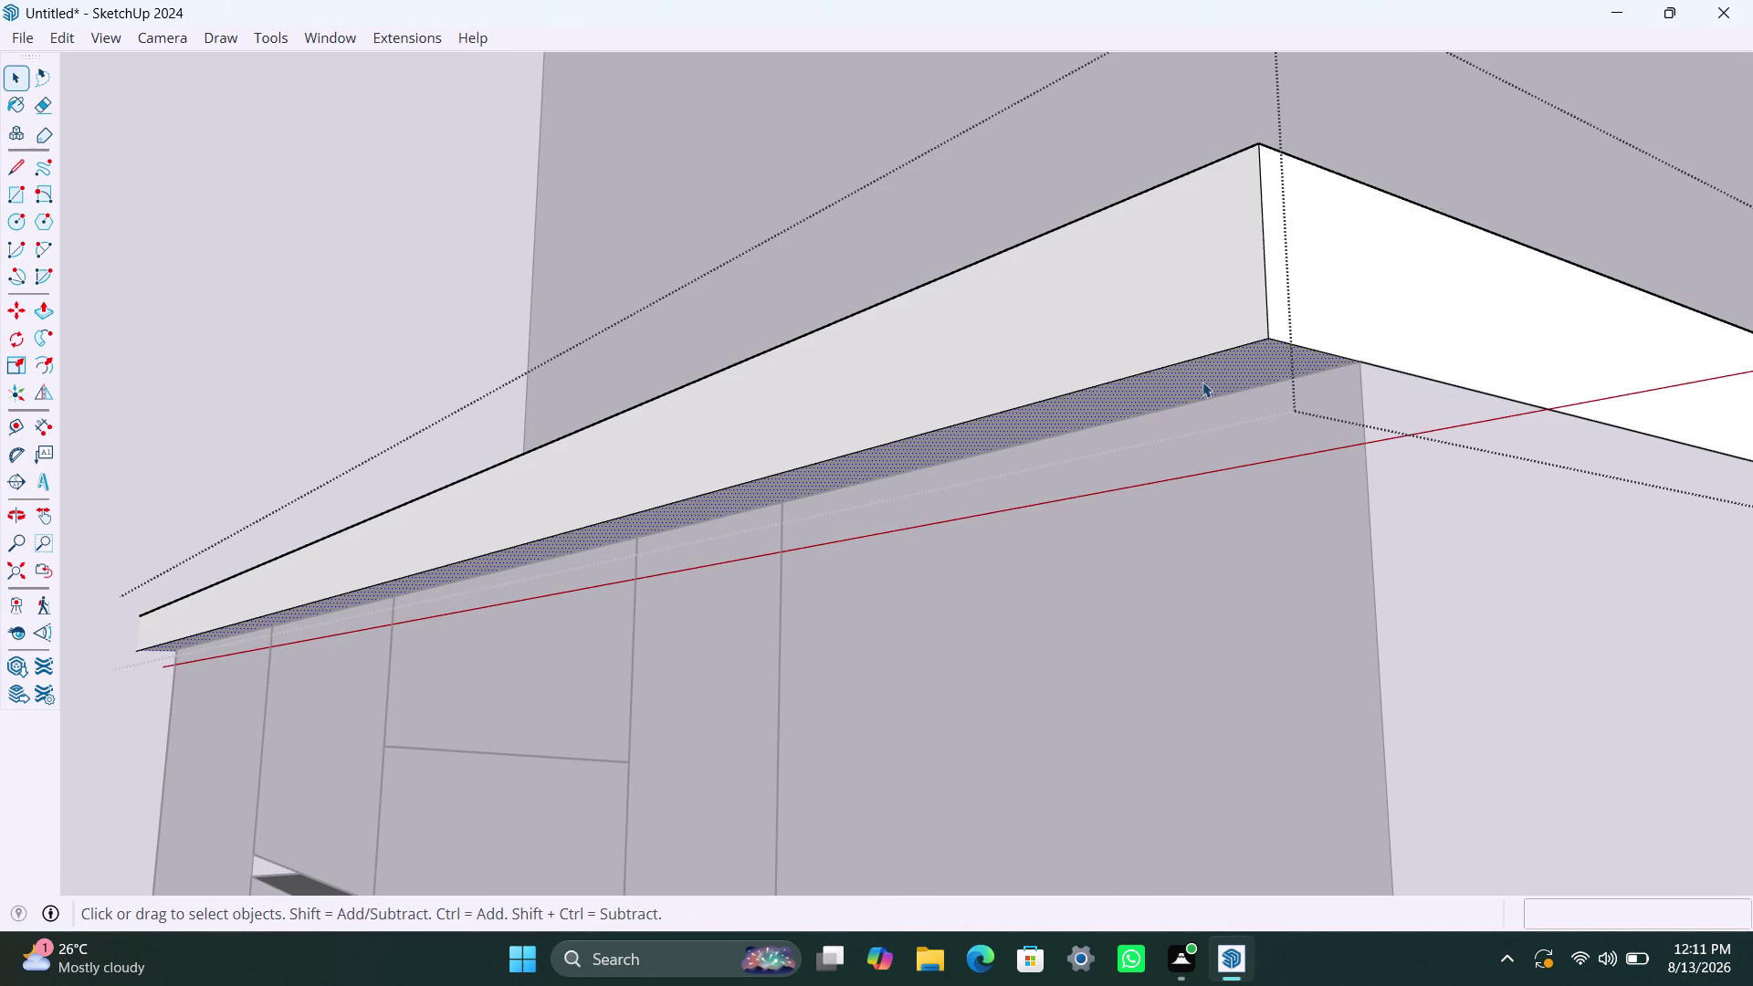
key(p)
click(1202, 382)
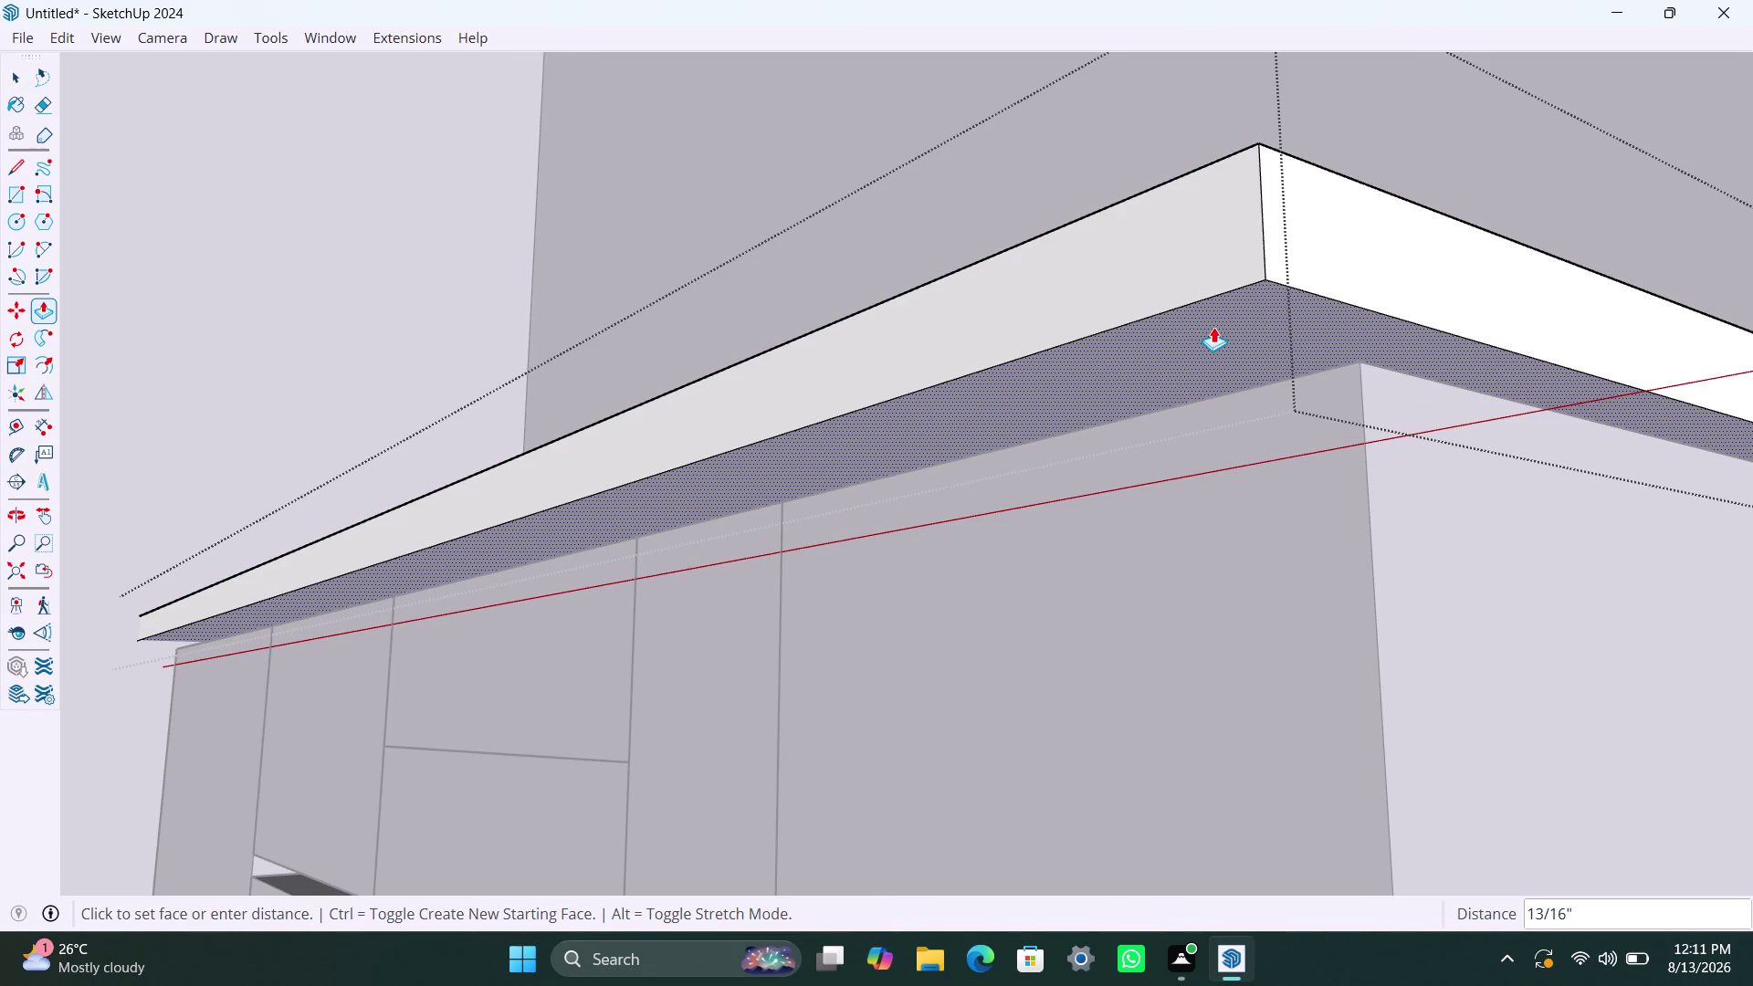
text(30mm)
key(Return)
key(space)
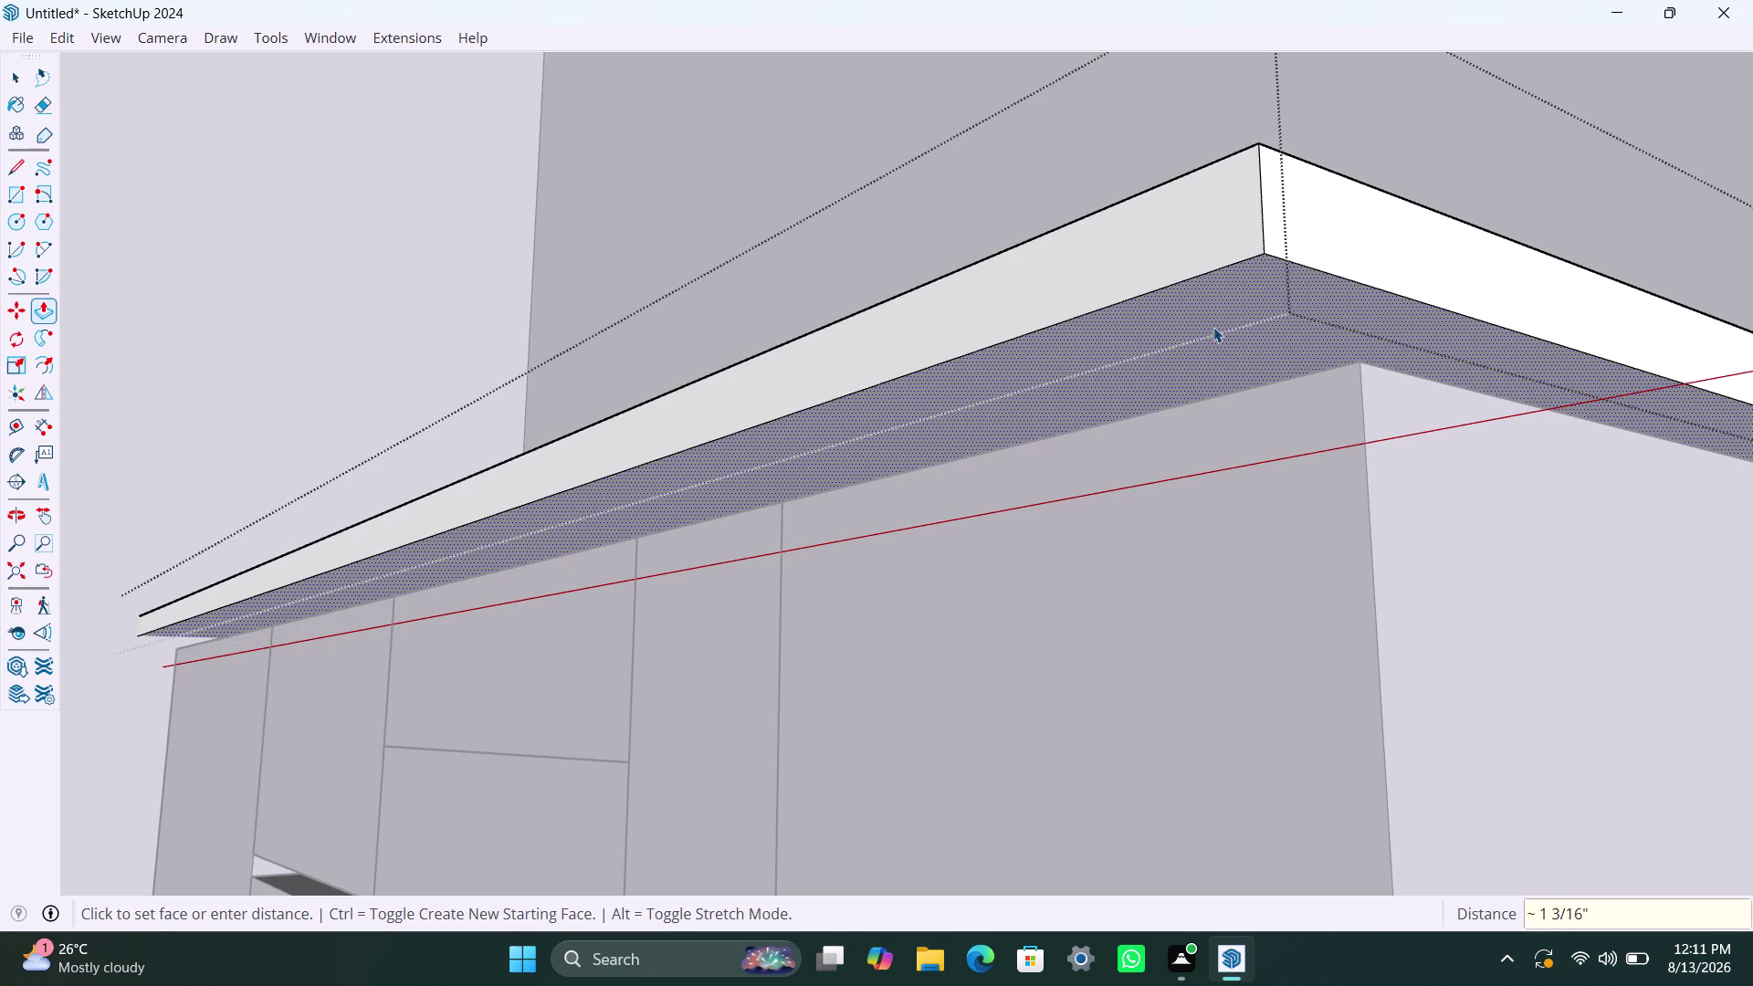
Orbit out to check the countertop across the full cabinet run.
scroll(down, 3)
middle_drag(1087, 306, 1051, 473)
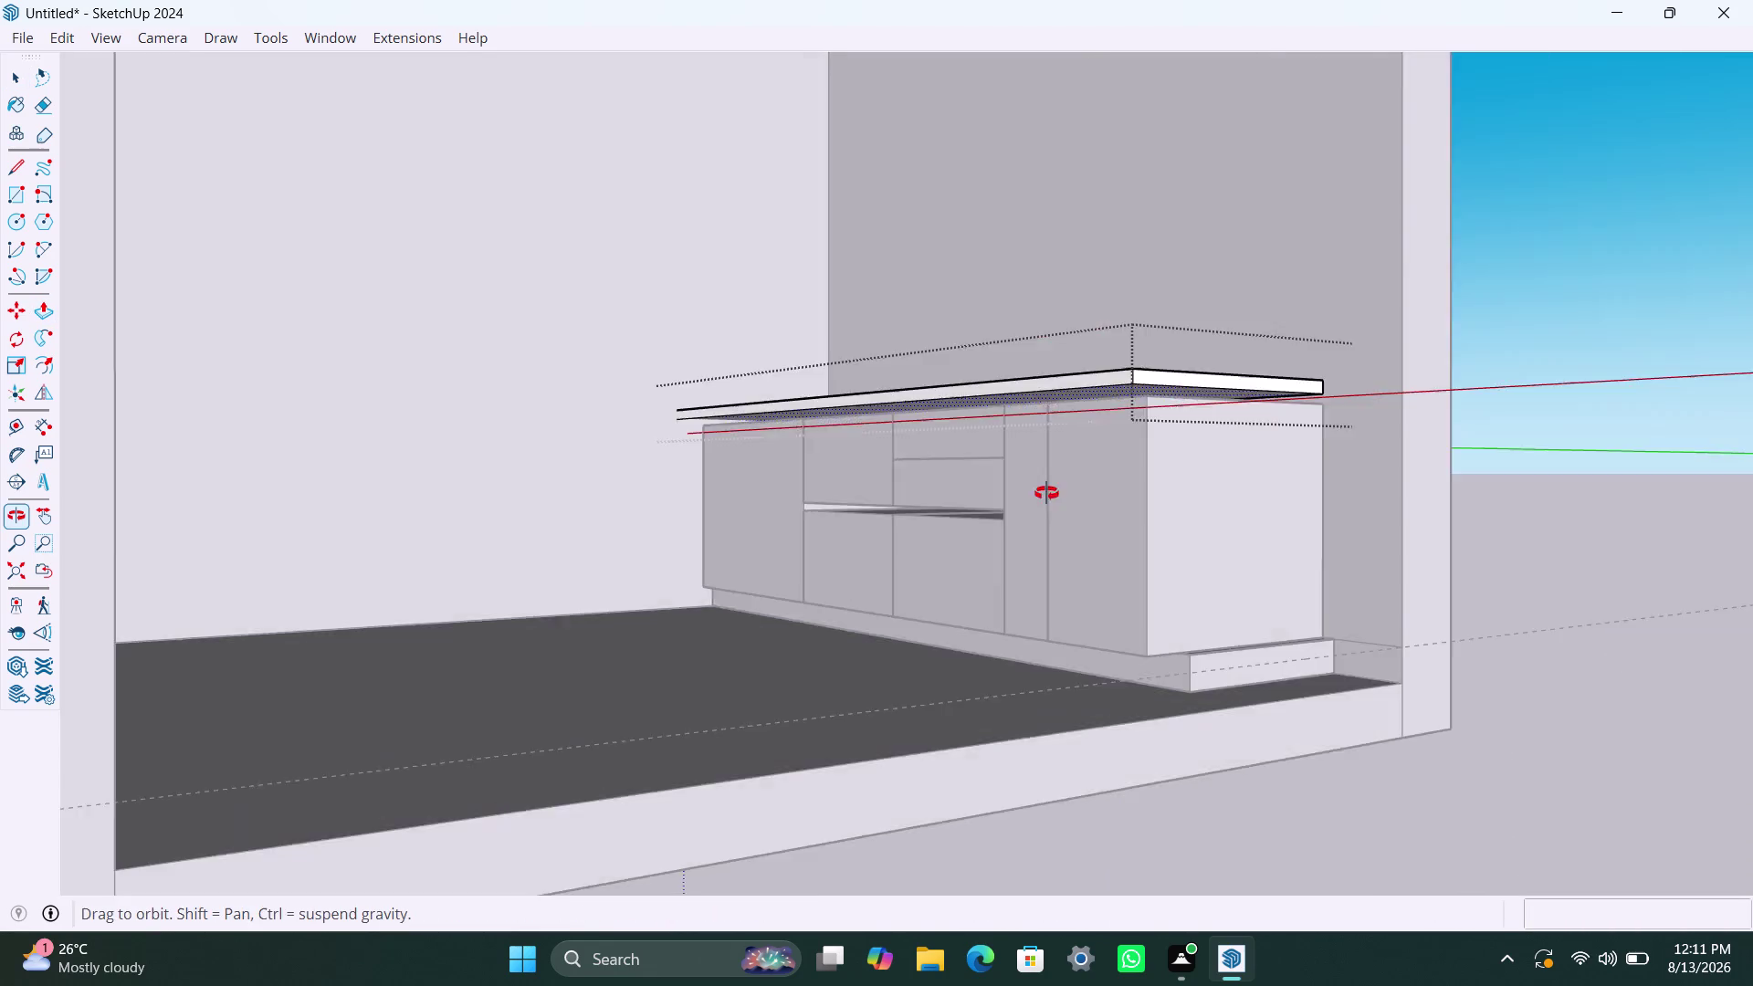
middle_drag(1051, 473, 1008, 628)
click(1524, 531)
click(1547, 541)
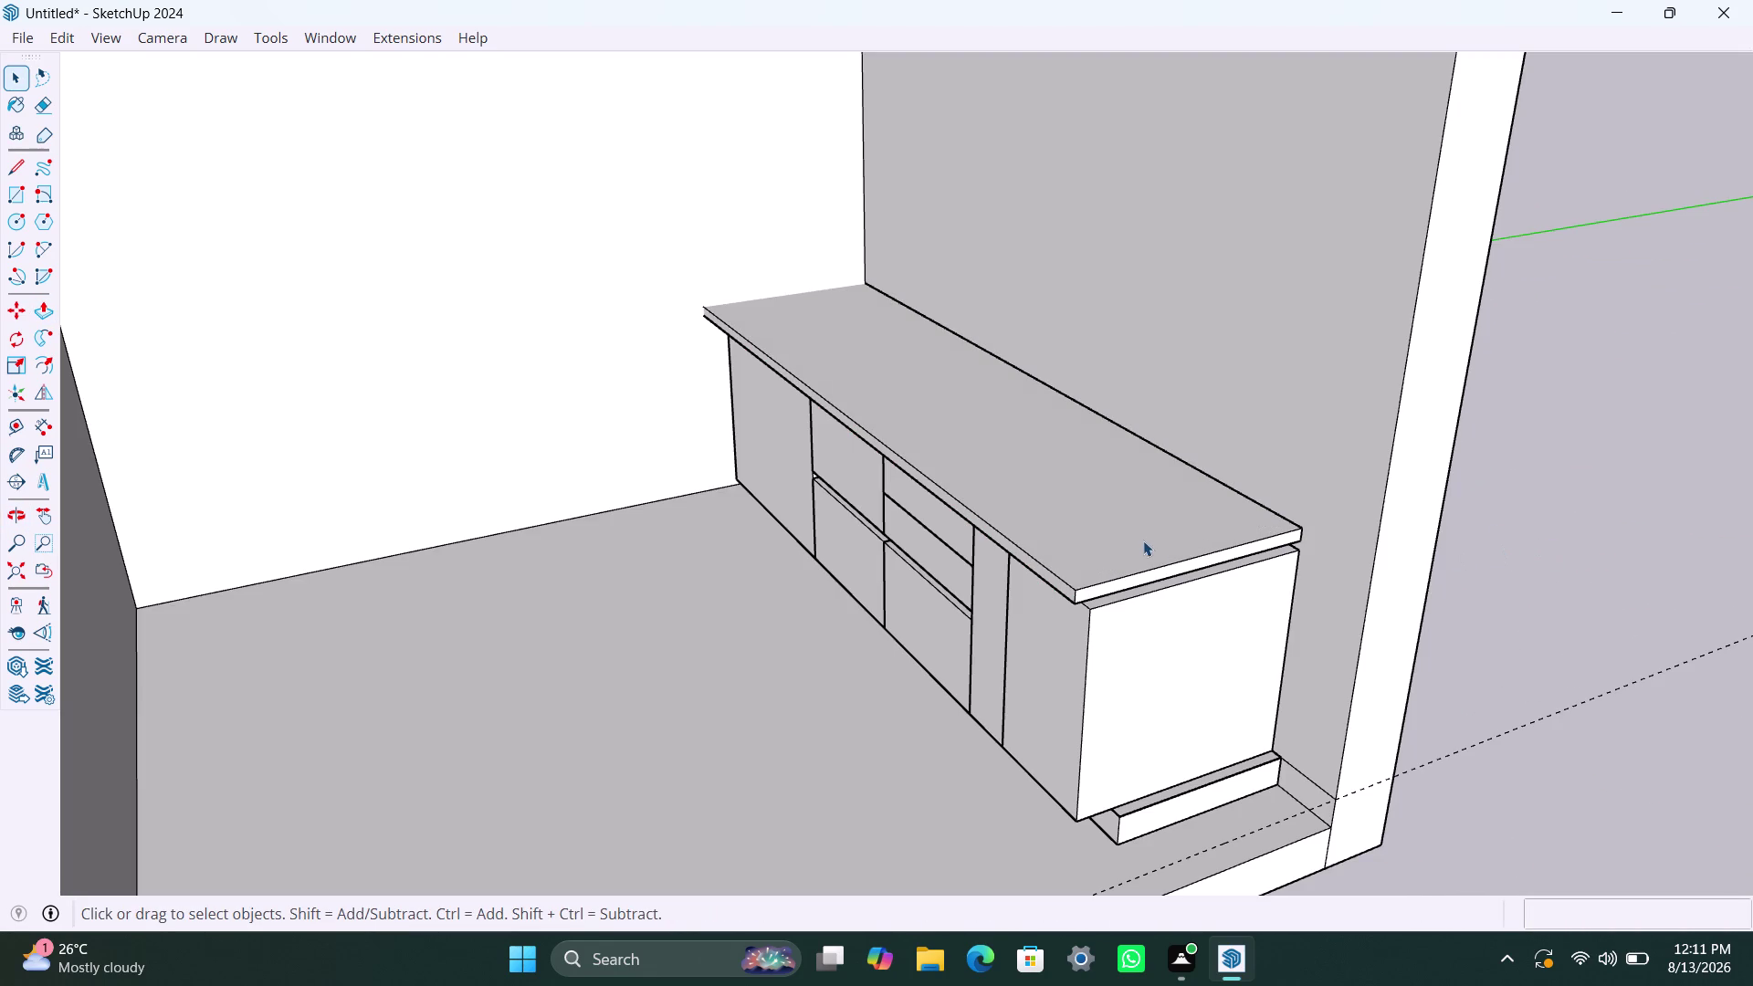
Select the countertop slab and start moving it from its corner, then cancel.
click(1143, 540)
scroll(down, 3)
middle_drag(1190, 556, 1111, 763)
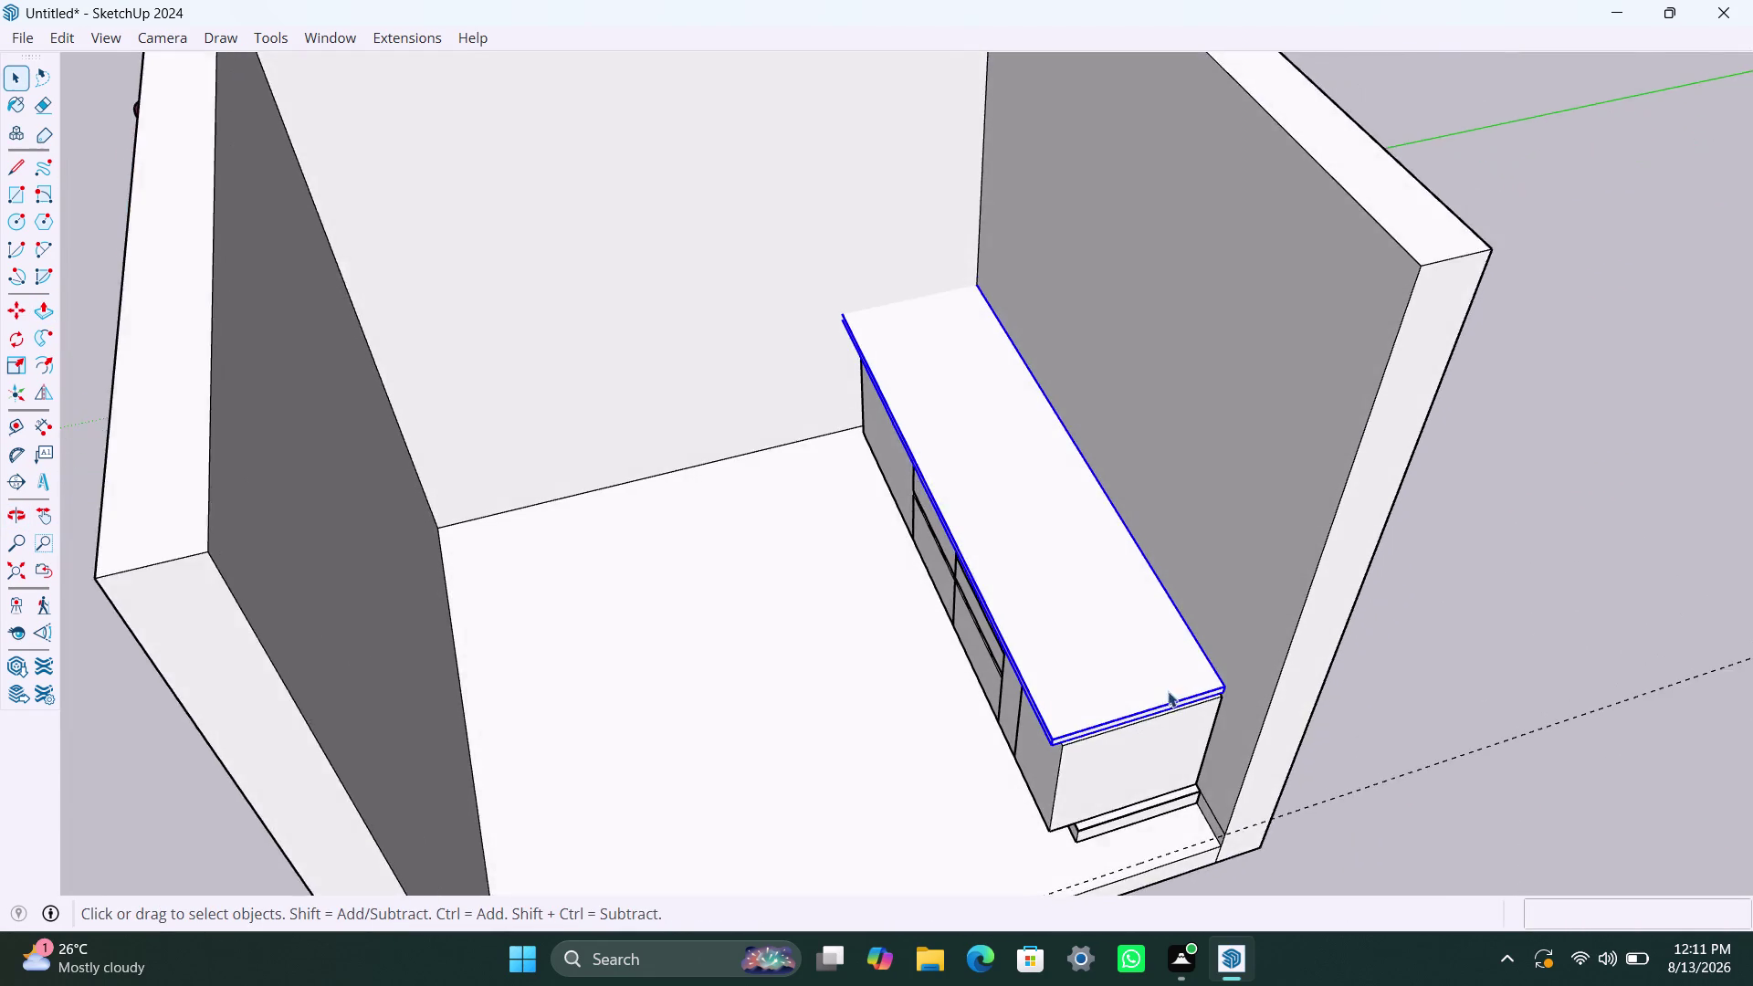
scroll(up, 3)
key(m)
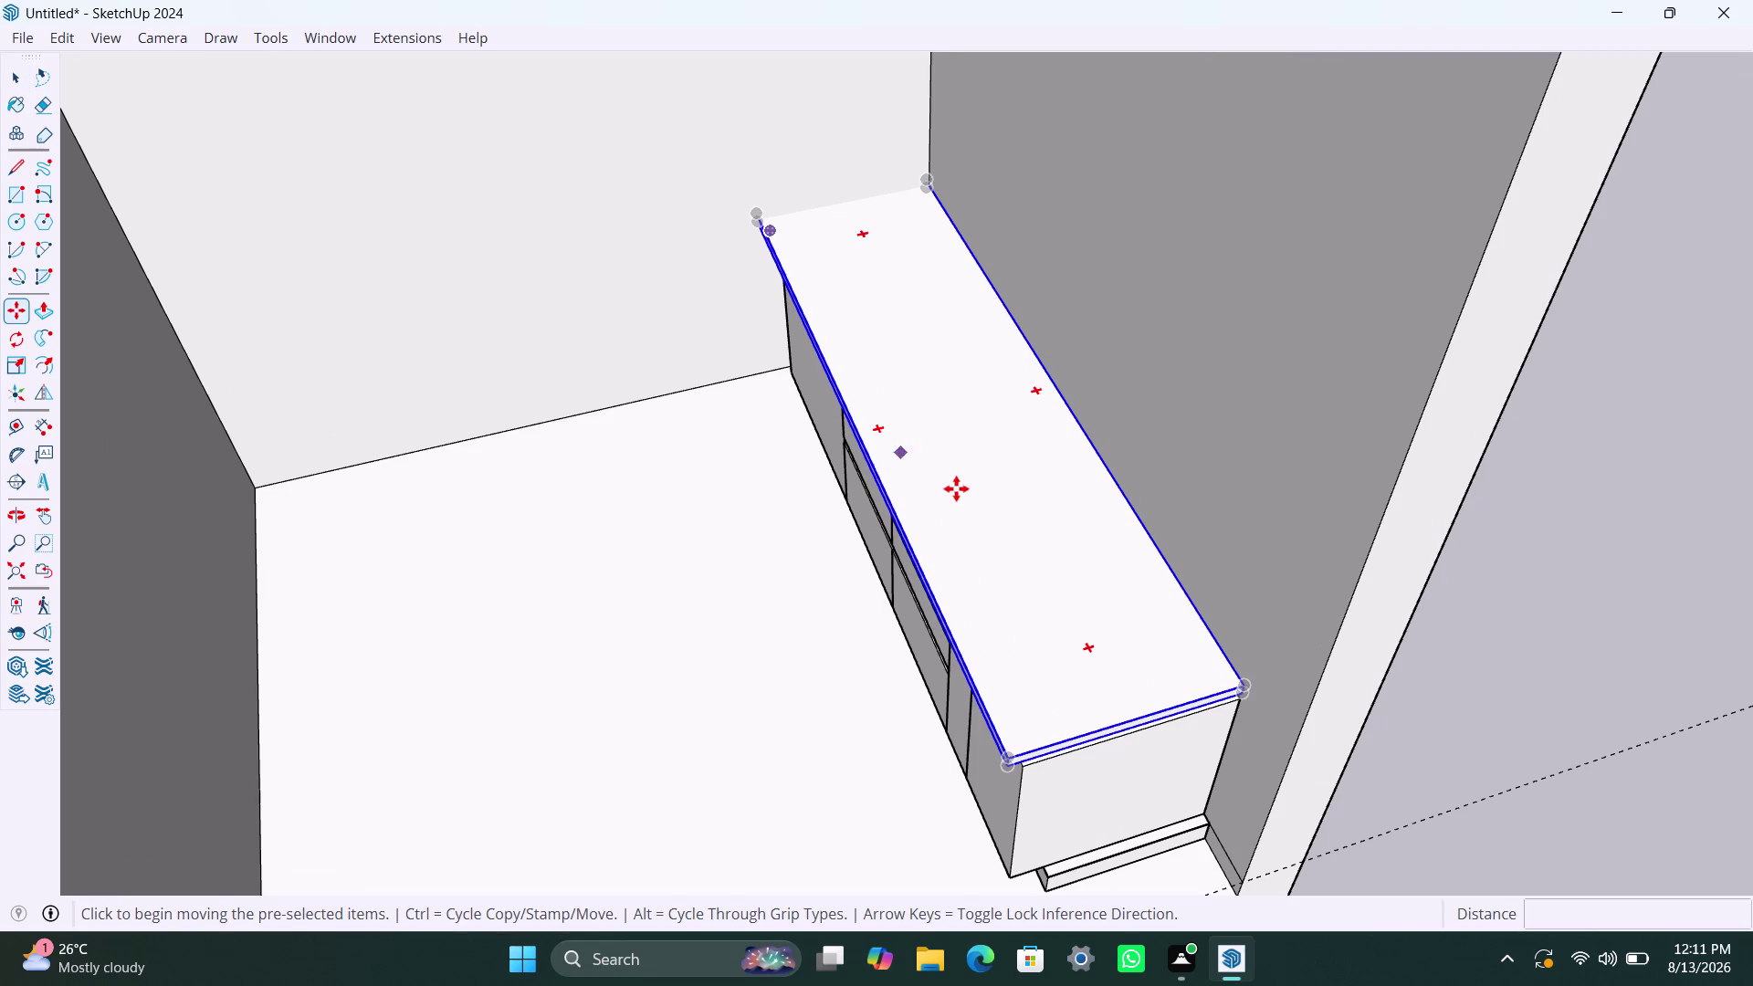
click(1244, 686)
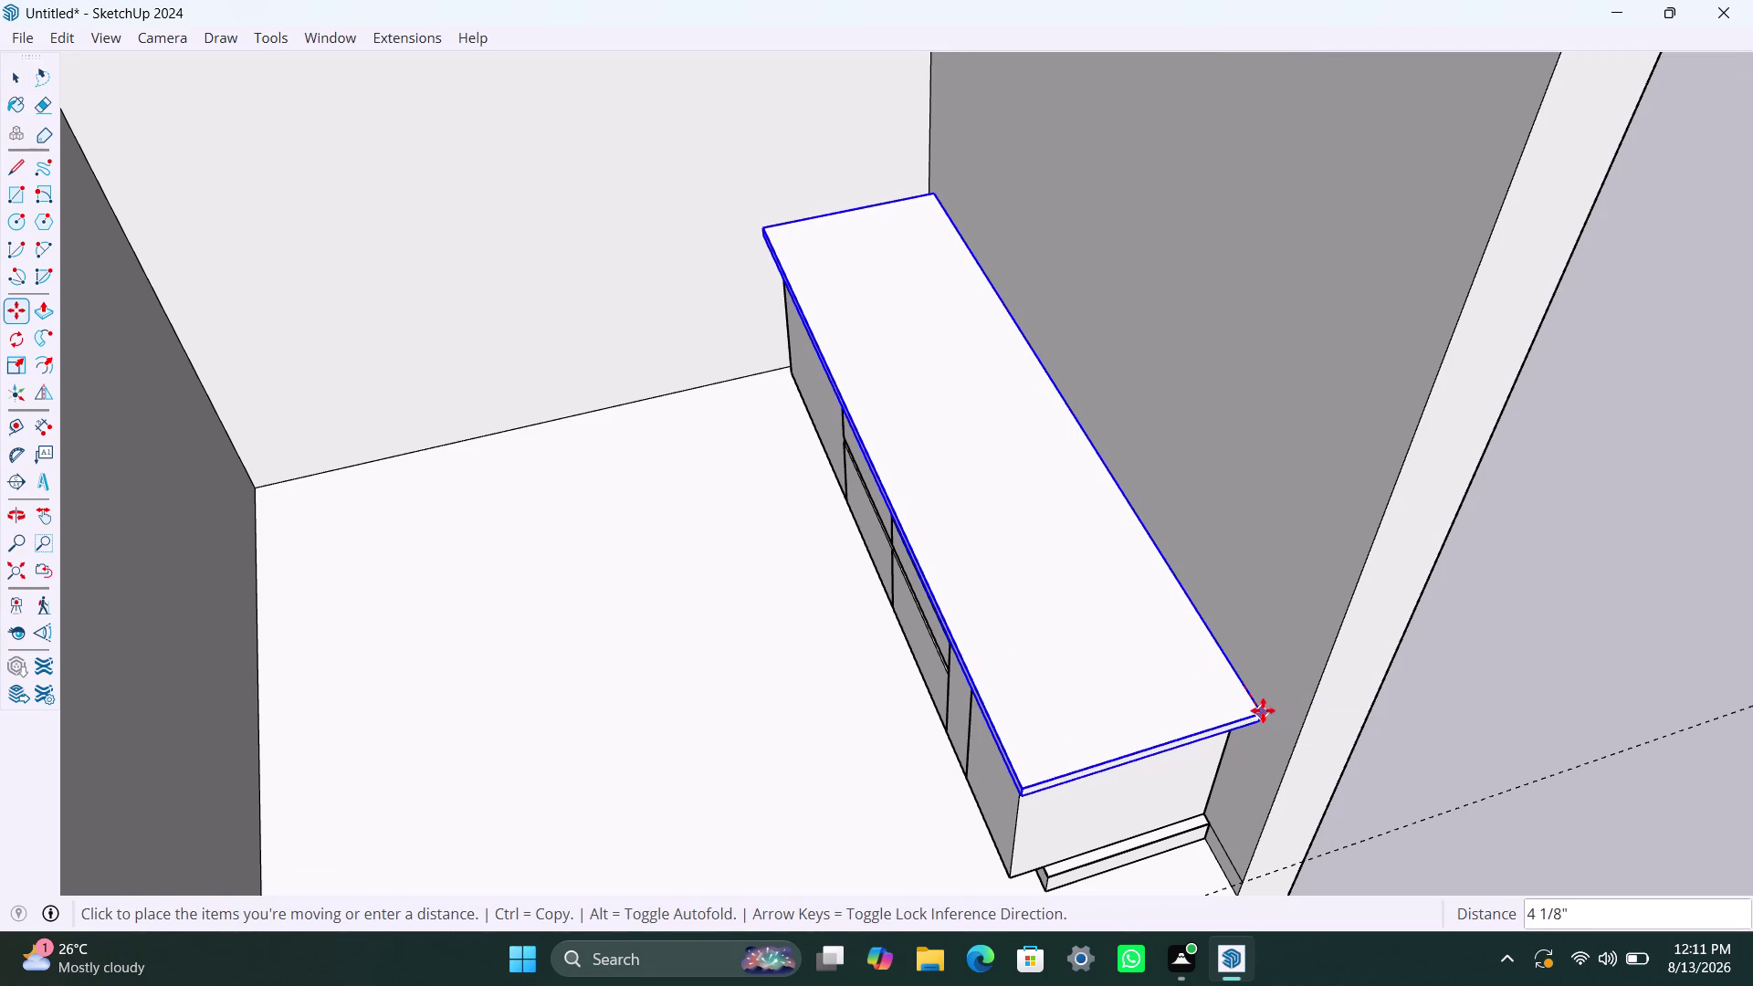
key(Escape)
Orbit to a straight-down view of the room.
scroll(down, 3)
middle_drag(708, 523, 734, 662)
key(space)
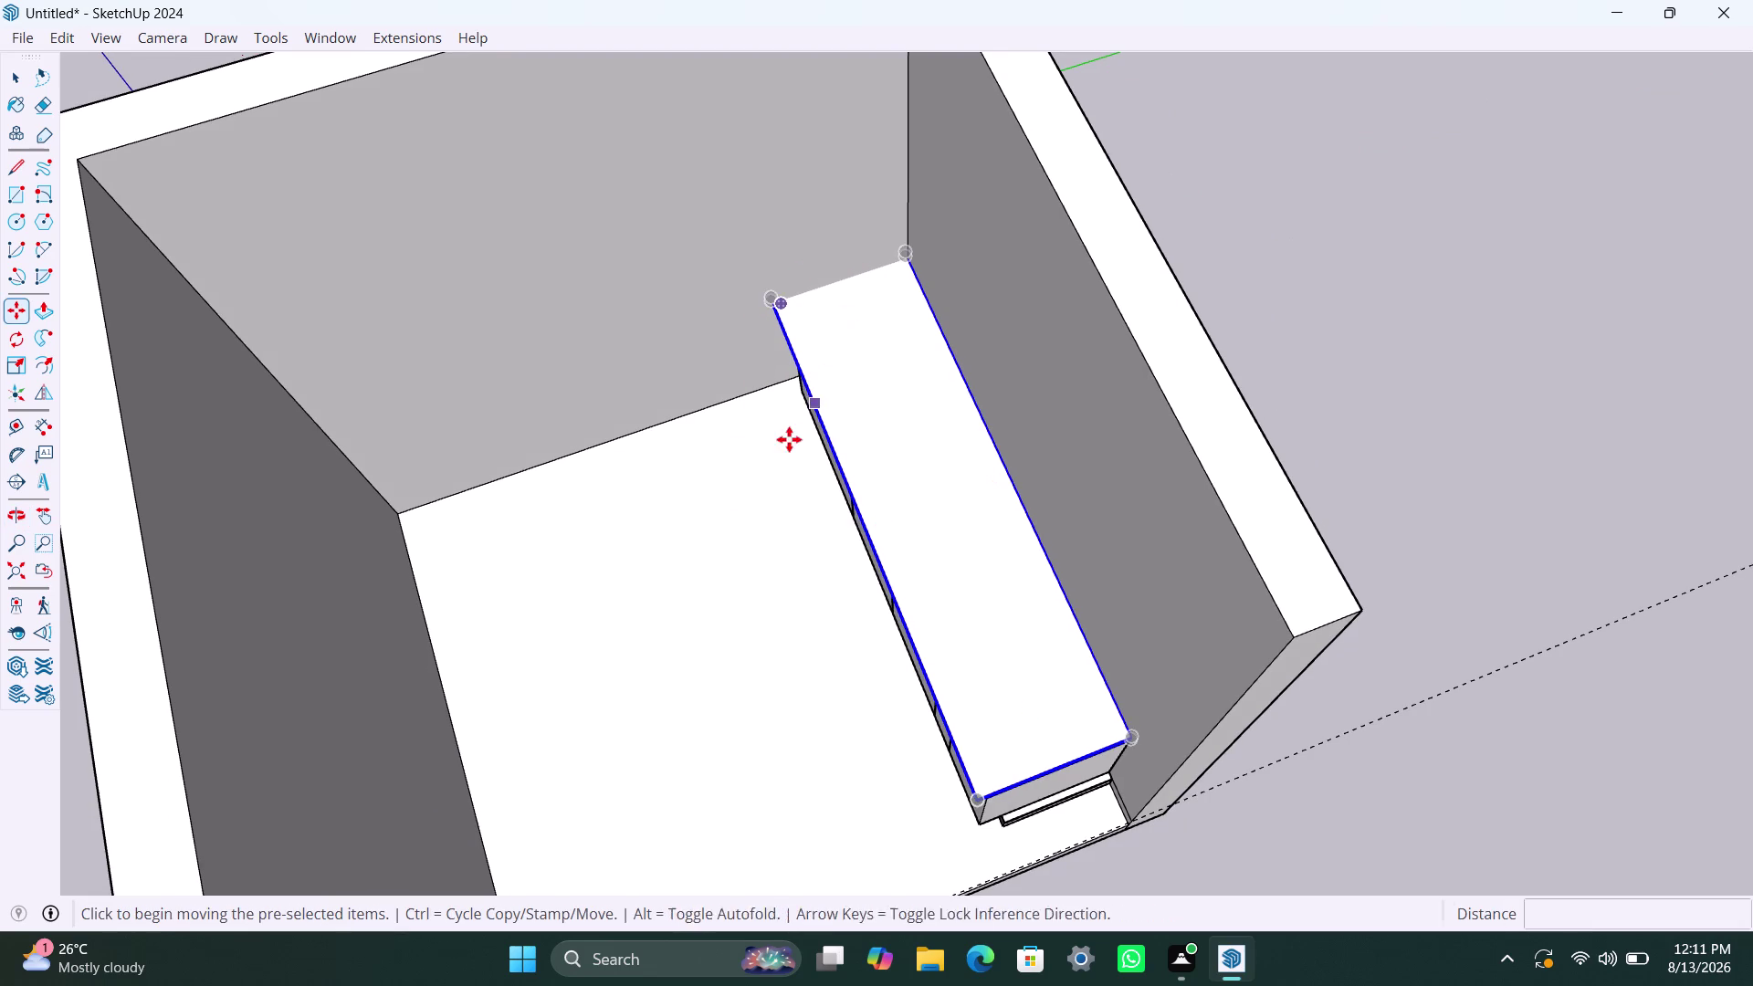
key(space)
key(space)
key(space)
scroll(down, 3)
middle_drag(839, 645, 1519, 630)
Move the countertop by its back corner against the wall face.
key(m)
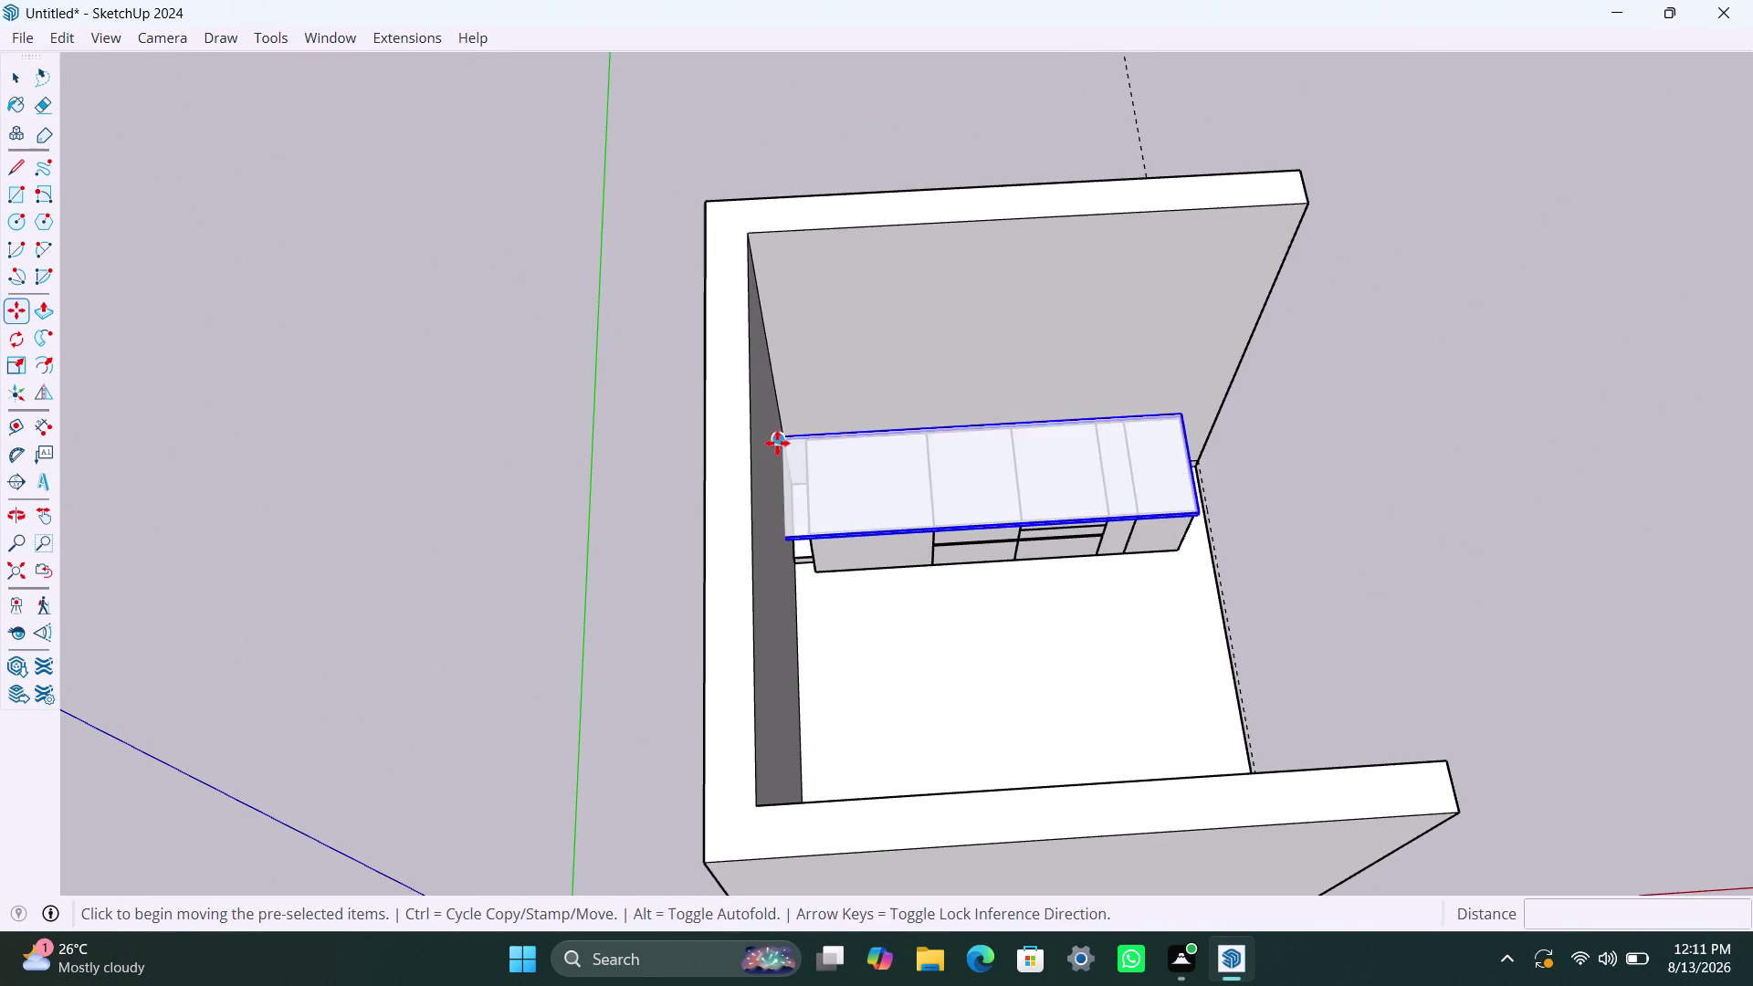
click(779, 539)
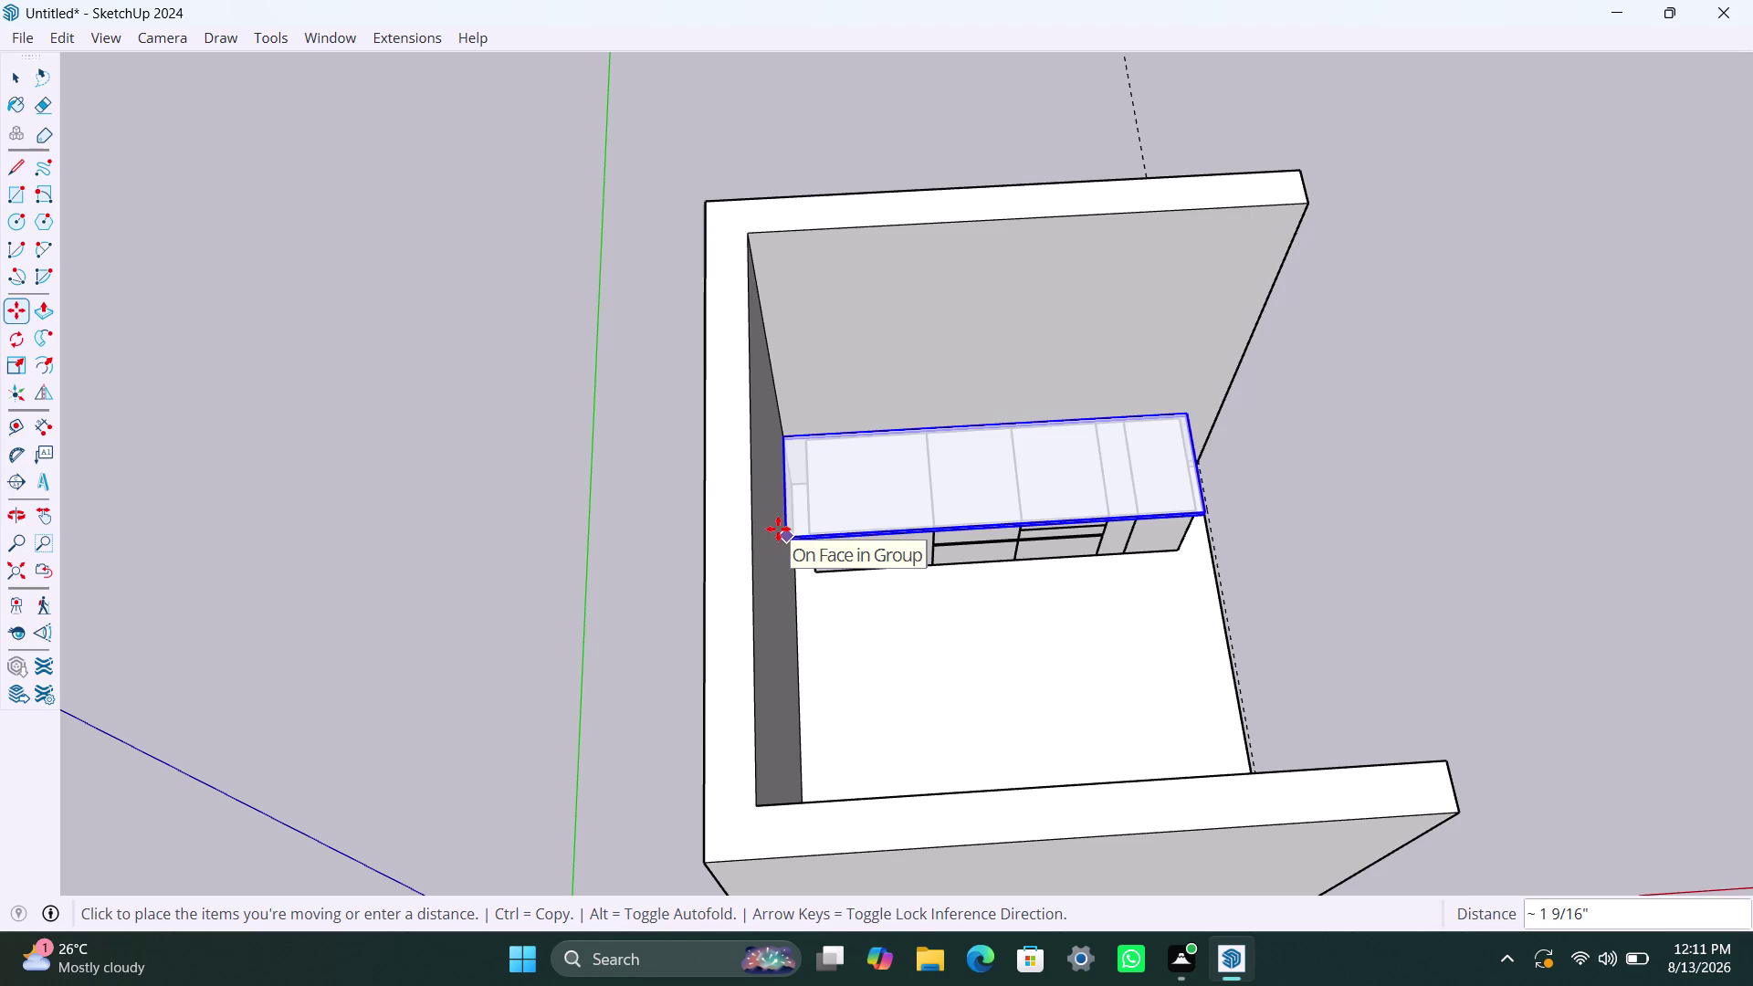
click(778, 528)
key(space)
Orbit back to a front view of the cabinets.
click(1337, 488)
scroll(up, 3)
middle_drag(1030, 533, 996, 168)
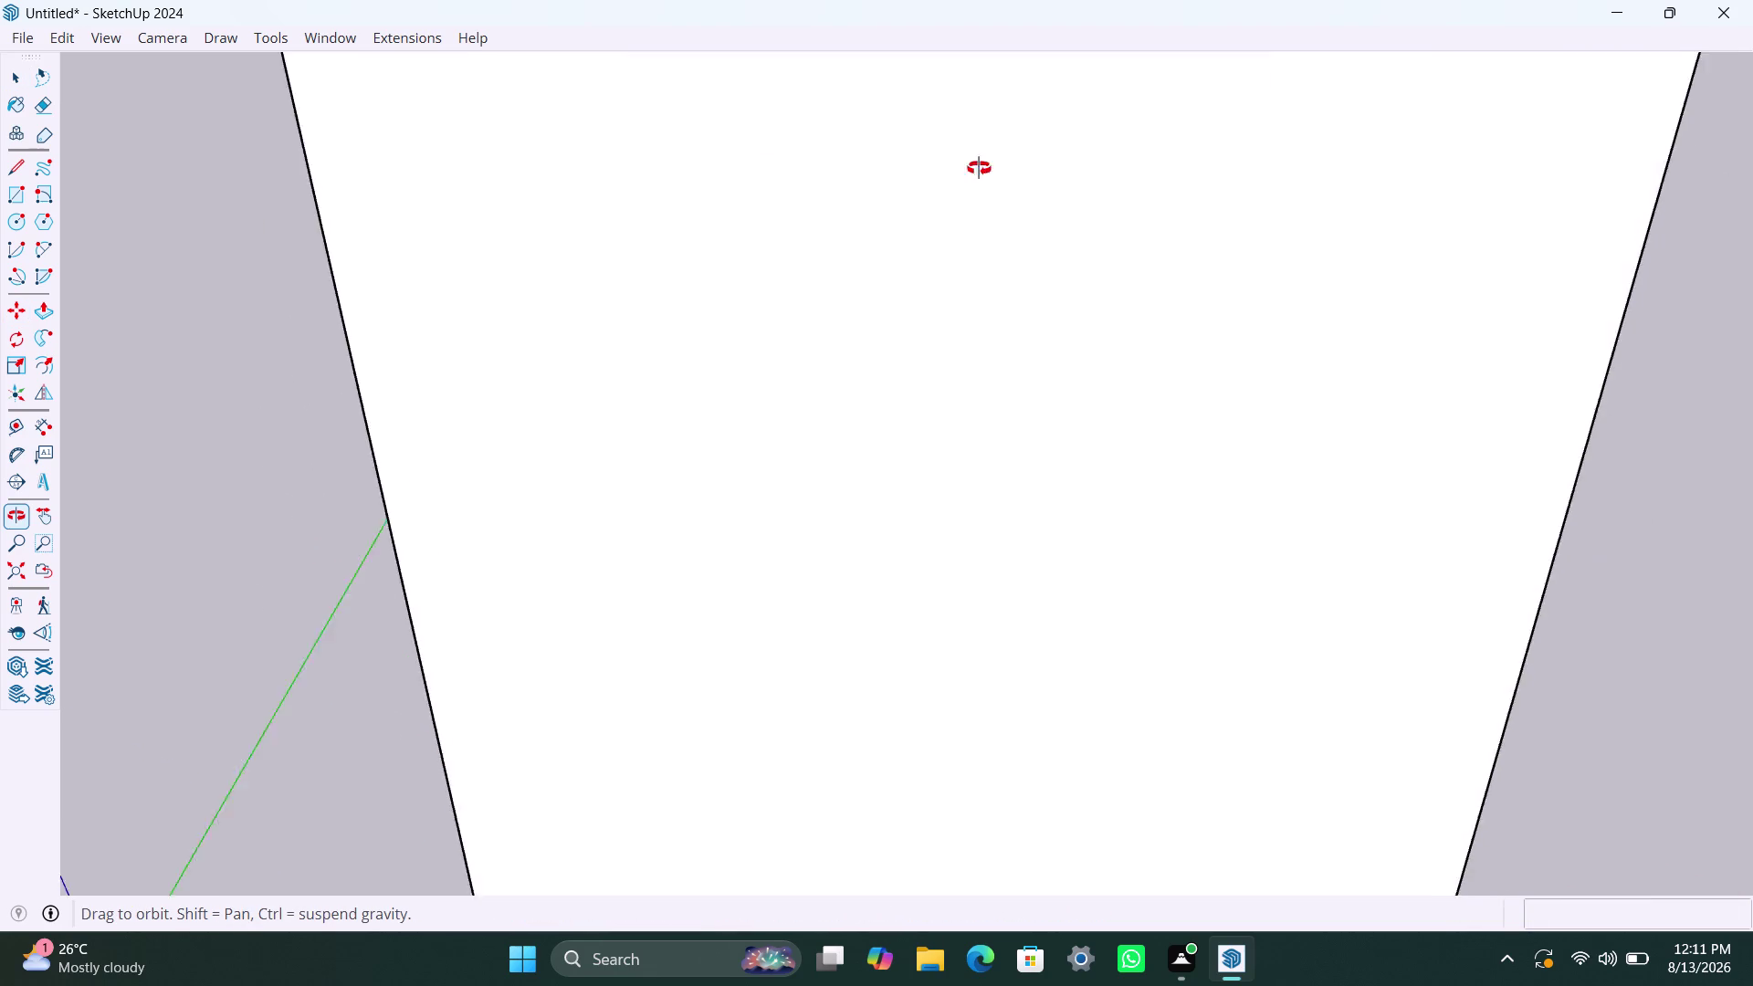
middle_drag(996, 168, 436, 0)
scroll(up, 3)
scroll(up, 3)
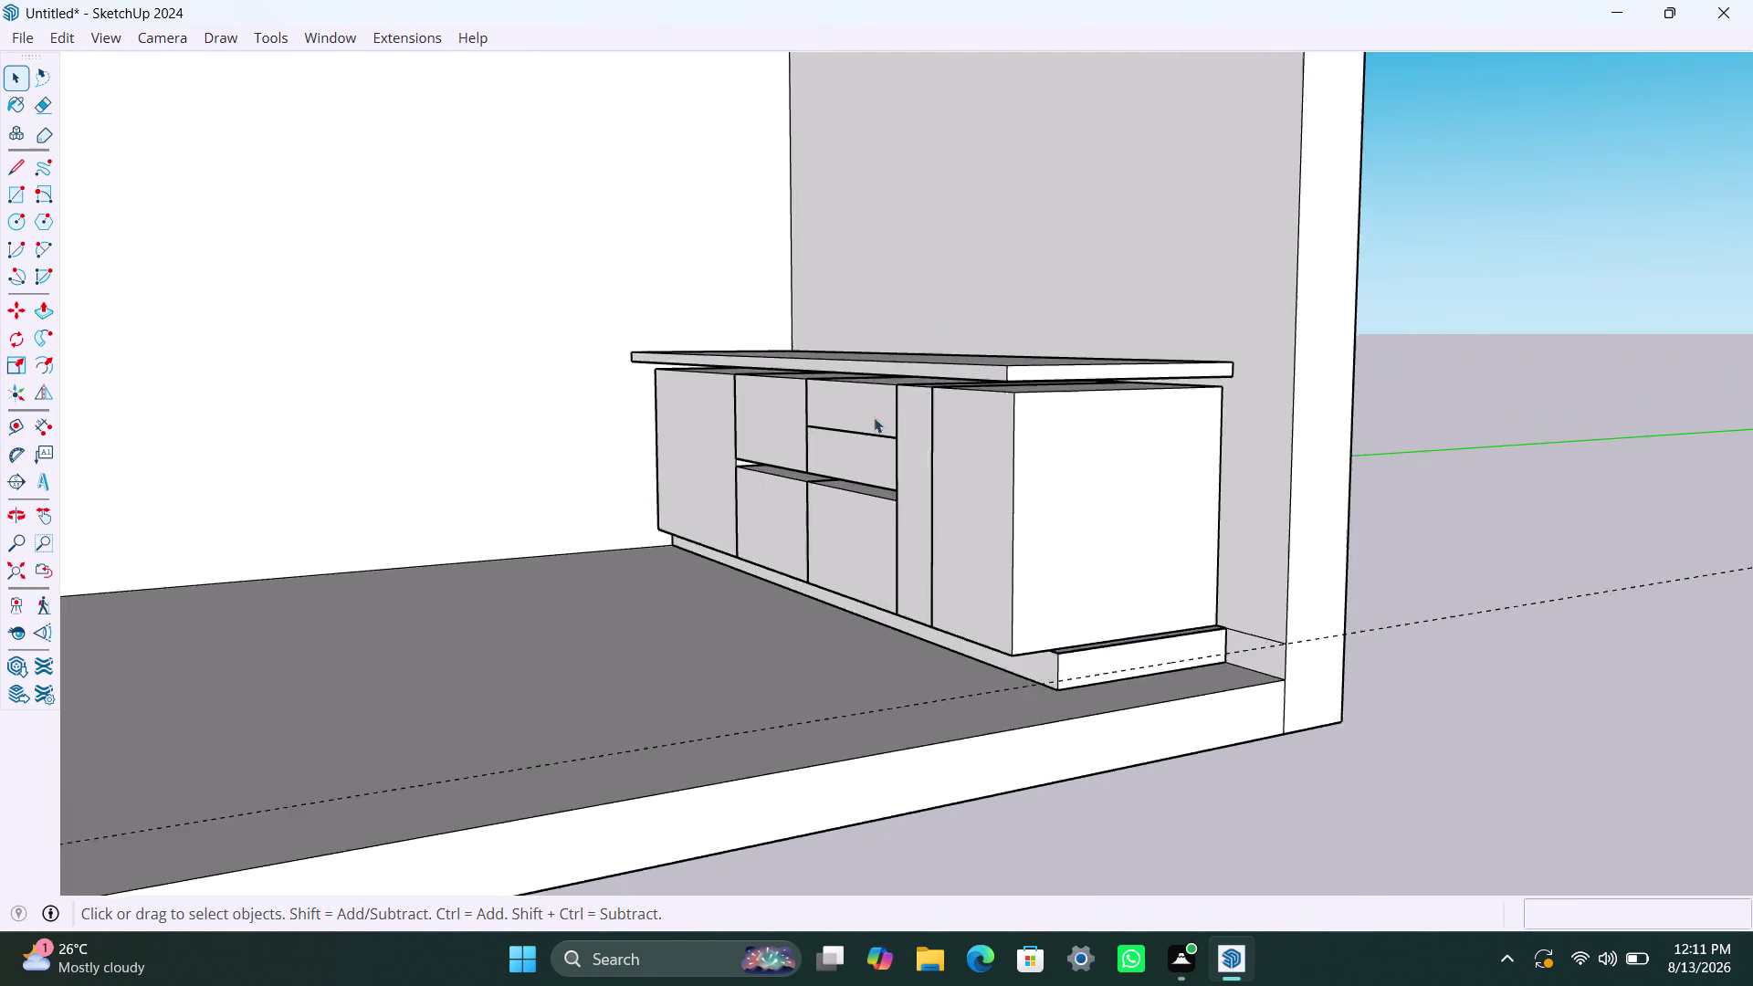
scroll(up, 3)
middle_drag(812, 409, 1099, 590)
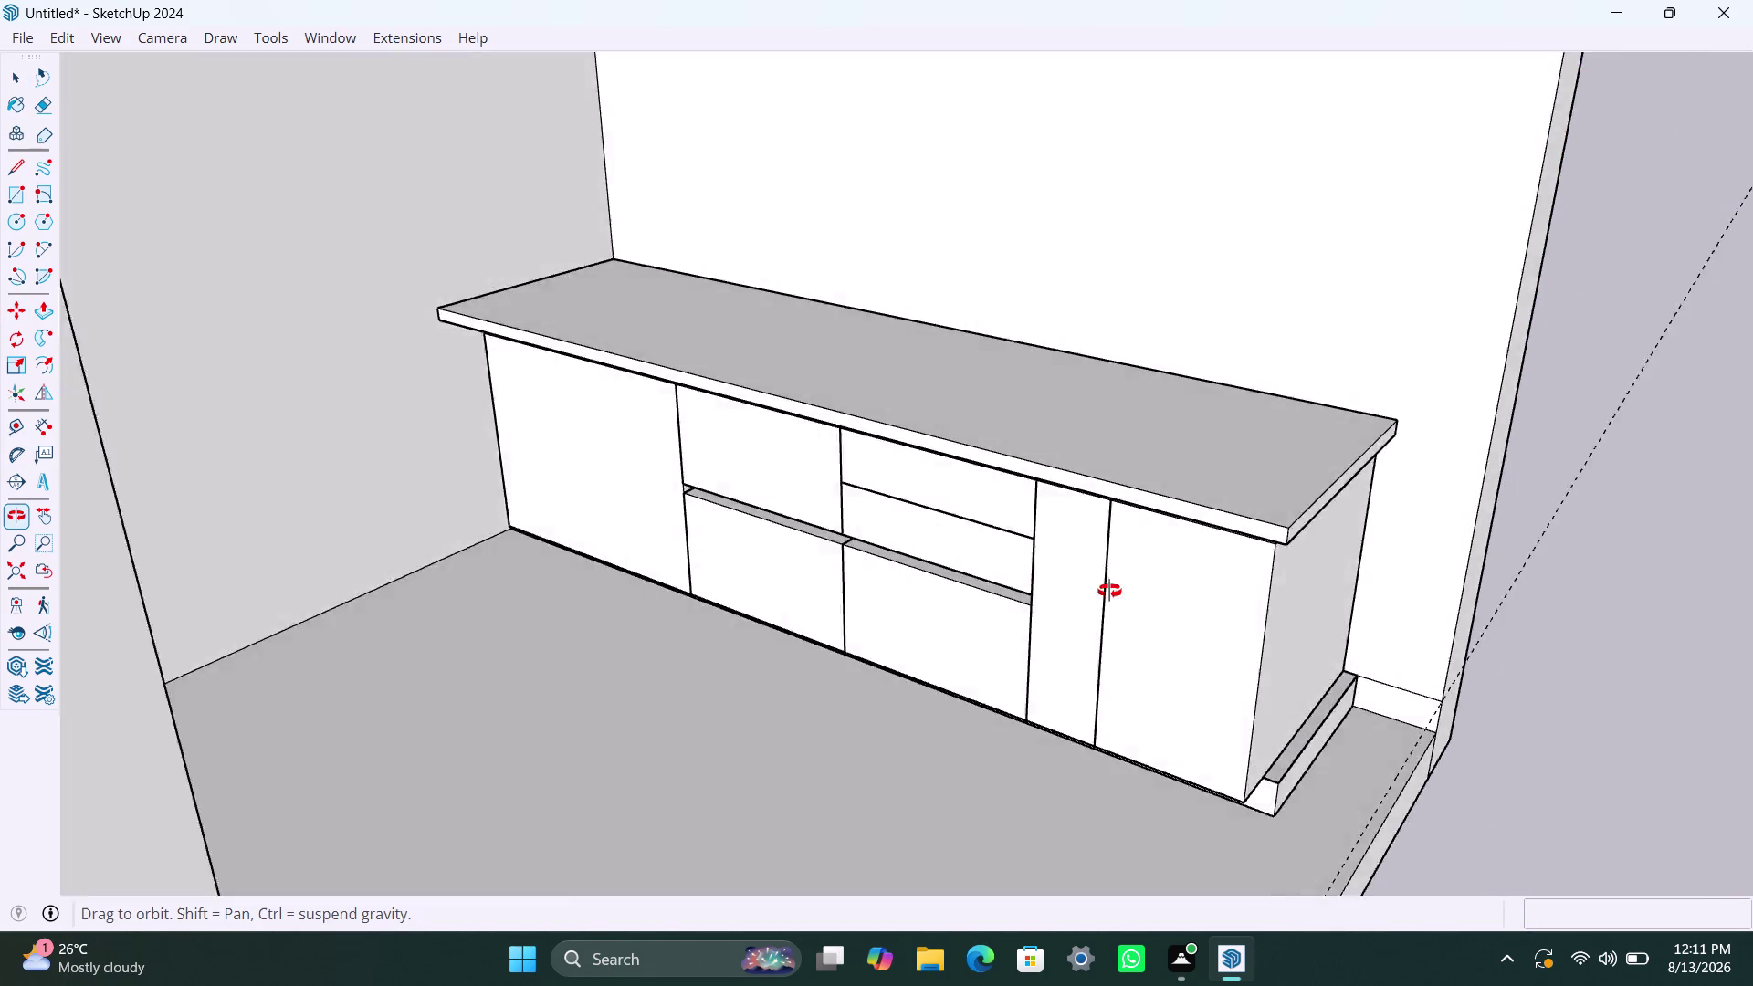
middle_drag(1099, 589, 1032, 604)
middle_drag(1186, 690, 1207, 696)
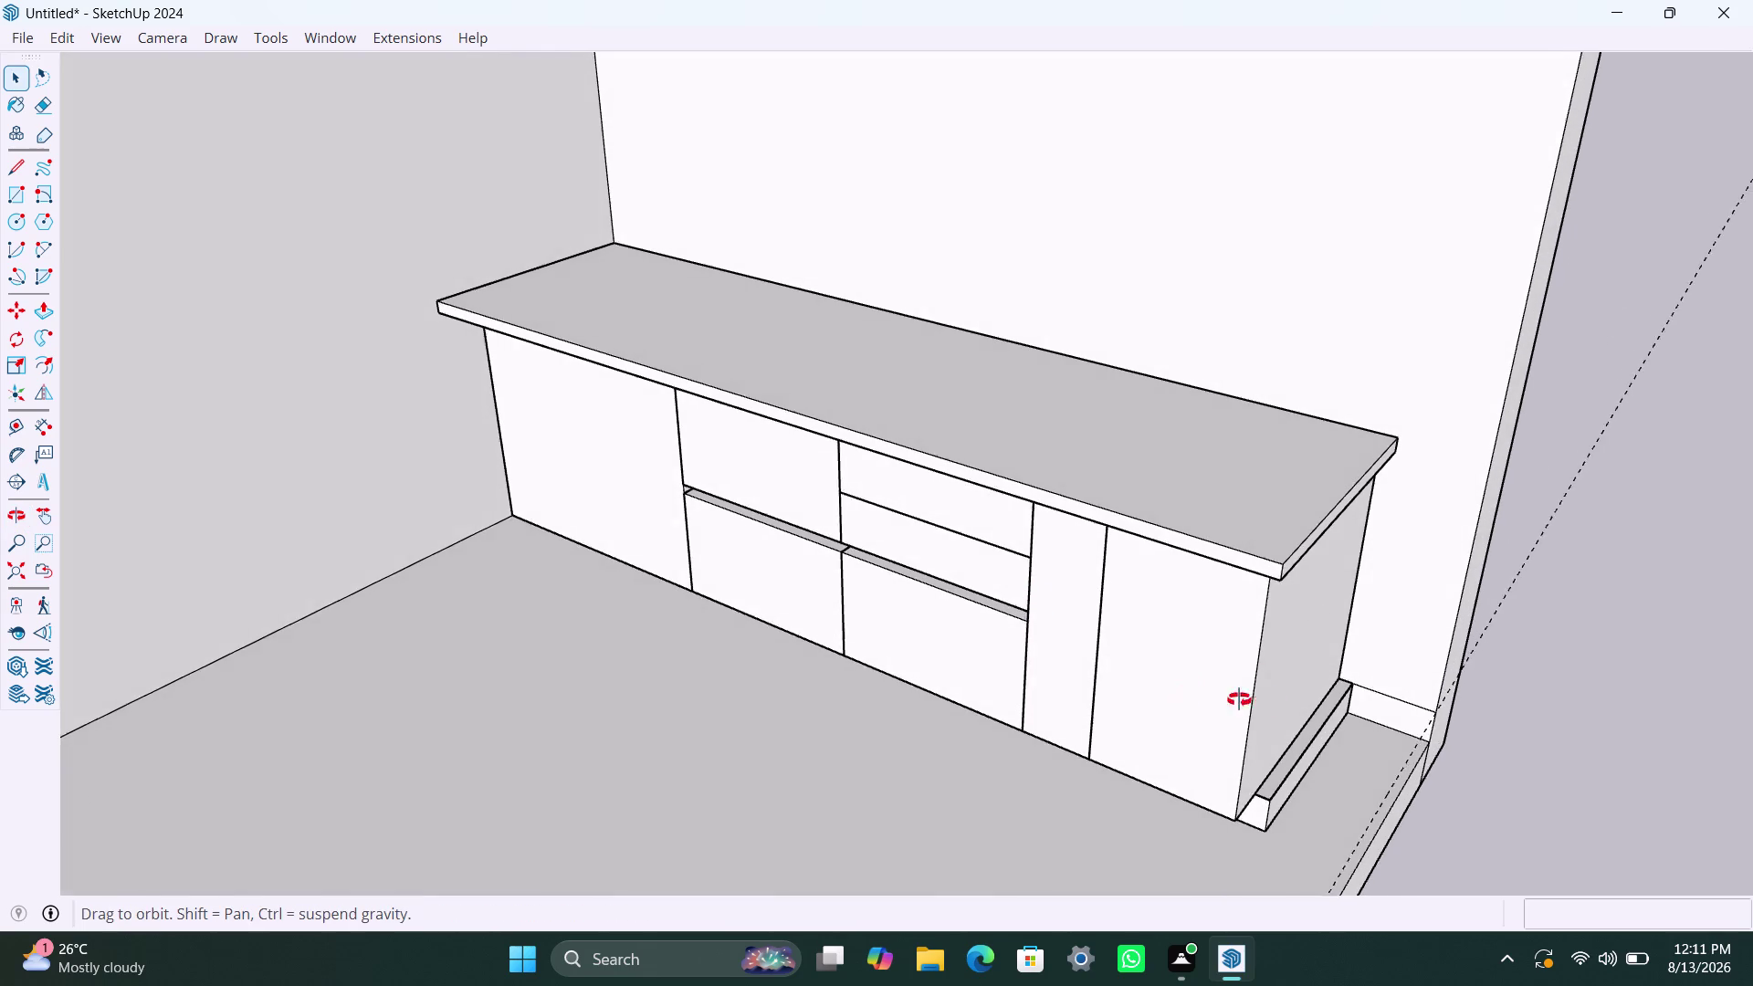
middle_drag(1207, 695, 1221, 717)
click(1635, 729)
scroll(down, 3)
middle_drag(1035, 588, 1065, 727)
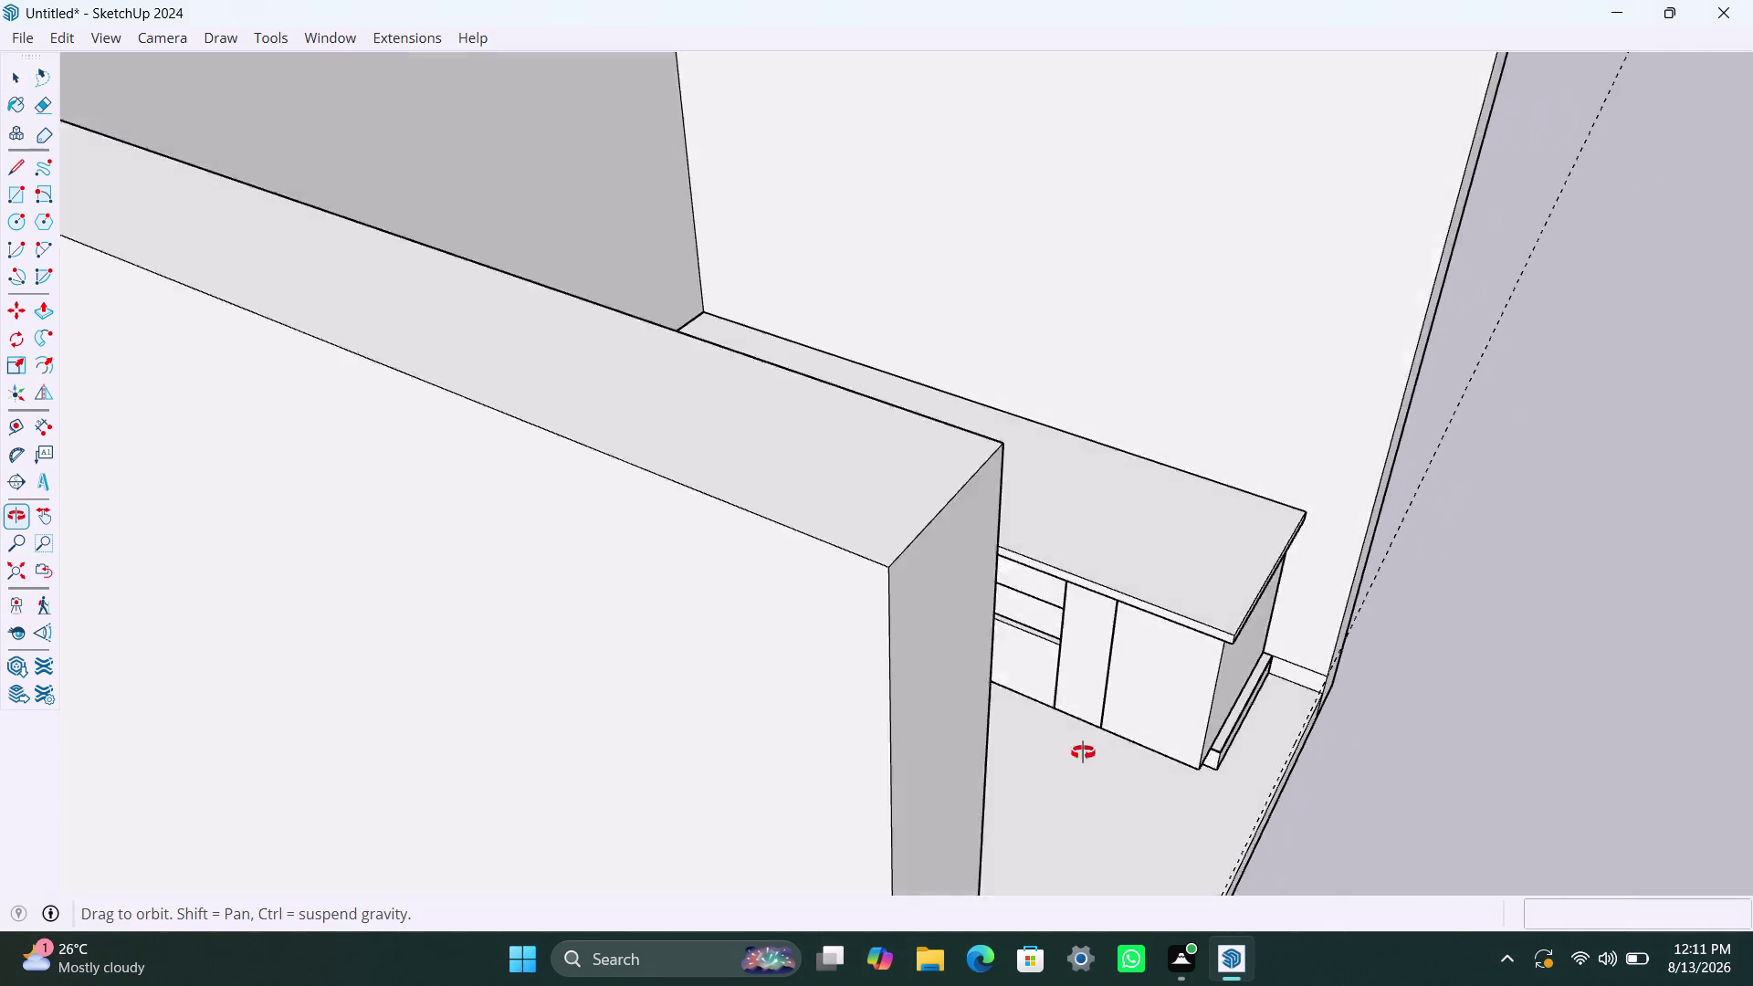
middle_drag(1065, 727, 1310, 761)
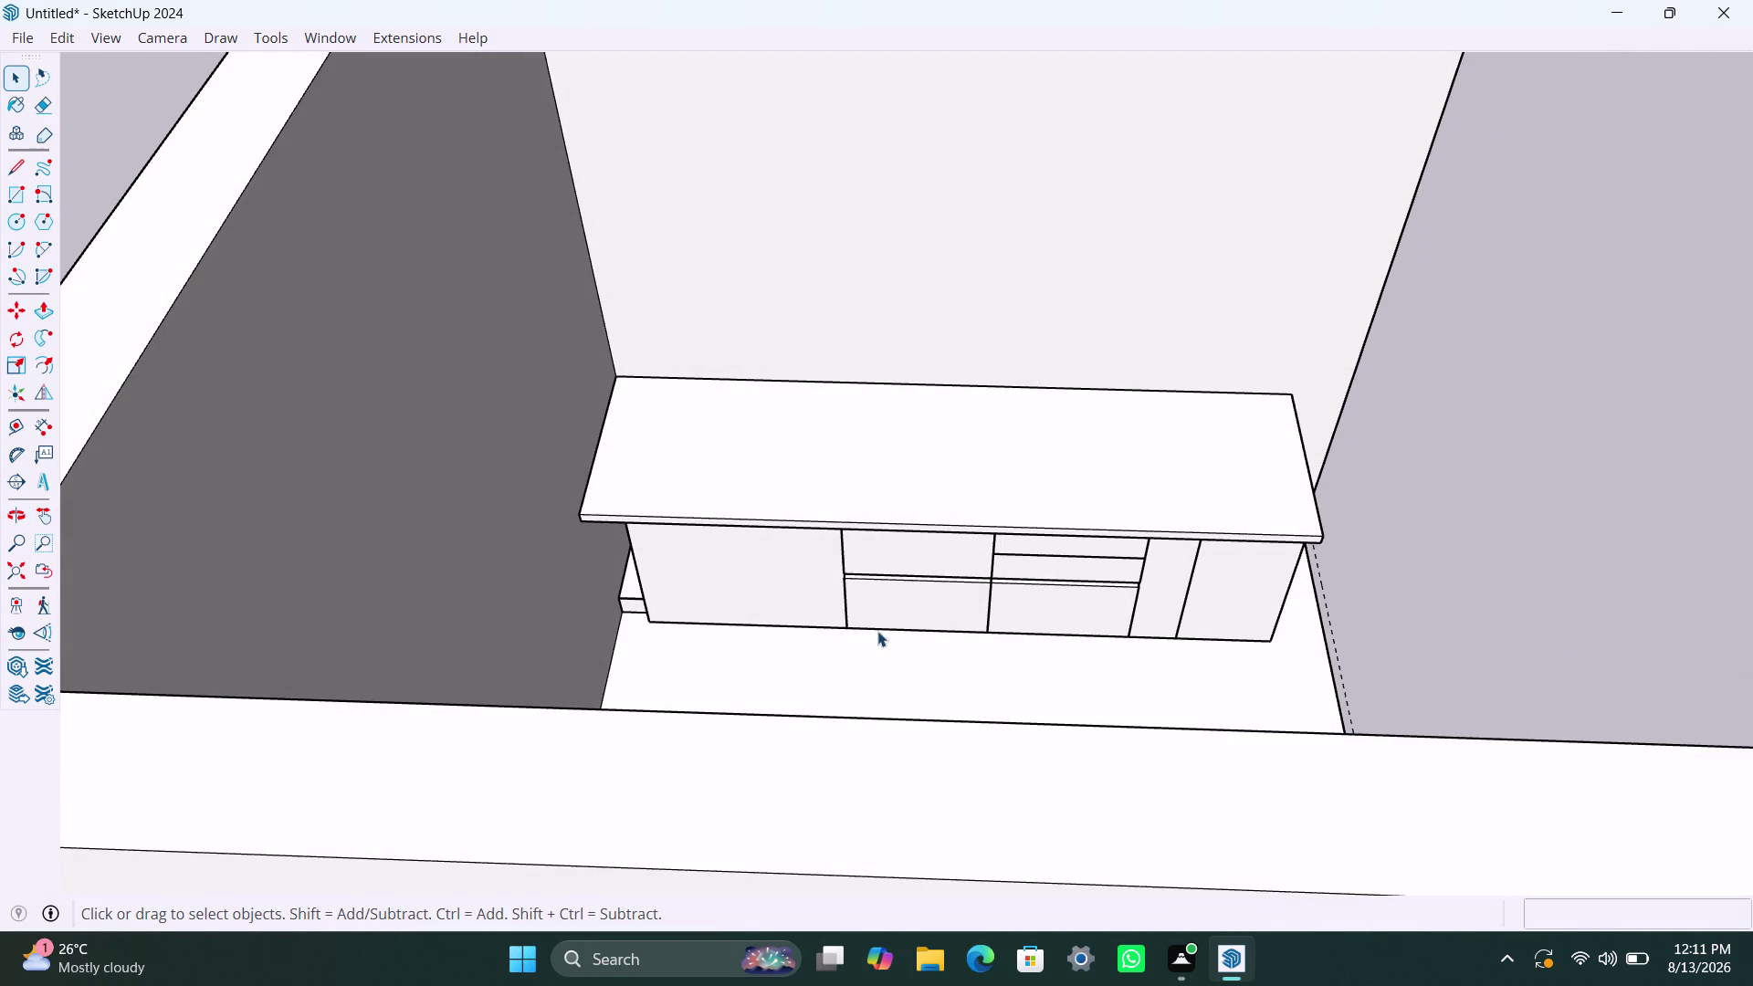
click(1452, 544)
scroll(up, 3)
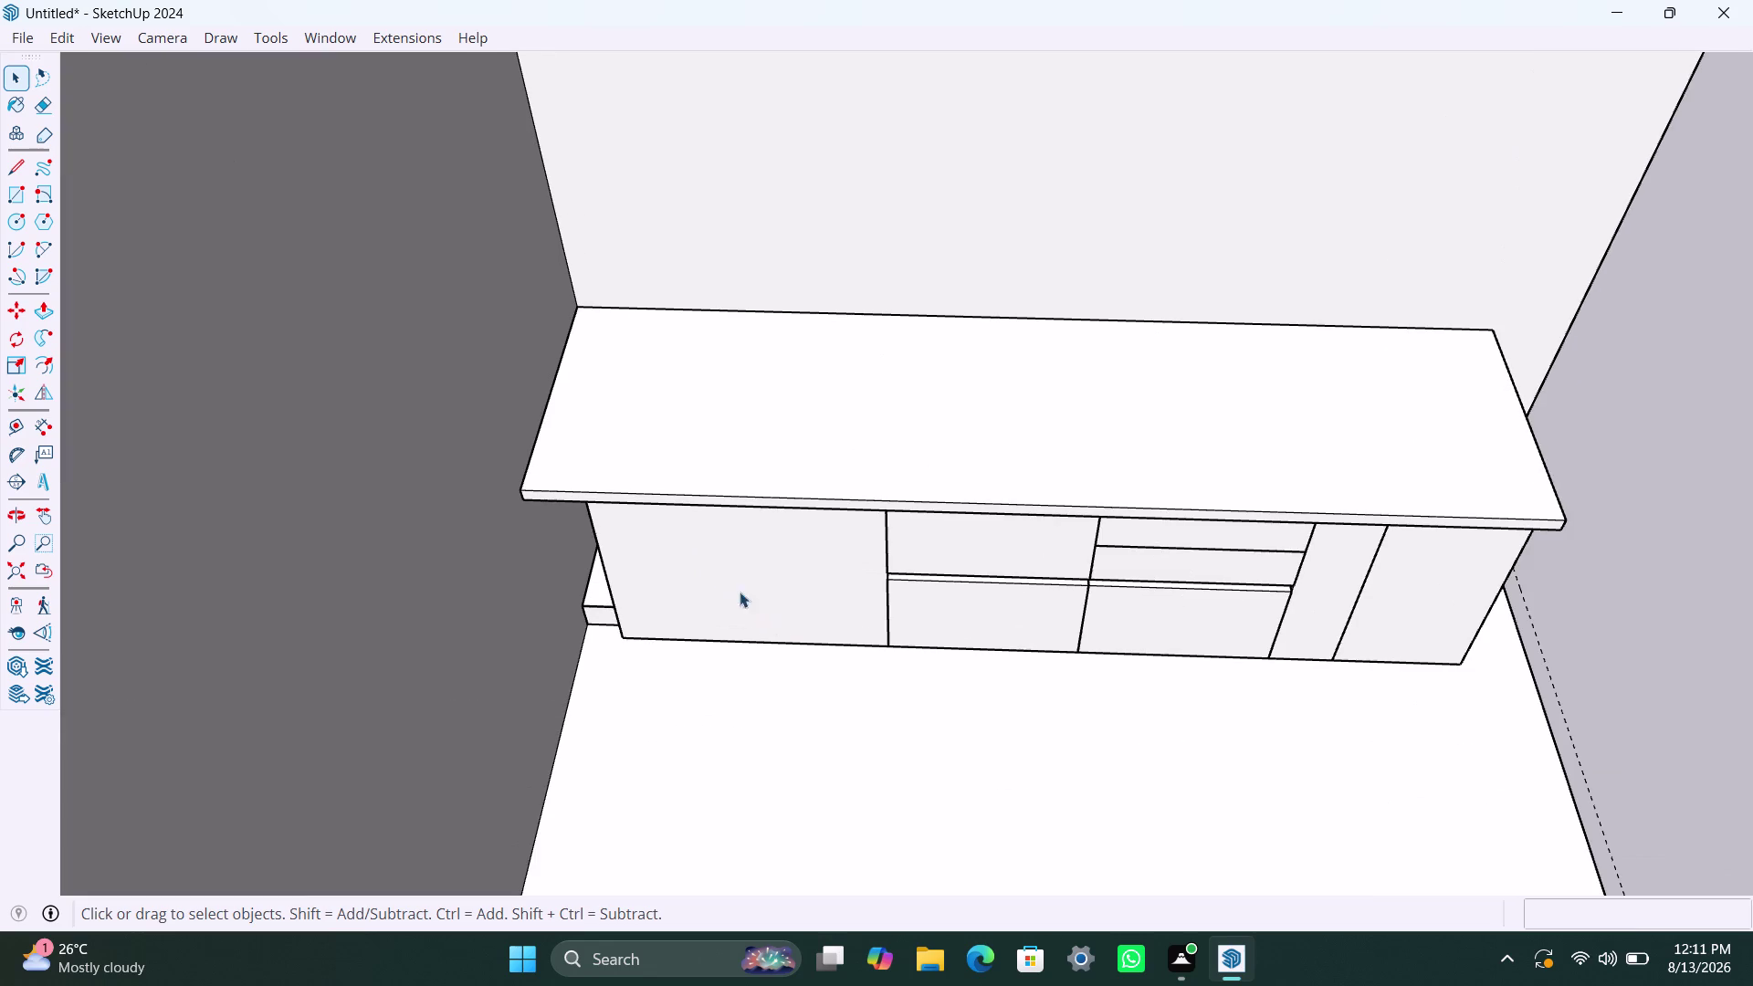
middle_drag(777, 605, 548, 671)
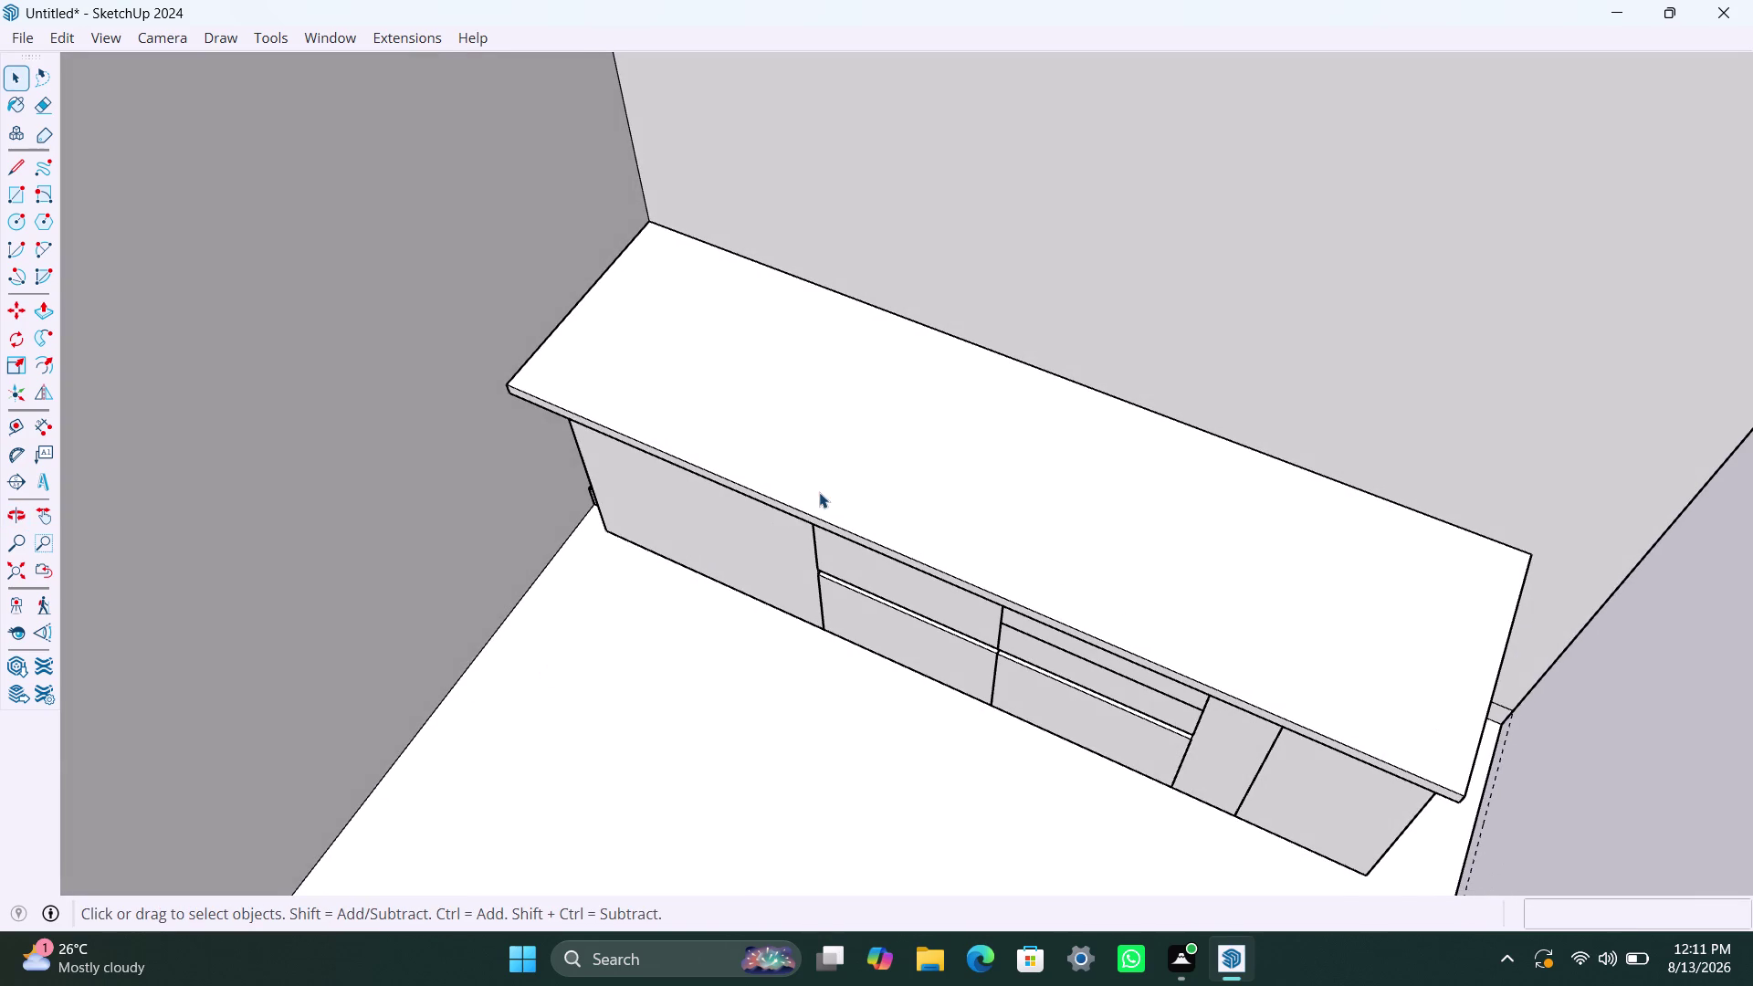
click(823, 492)
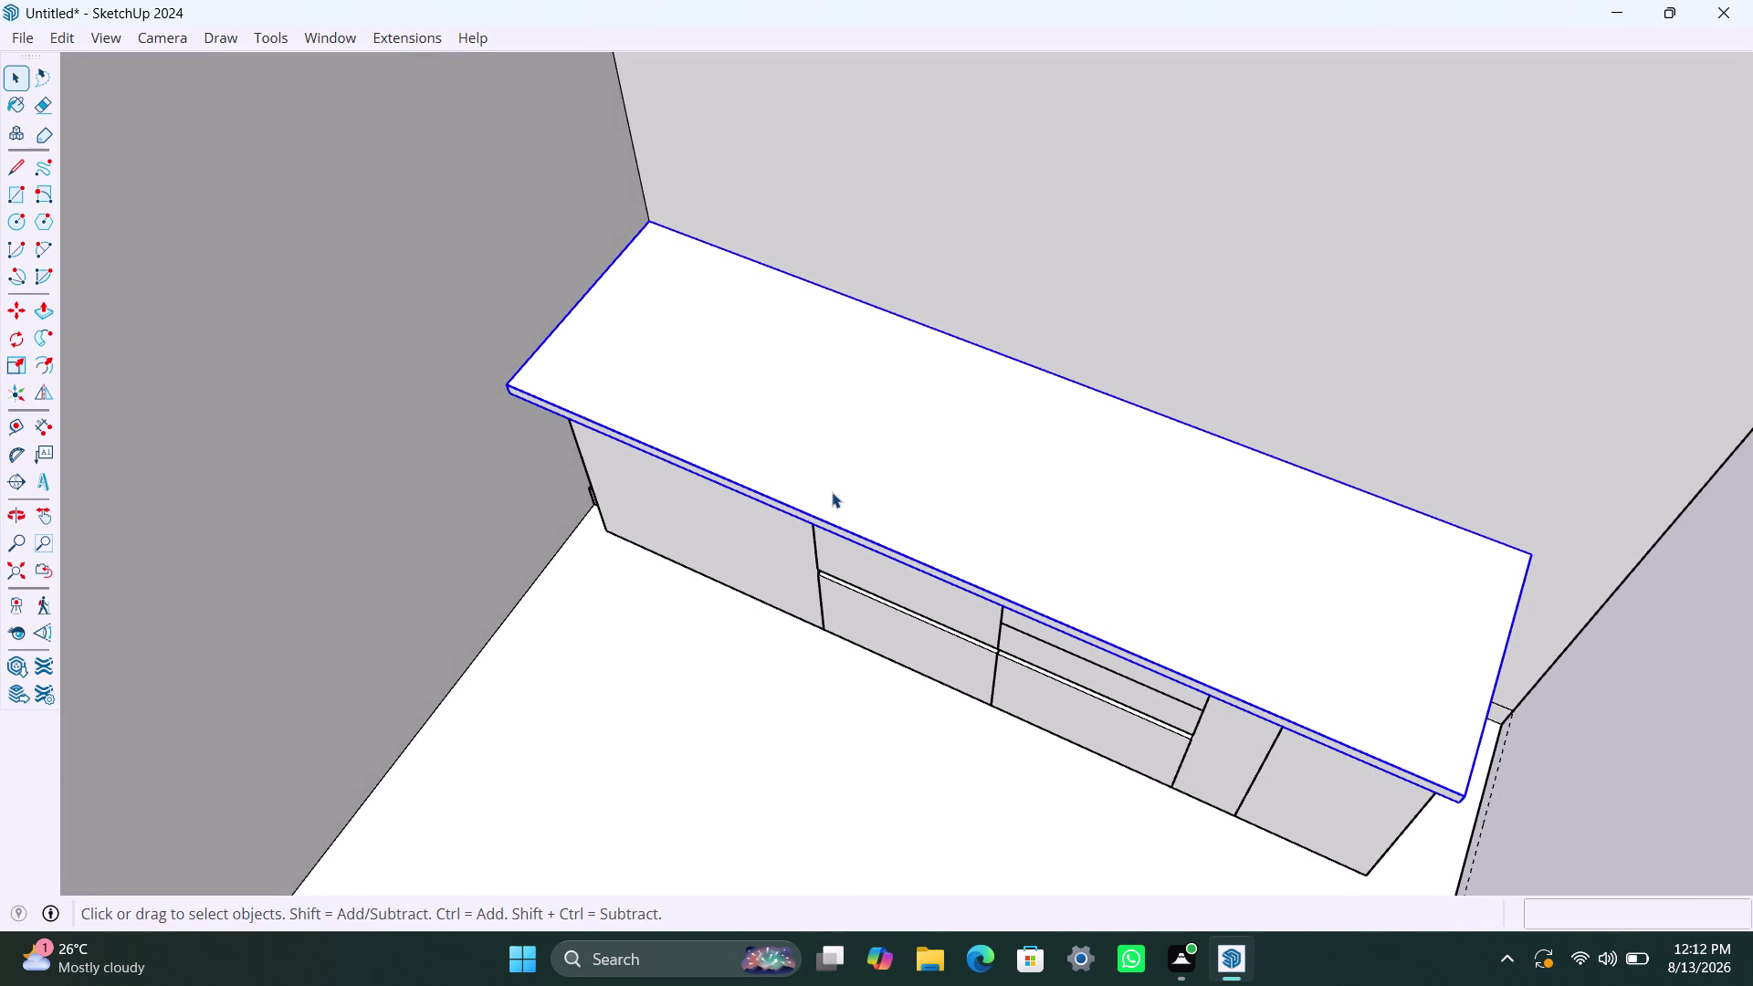
scroll(up, 3)
middle_drag(759, 600, 771, 298)
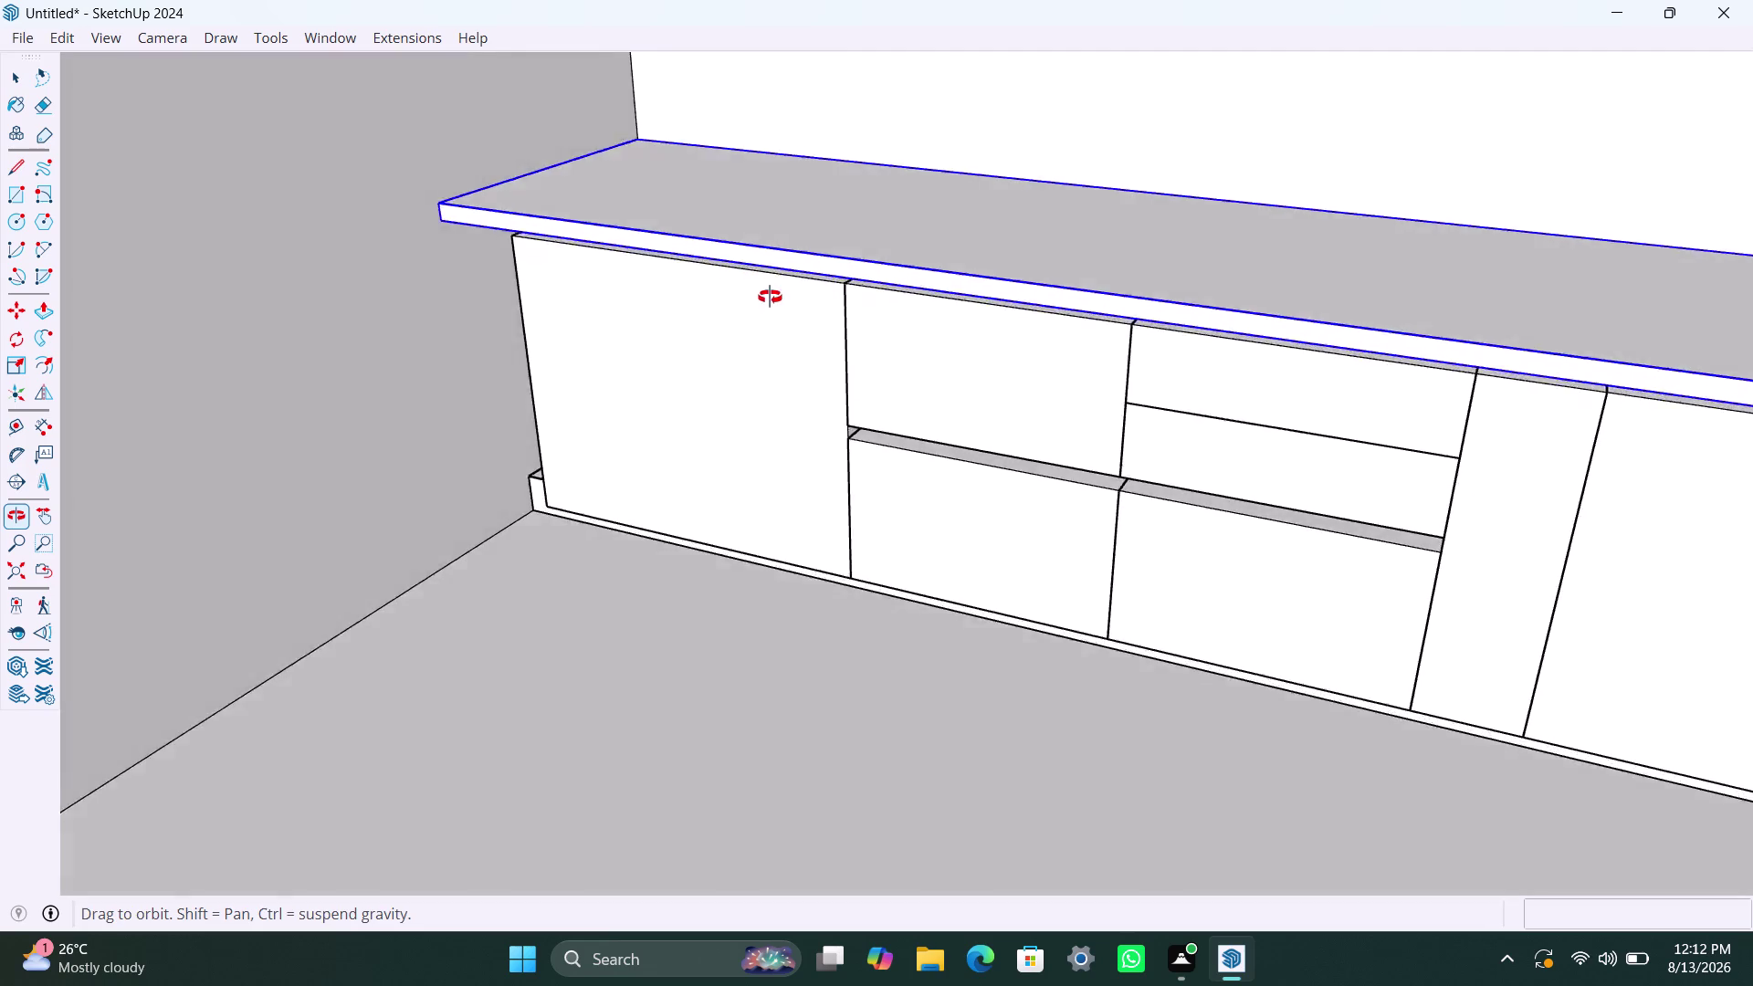
middle_drag(770, 298, 770, 296)
scroll(up, 3)
click(11, 573)
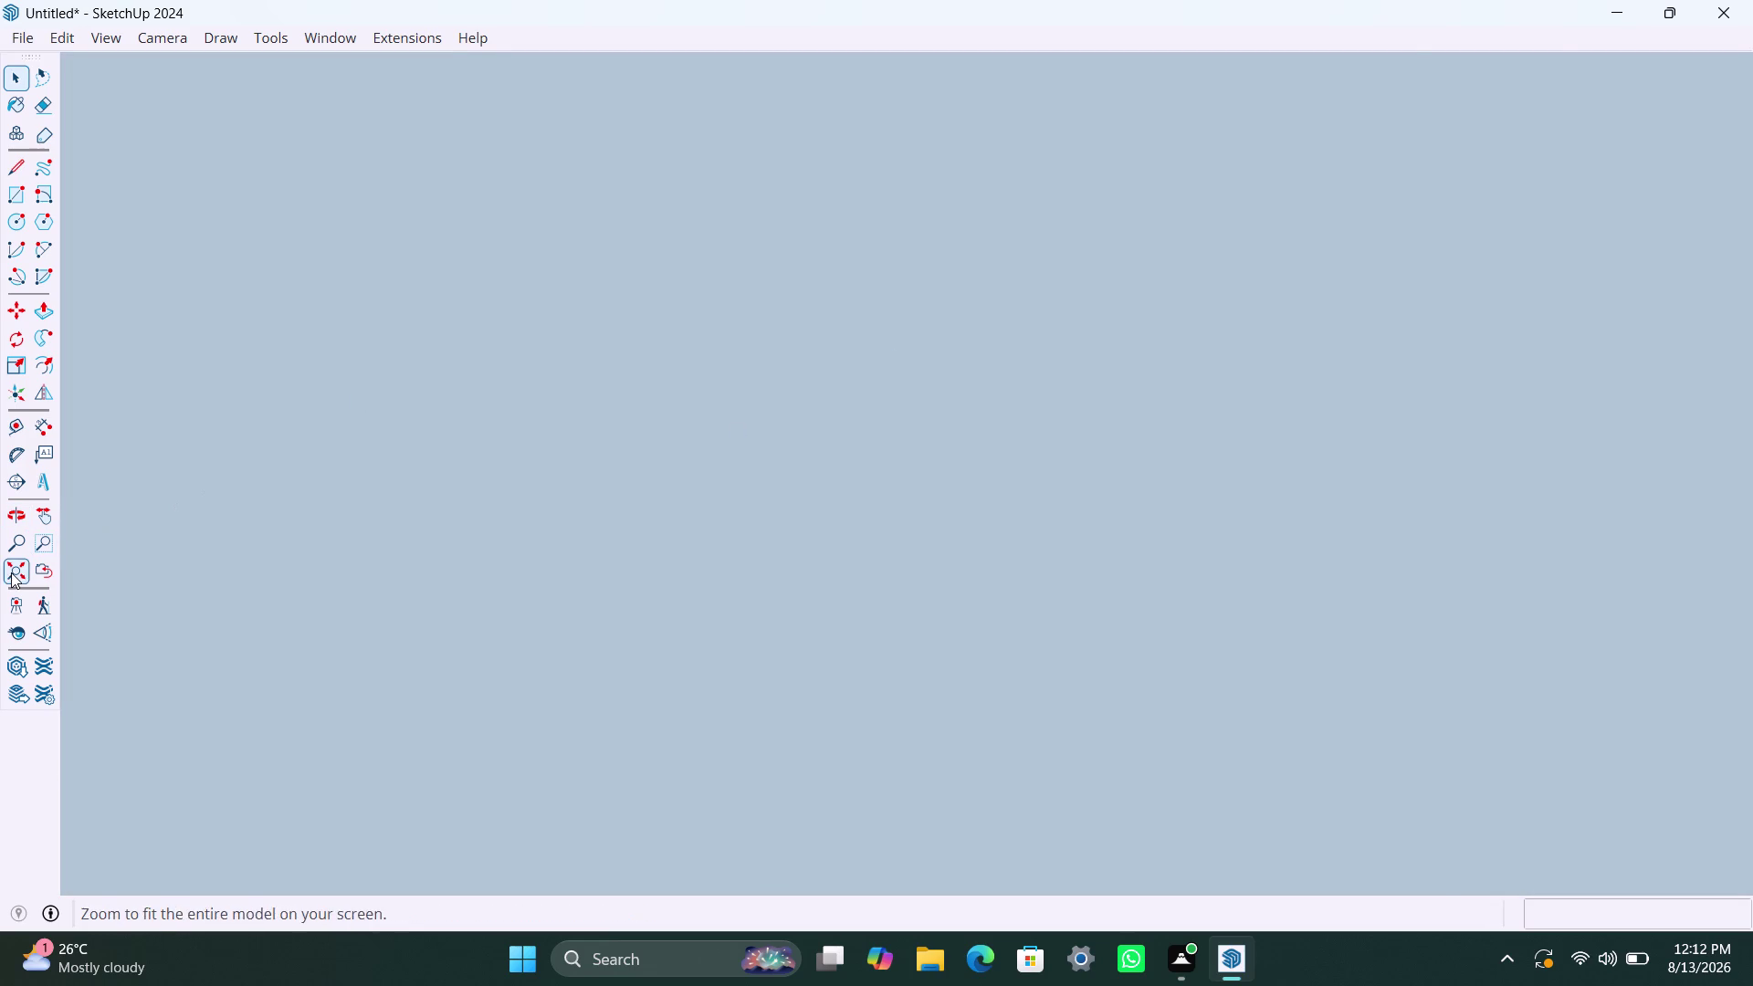
middle_drag(1189, 524, 788, 579)
scroll(up, 3)
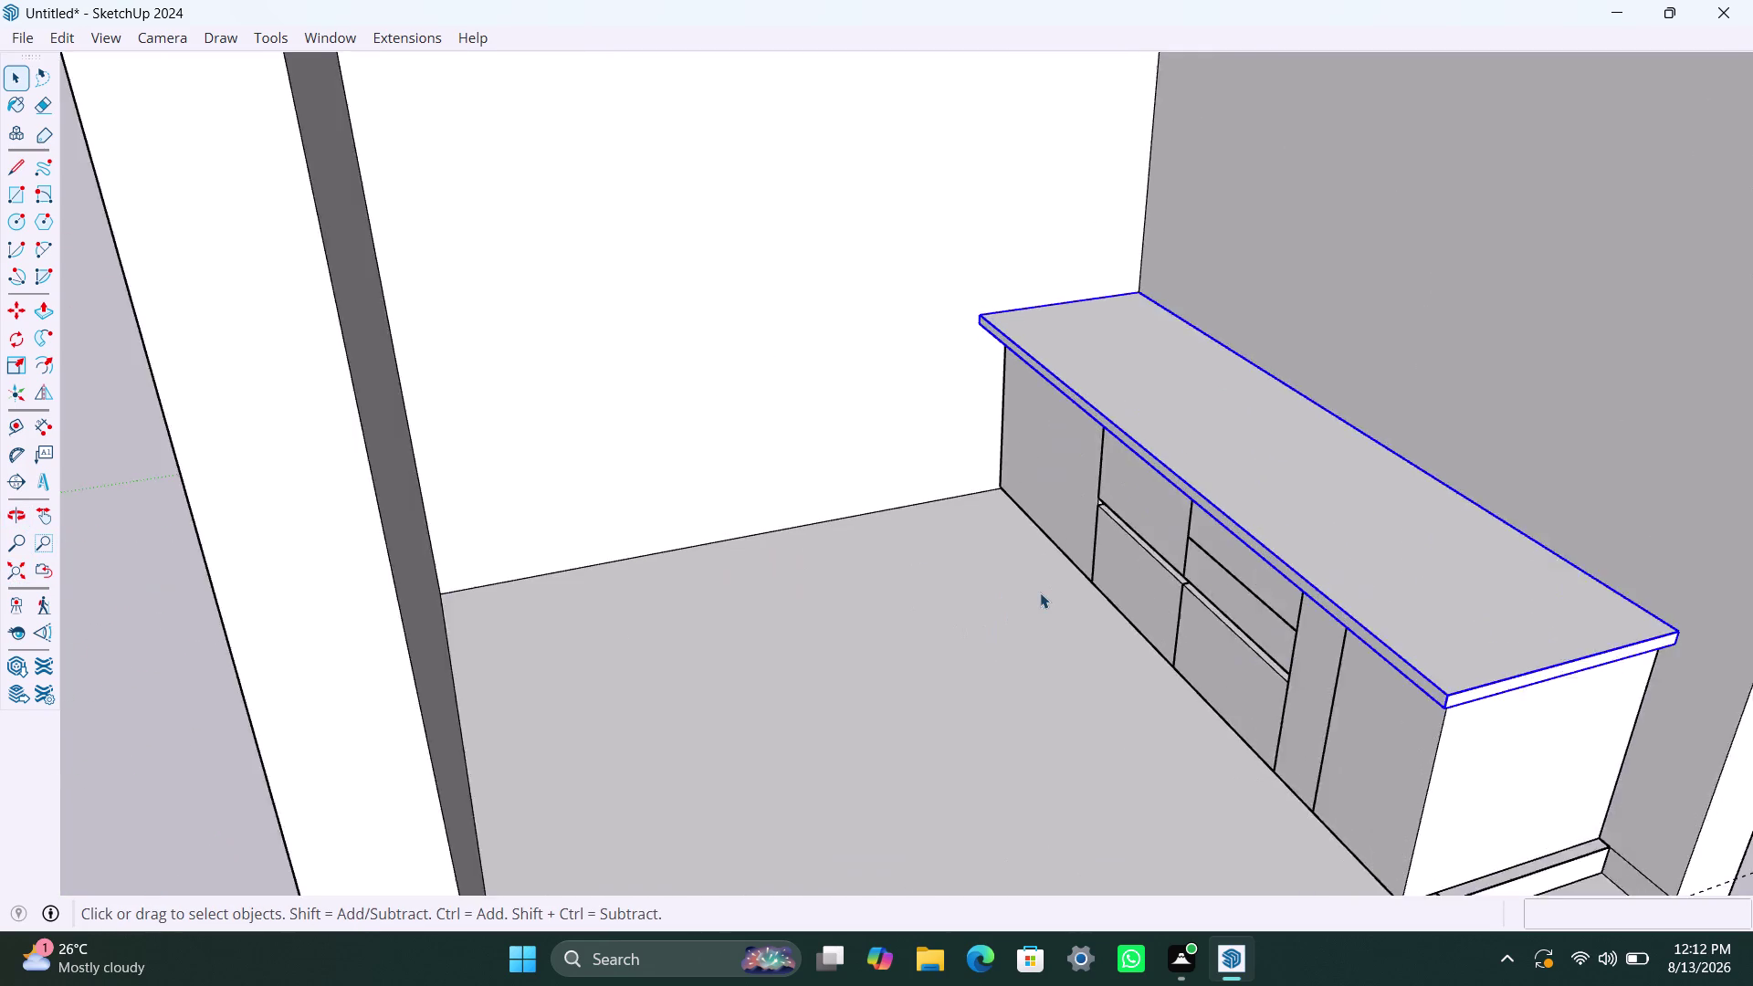
scroll(up, 3)
middle_drag(941, 684, 1100, 759)
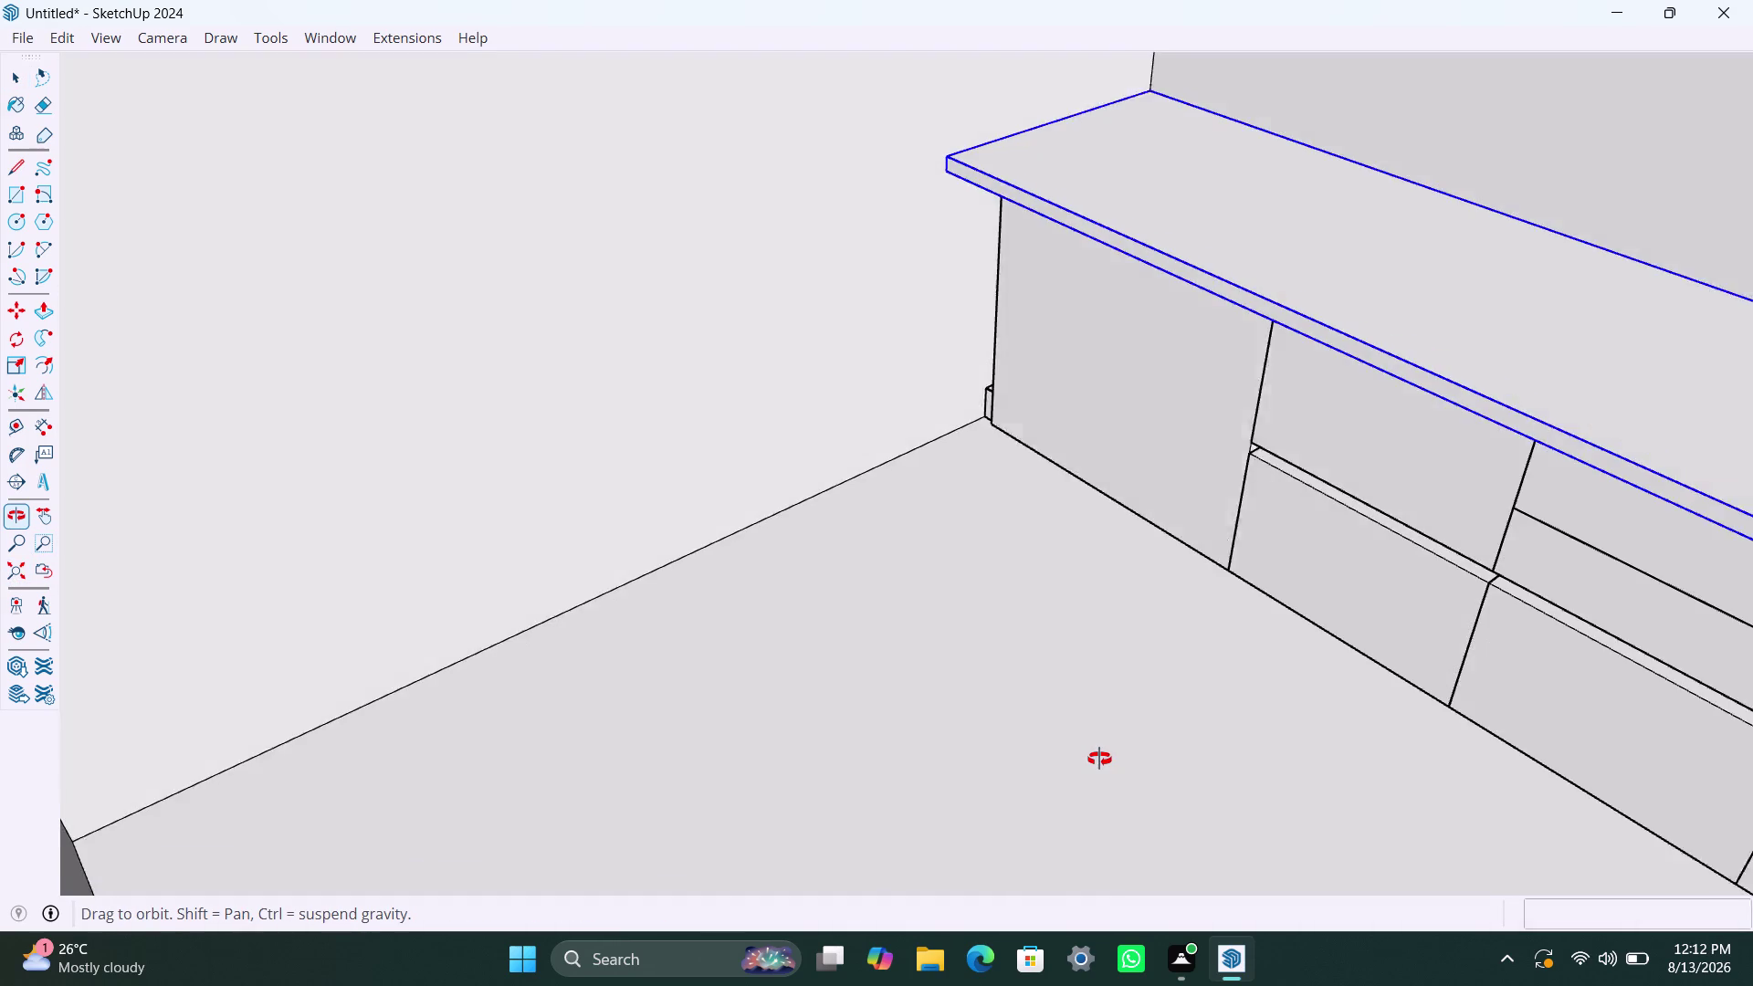
middle_drag(1099, 758, 1113, 747)
scroll(up, 3)
middle_drag(1116, 515, 1213, 568)
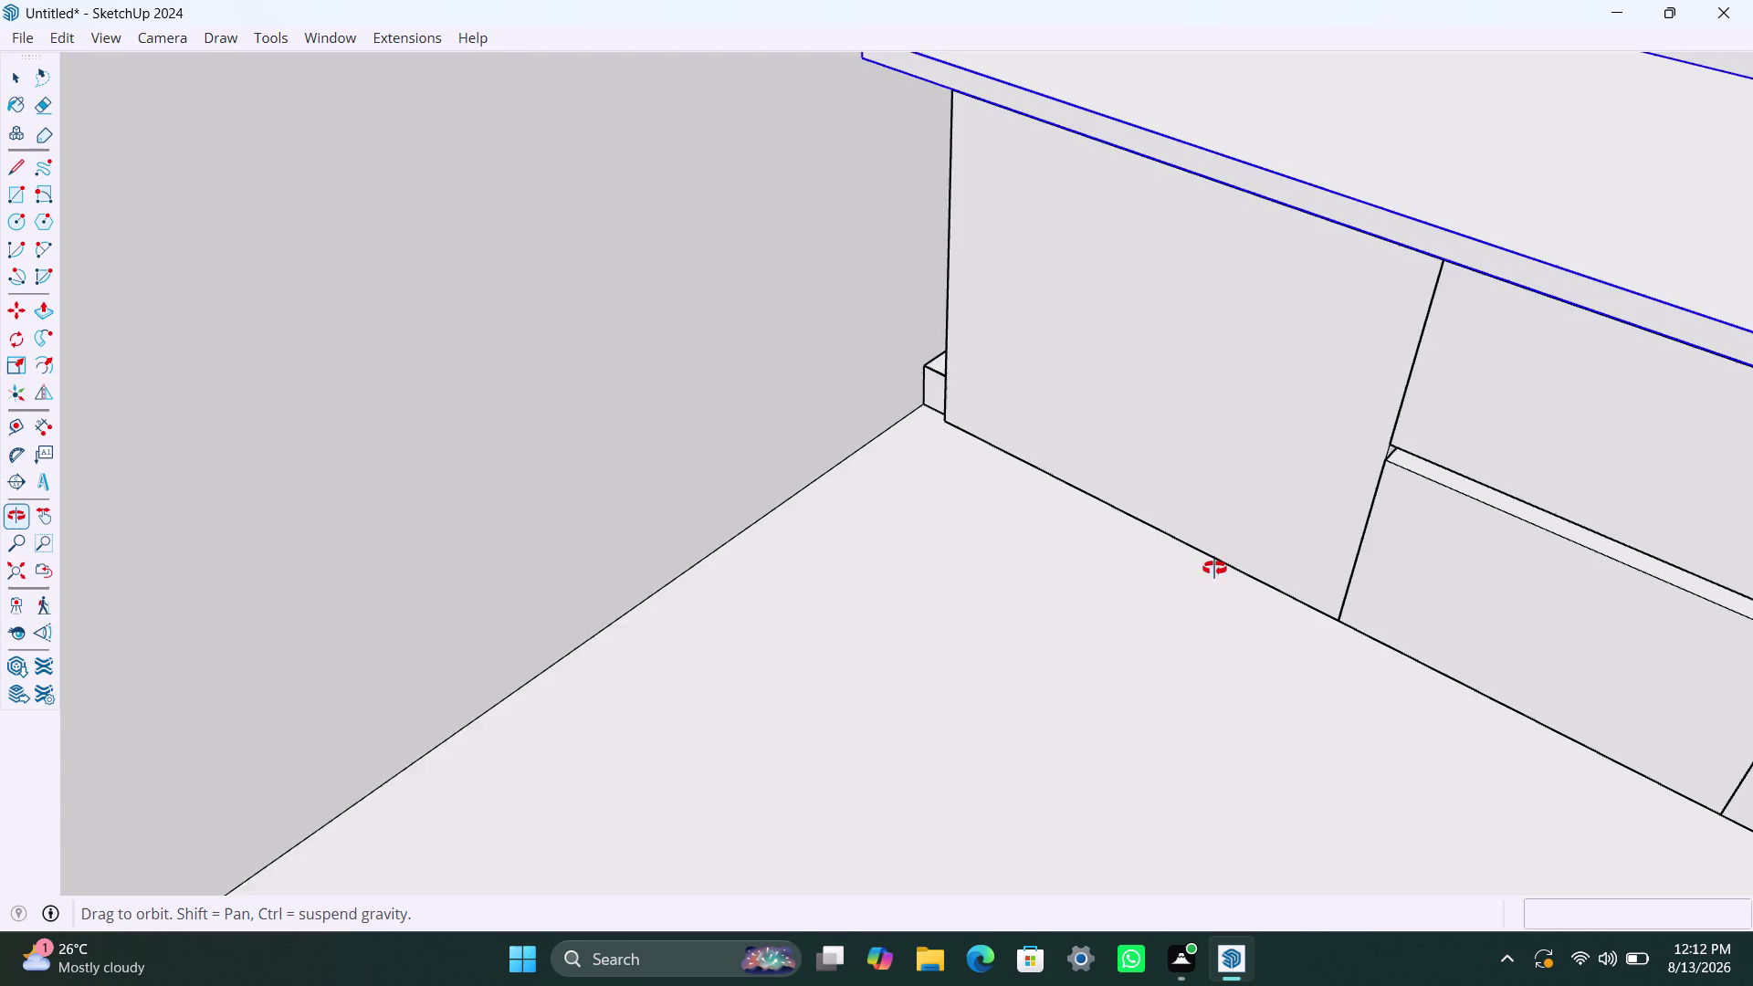
middle_drag(1213, 568, 1402, 511)
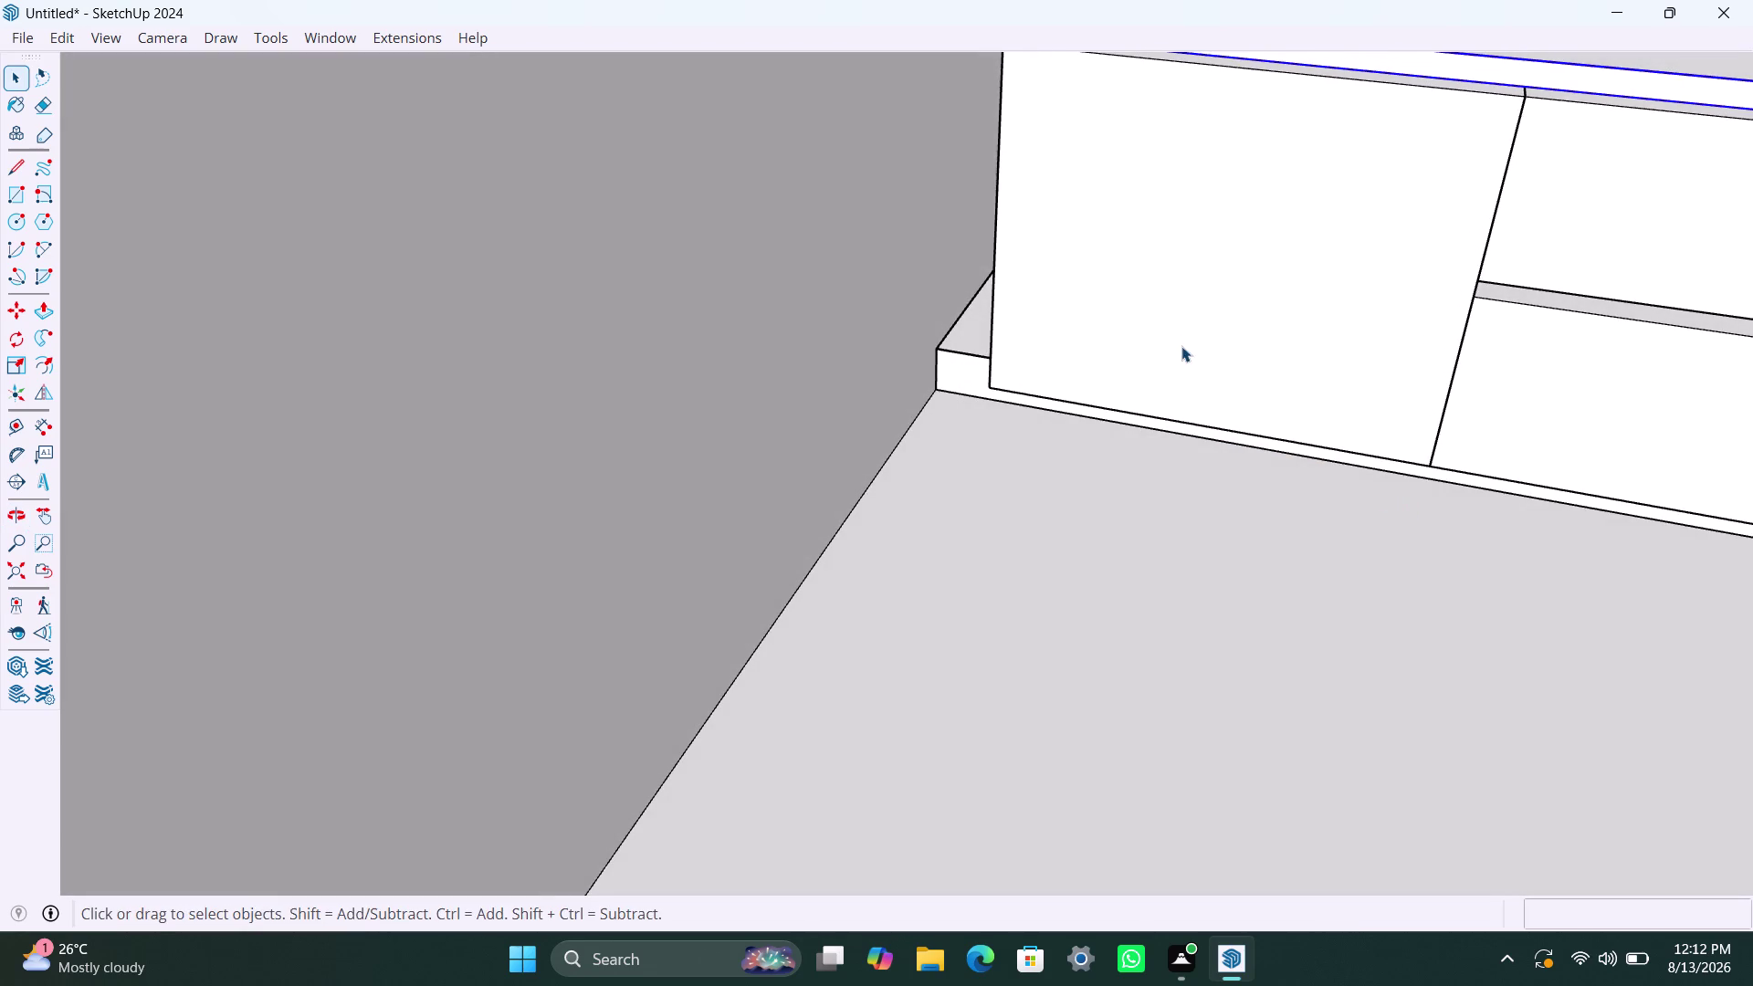
scroll(up, 3)
middle_drag(1179, 338, 1301, 398)
scroll(down, 3)
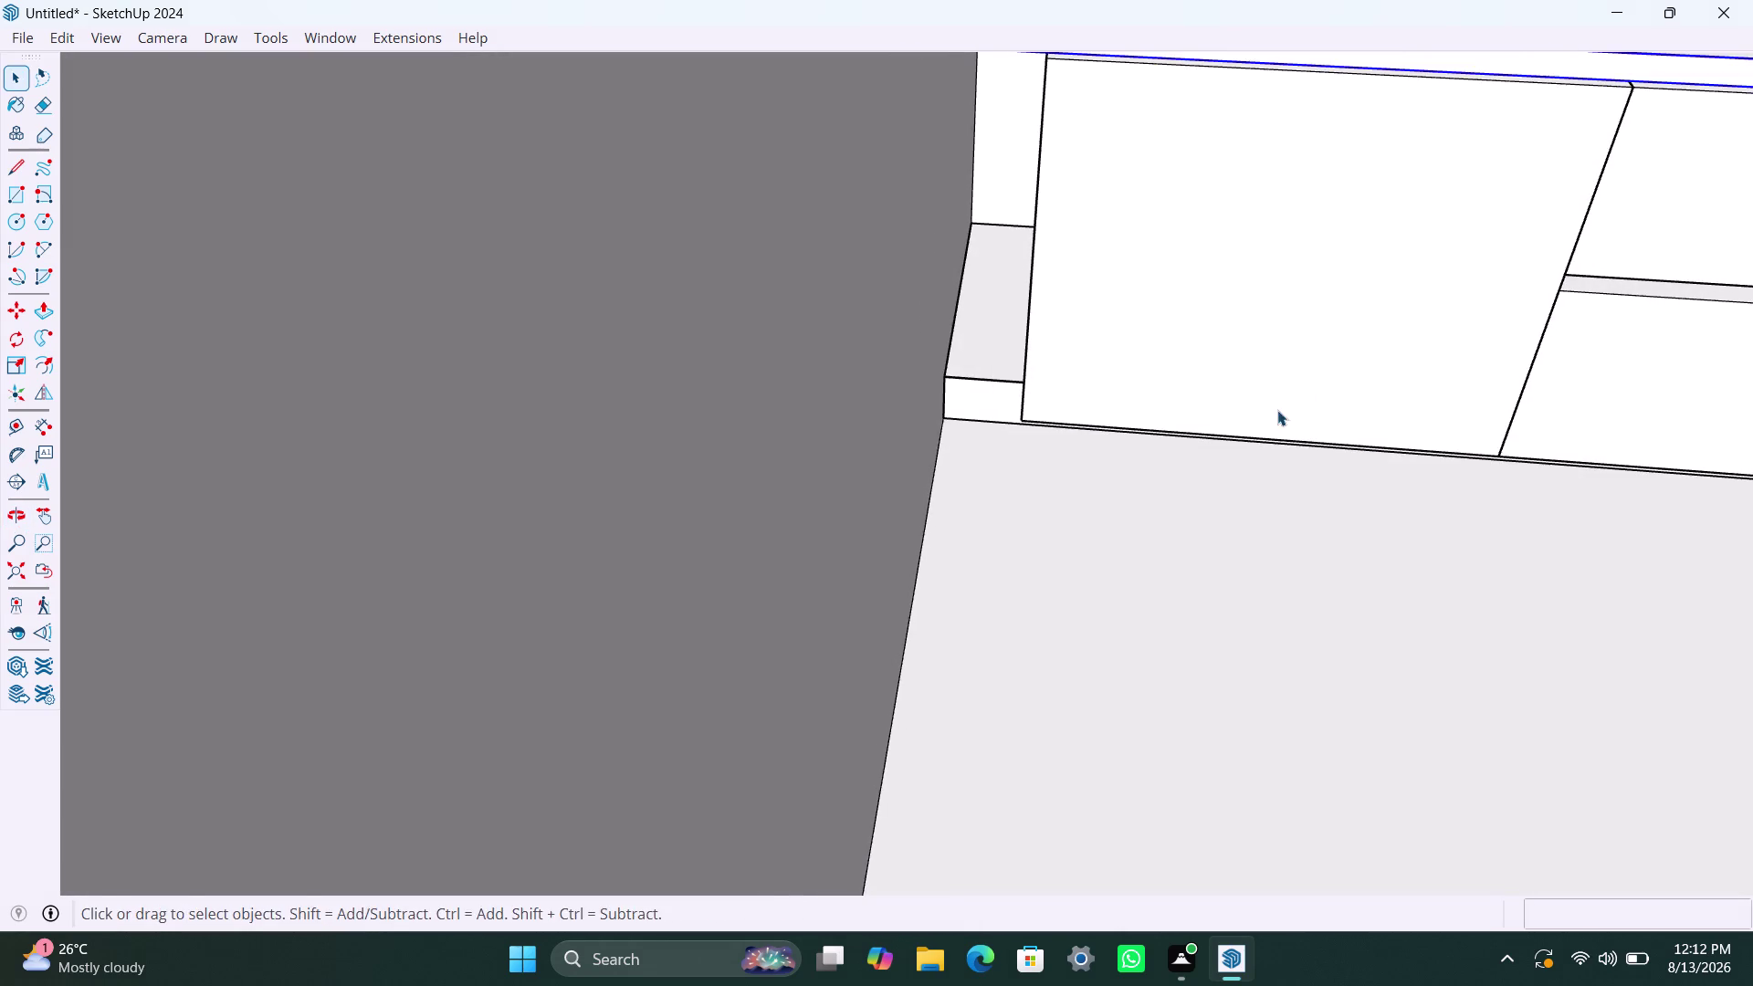
middle_drag(1277, 410, 1012, 601)
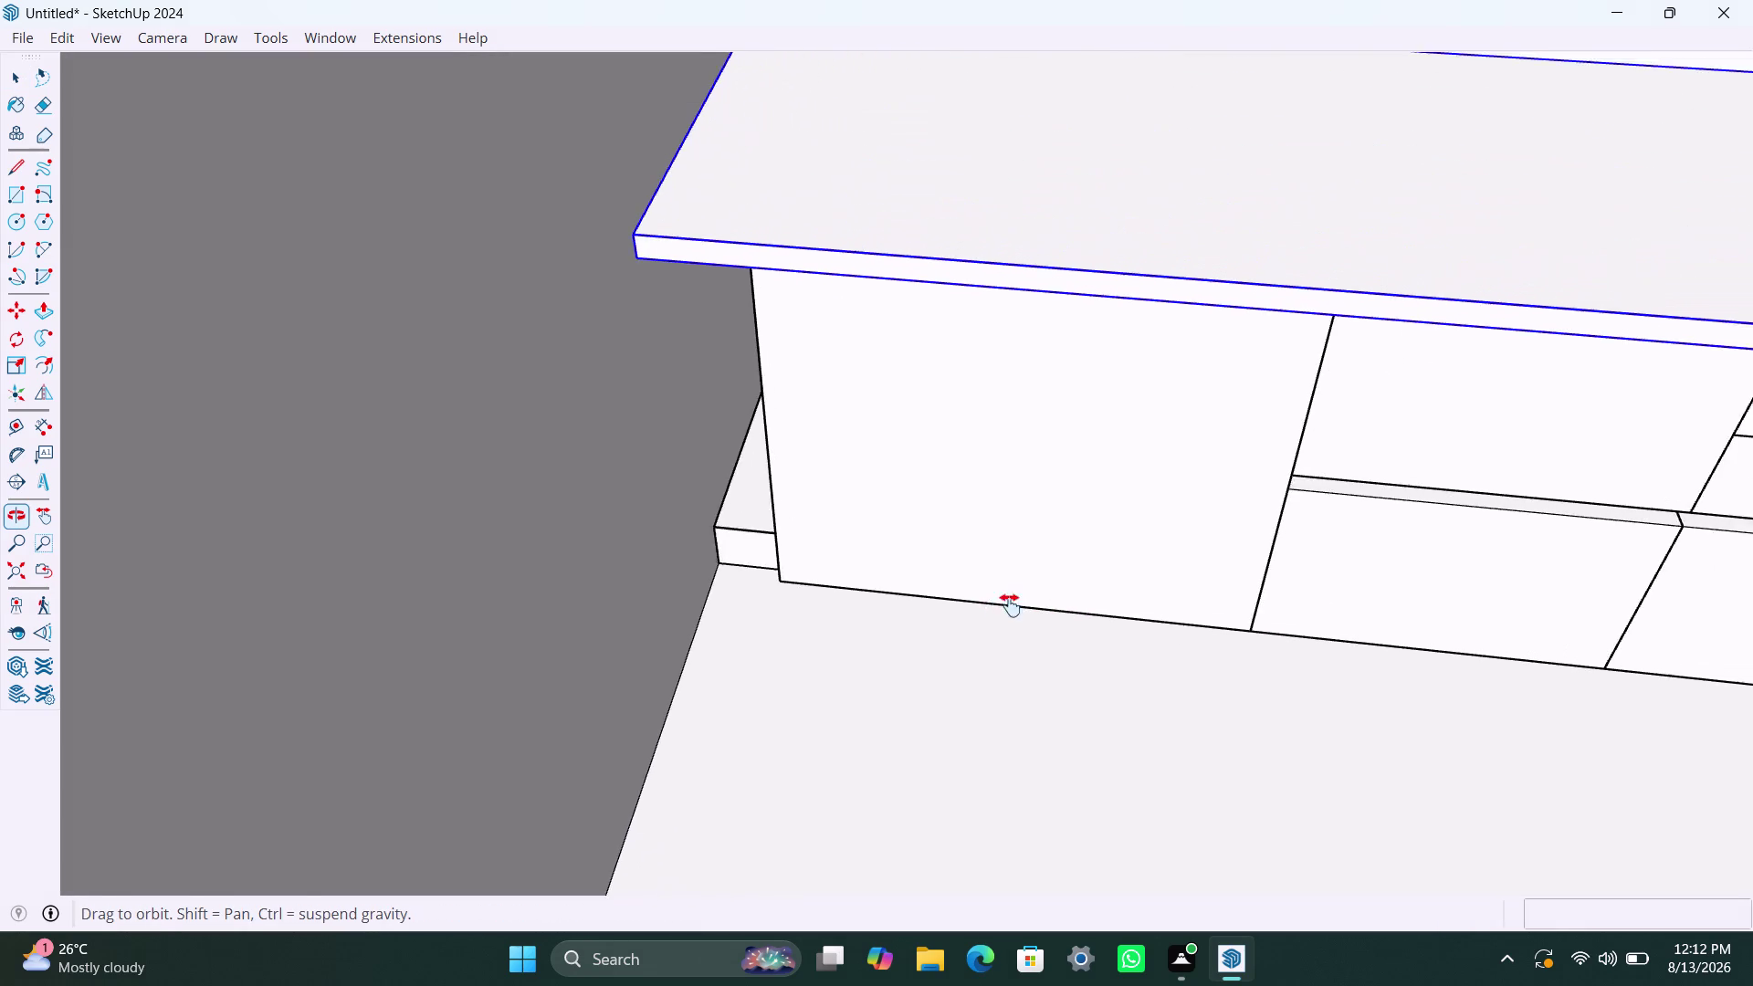
middle_drag(1012, 602, 1000, 620)
middle_drag(1010, 526, 1067, 321)
scroll(up, 3)
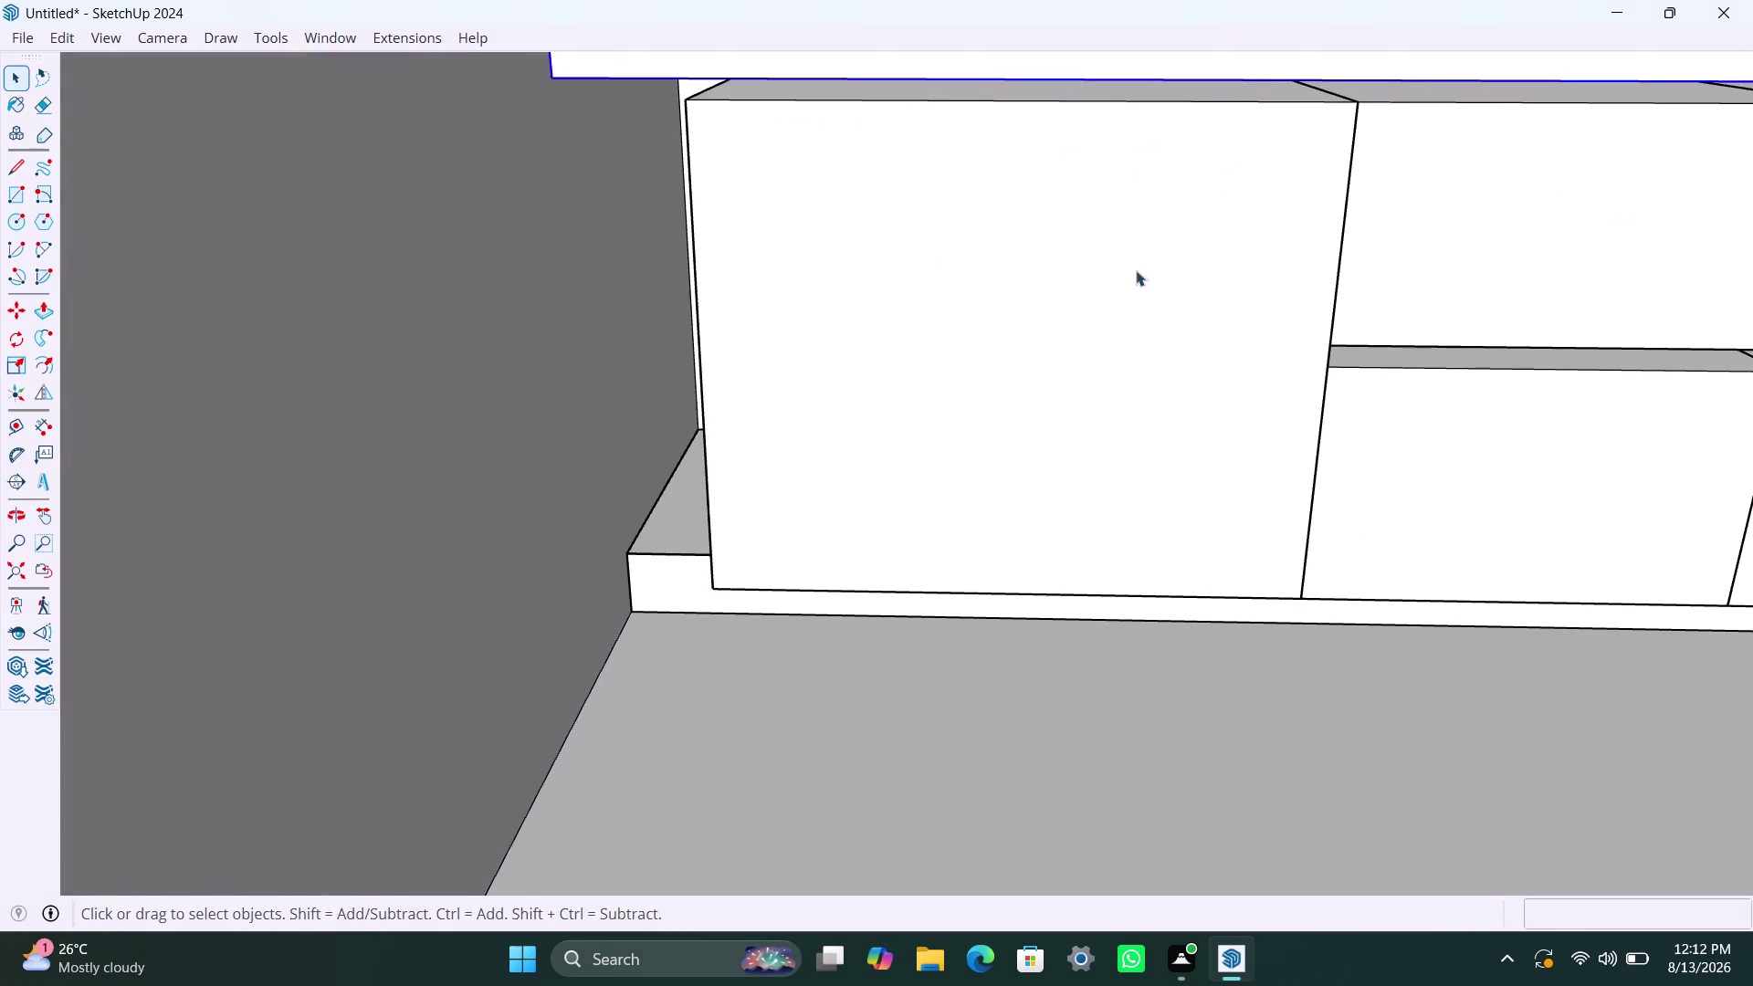
middle_drag(1135, 270, 1093, 316)
scroll(down, 3)
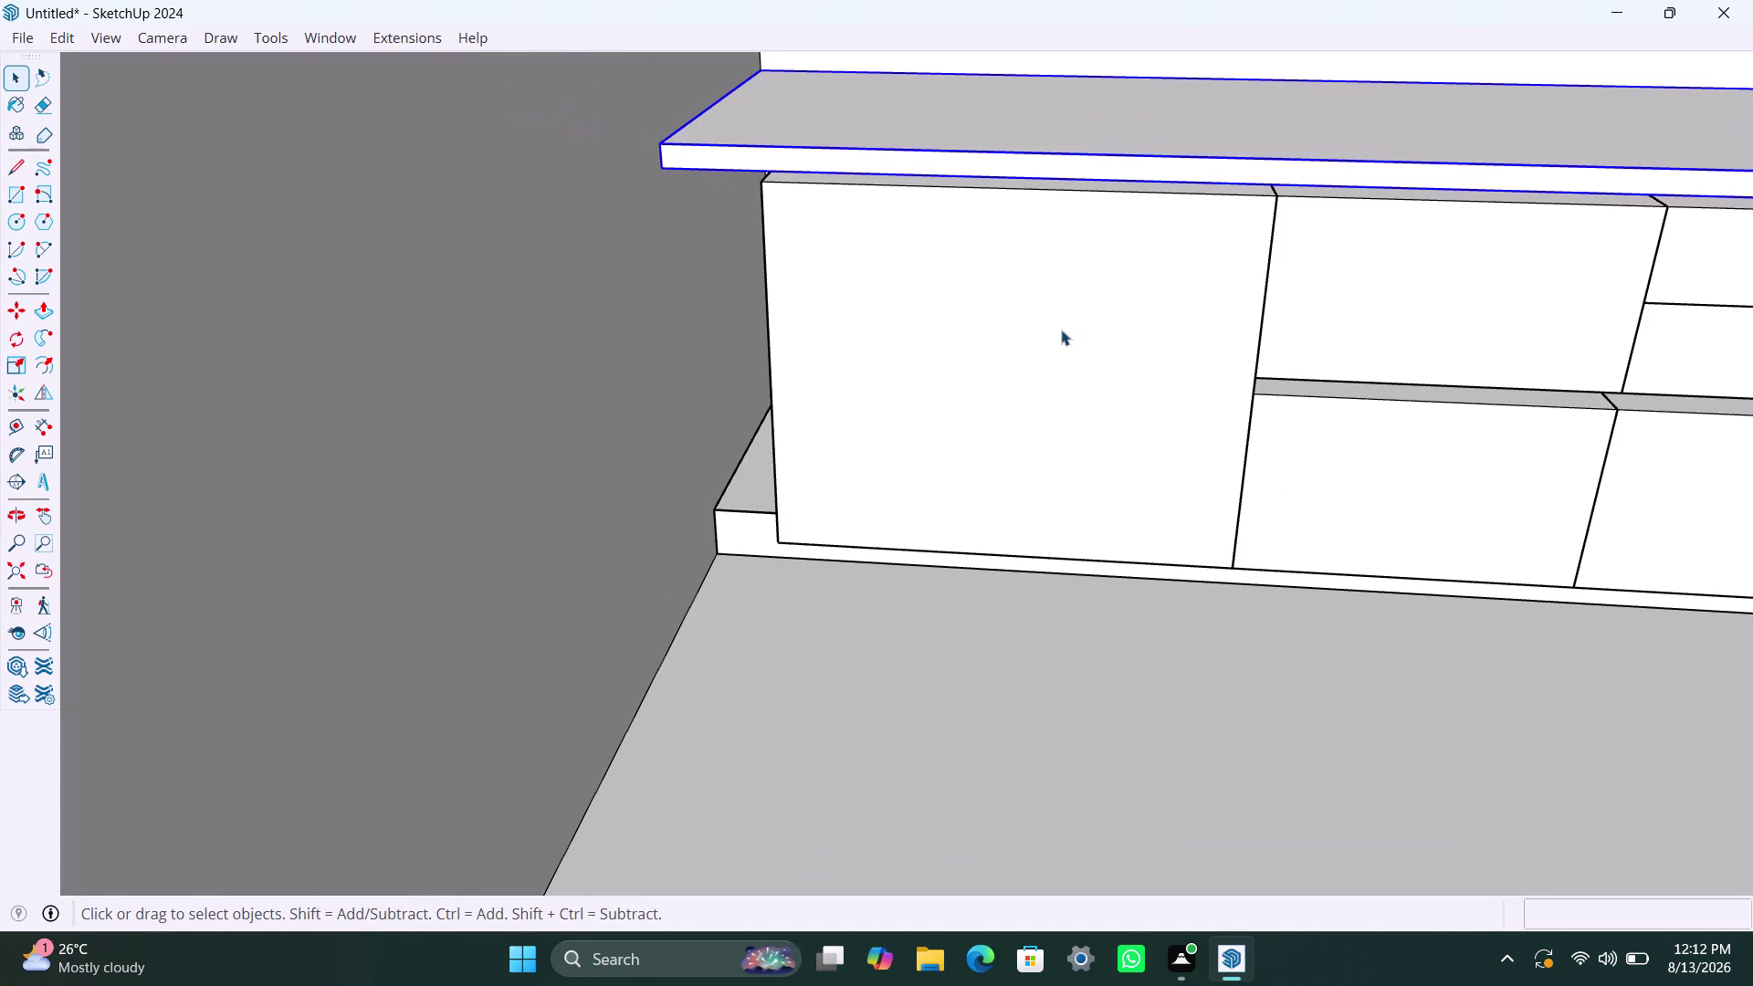
middle_drag(1060, 331, 875, 487)
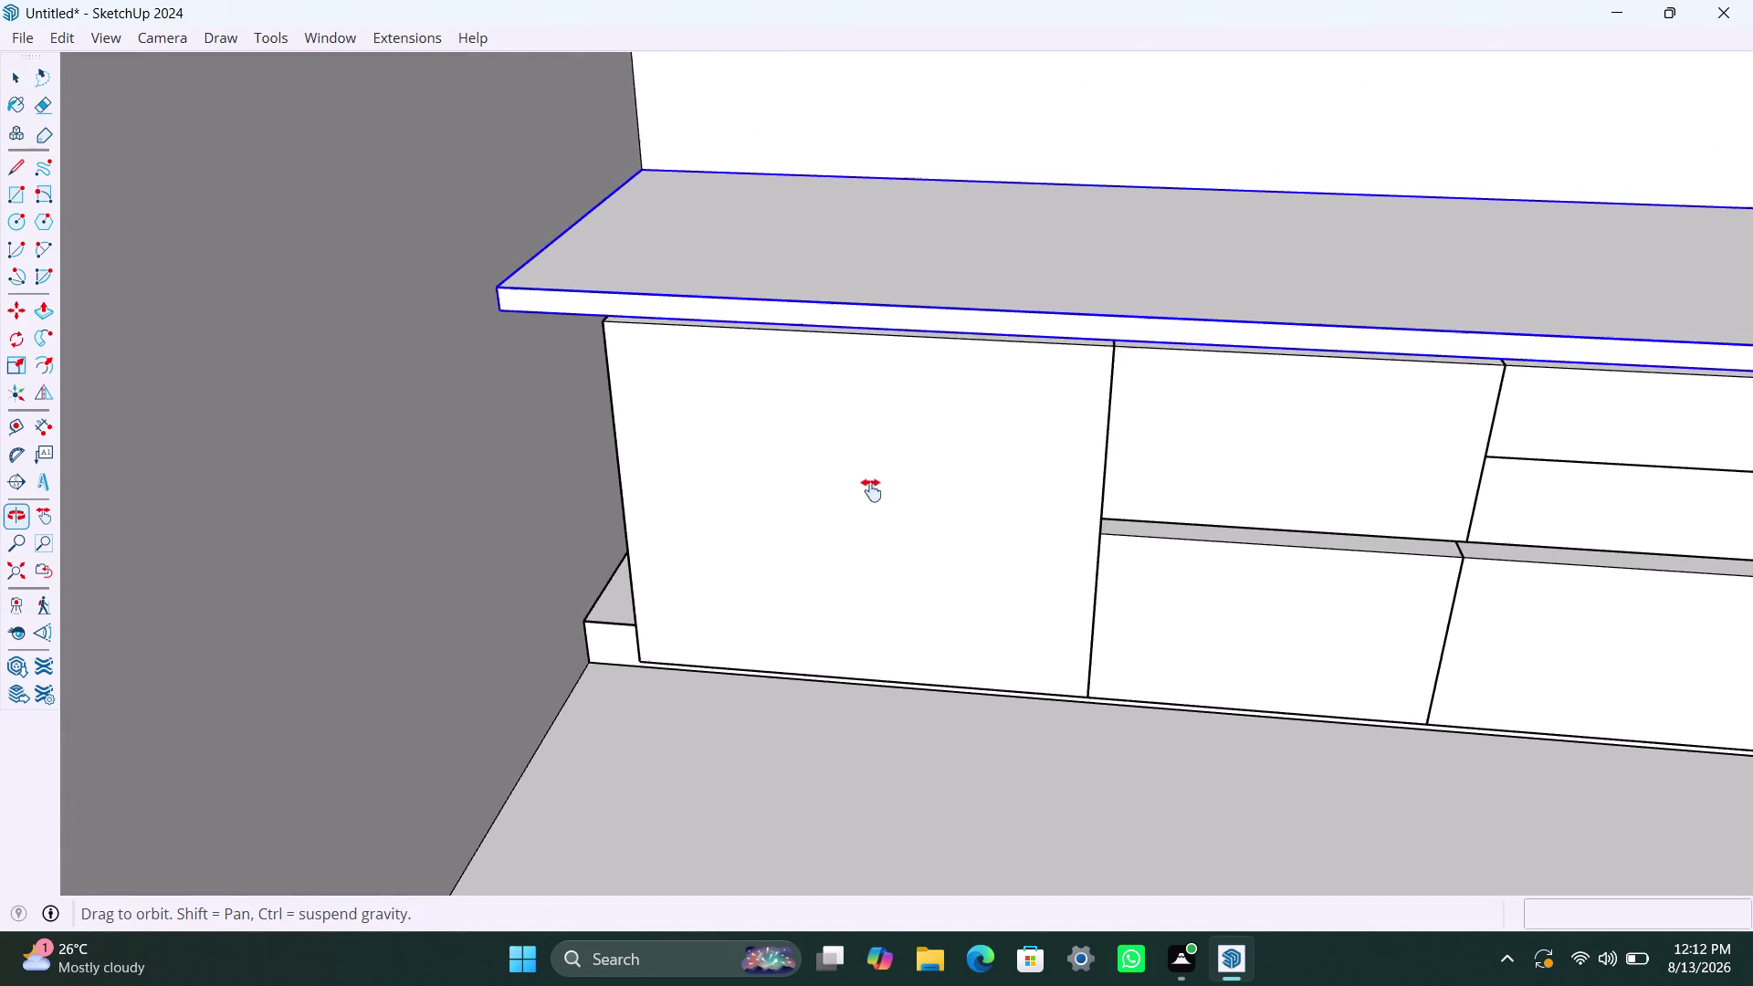
middle_drag(875, 488, 851, 553)
scroll(up, 3)
middle_drag(850, 507, 913, 388)
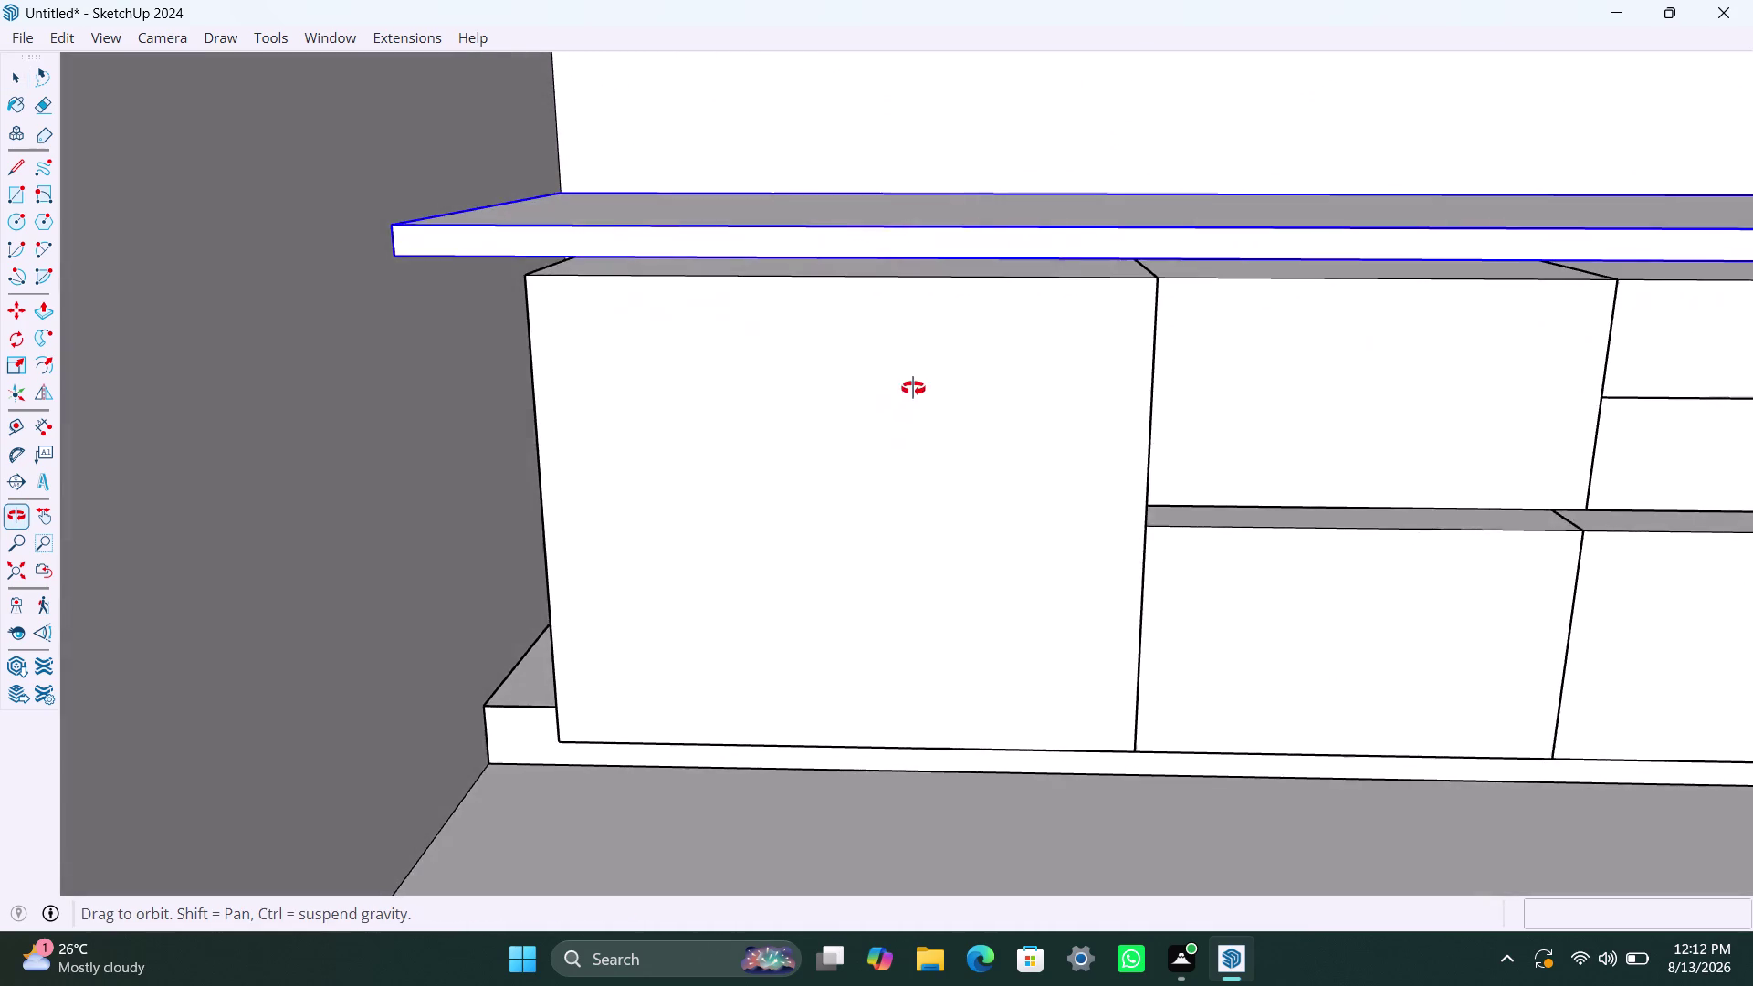
middle_drag(914, 388, 954, 394)
key(space)
key(f)
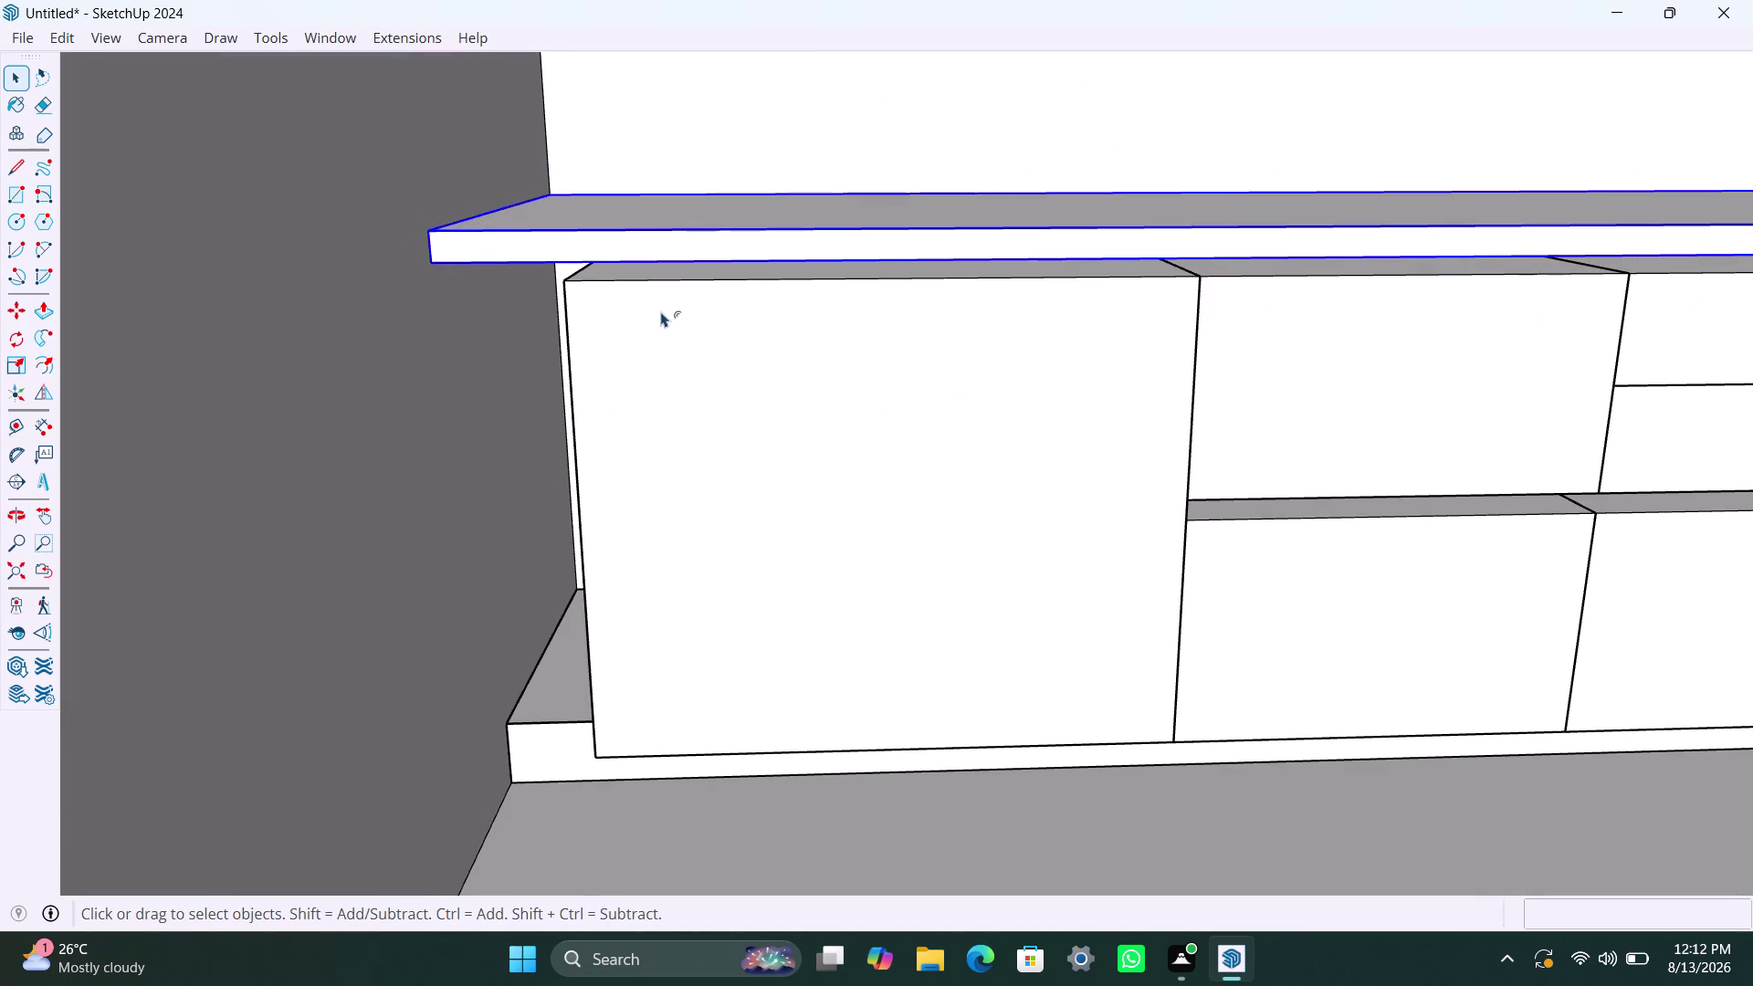
key(space)
click(652, 354)
key(space)
double_click(652, 355)
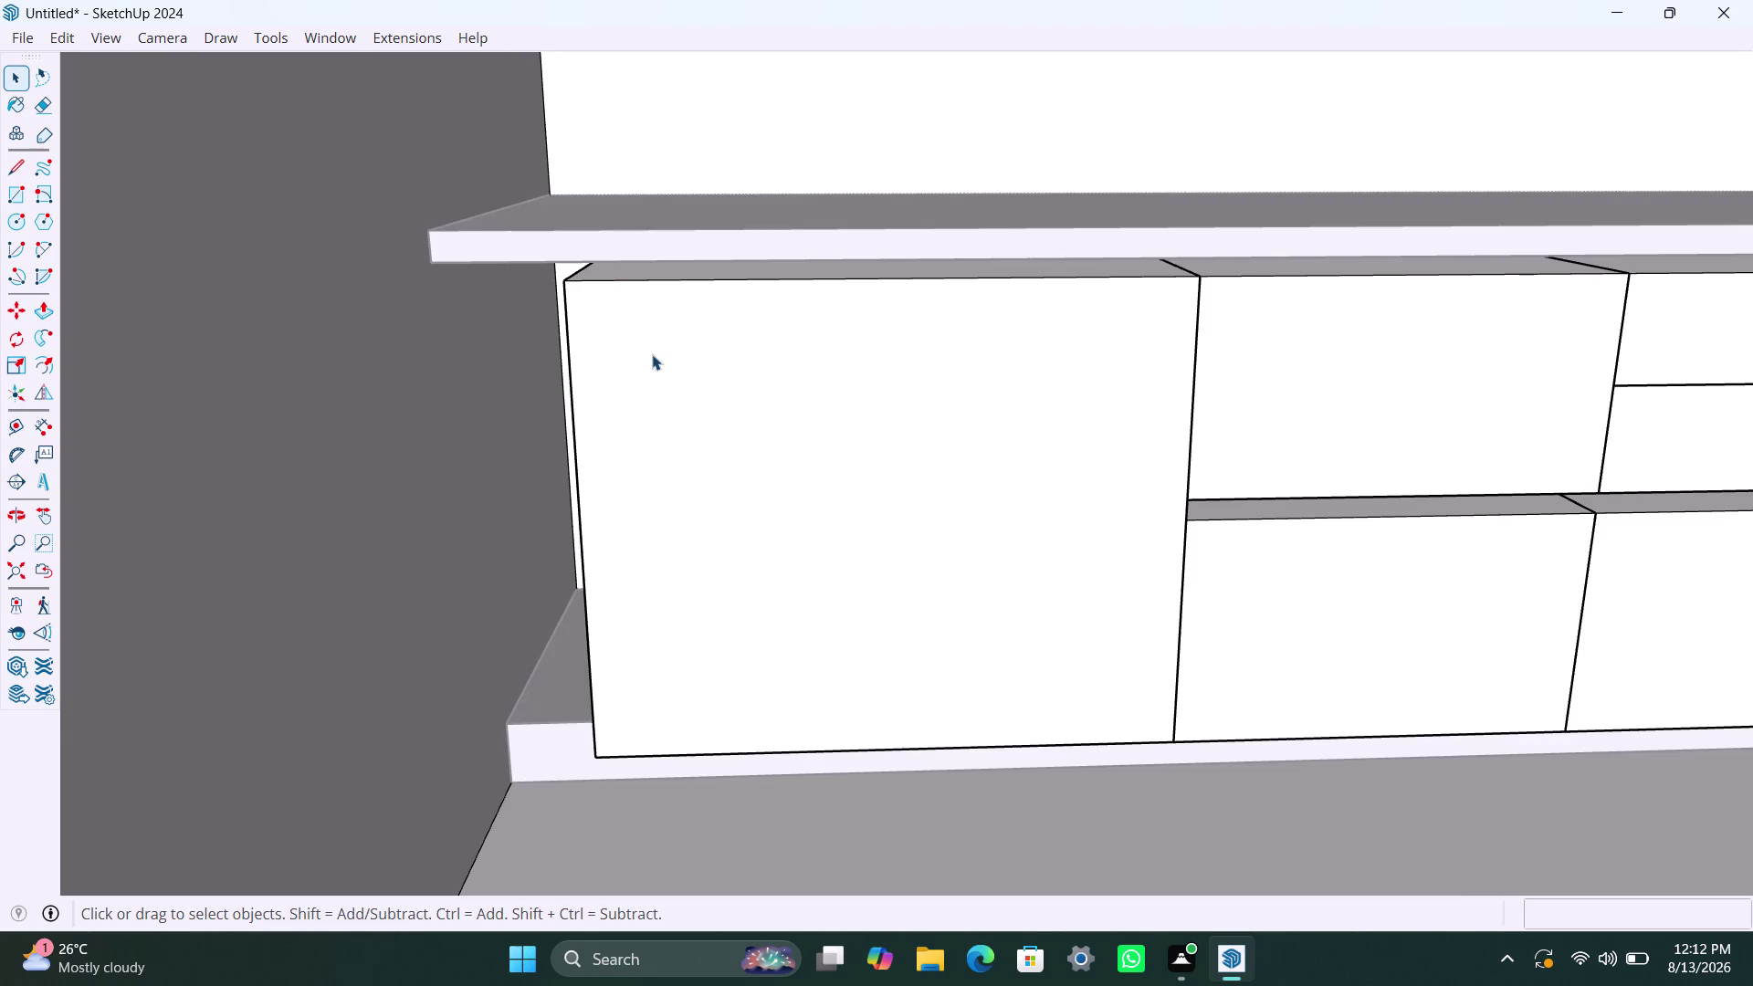
key(f)
key(space)
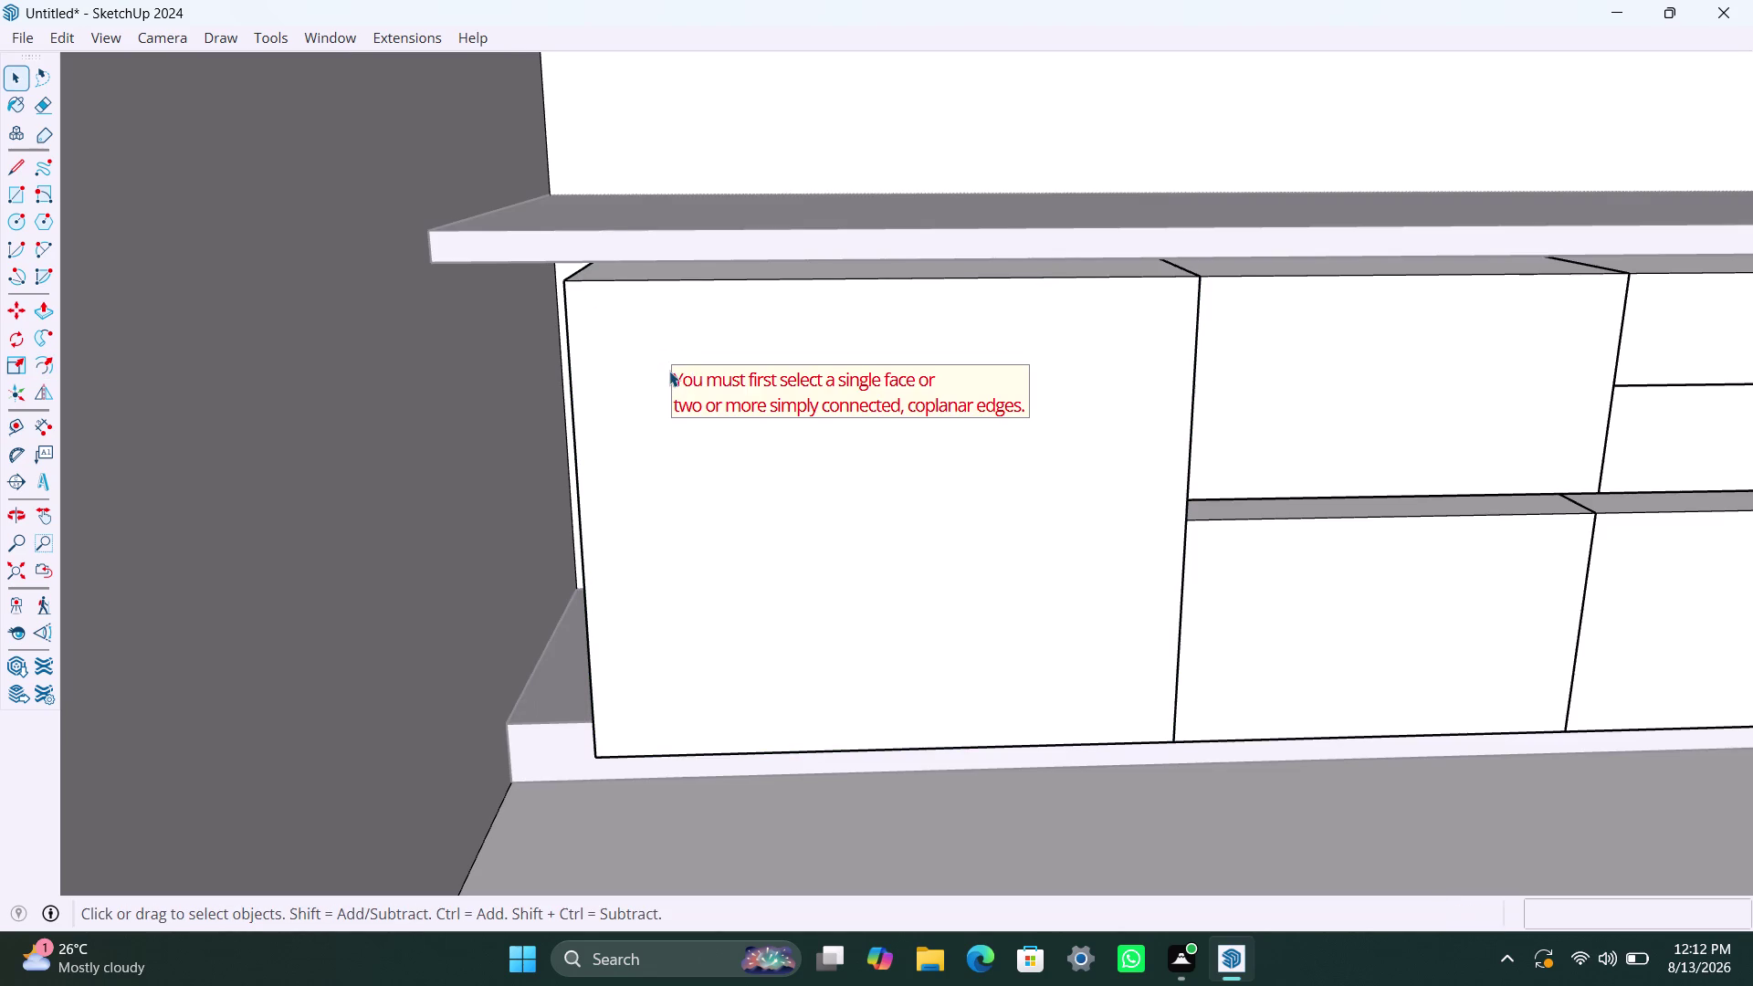
triple_click(669, 371)
key(f)
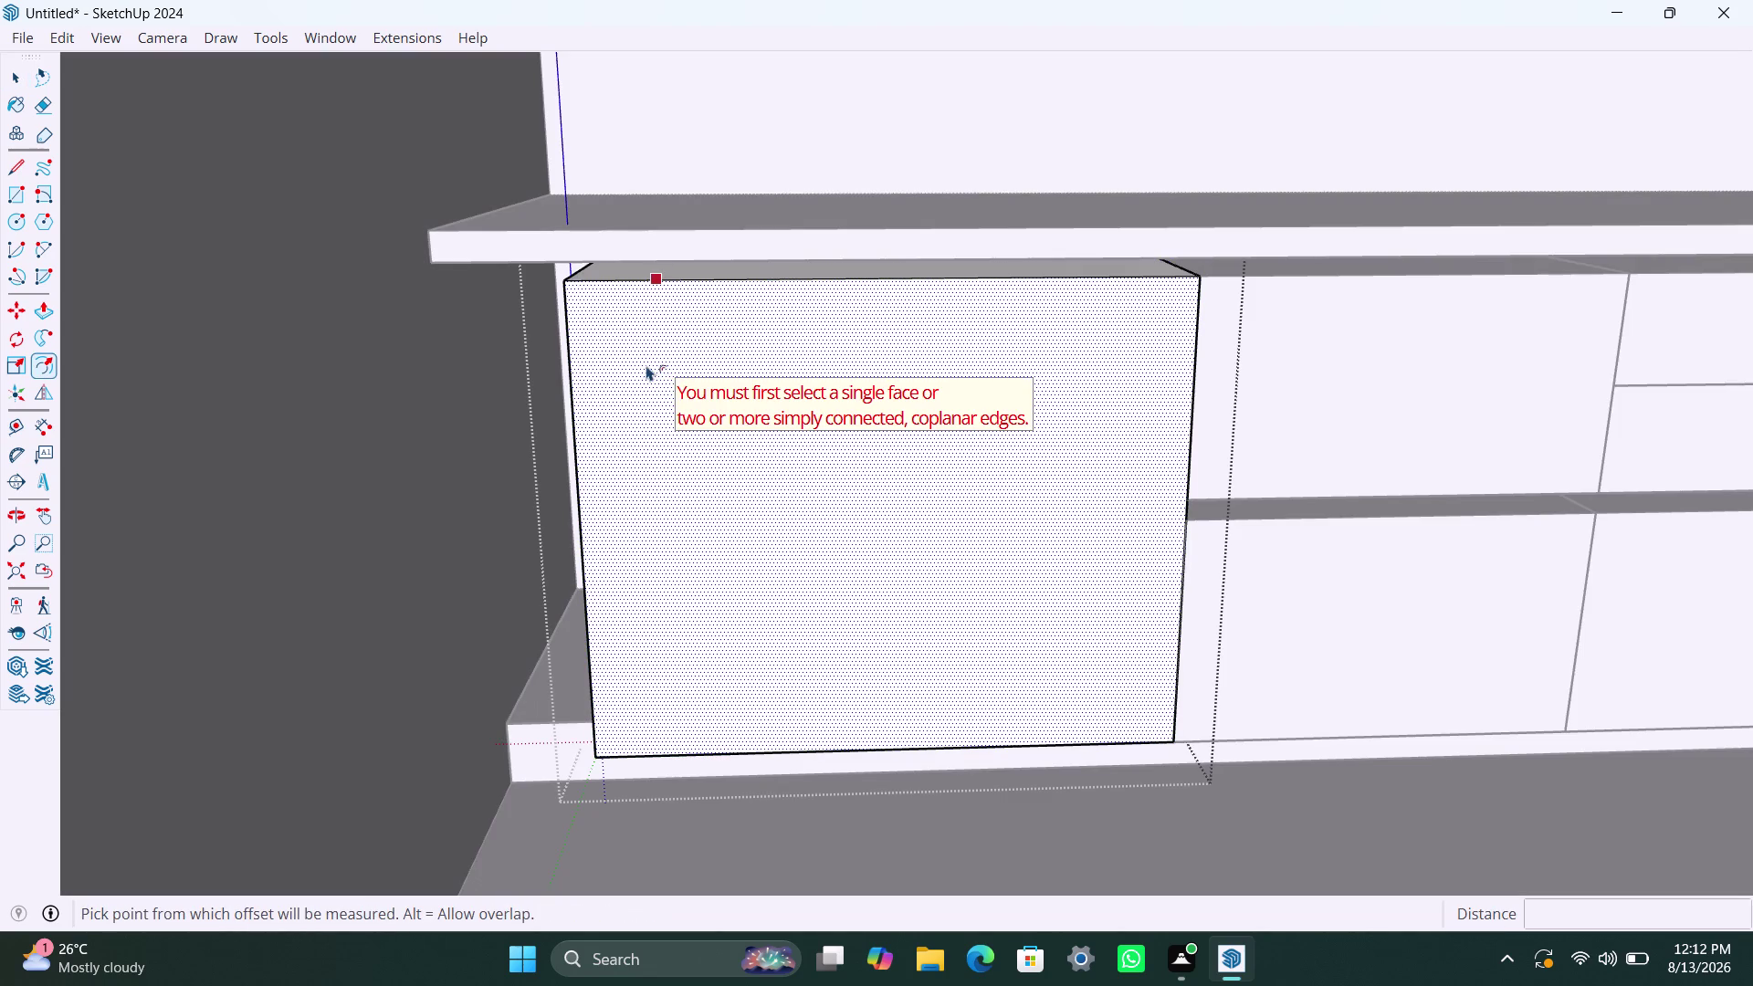
click(645, 365)
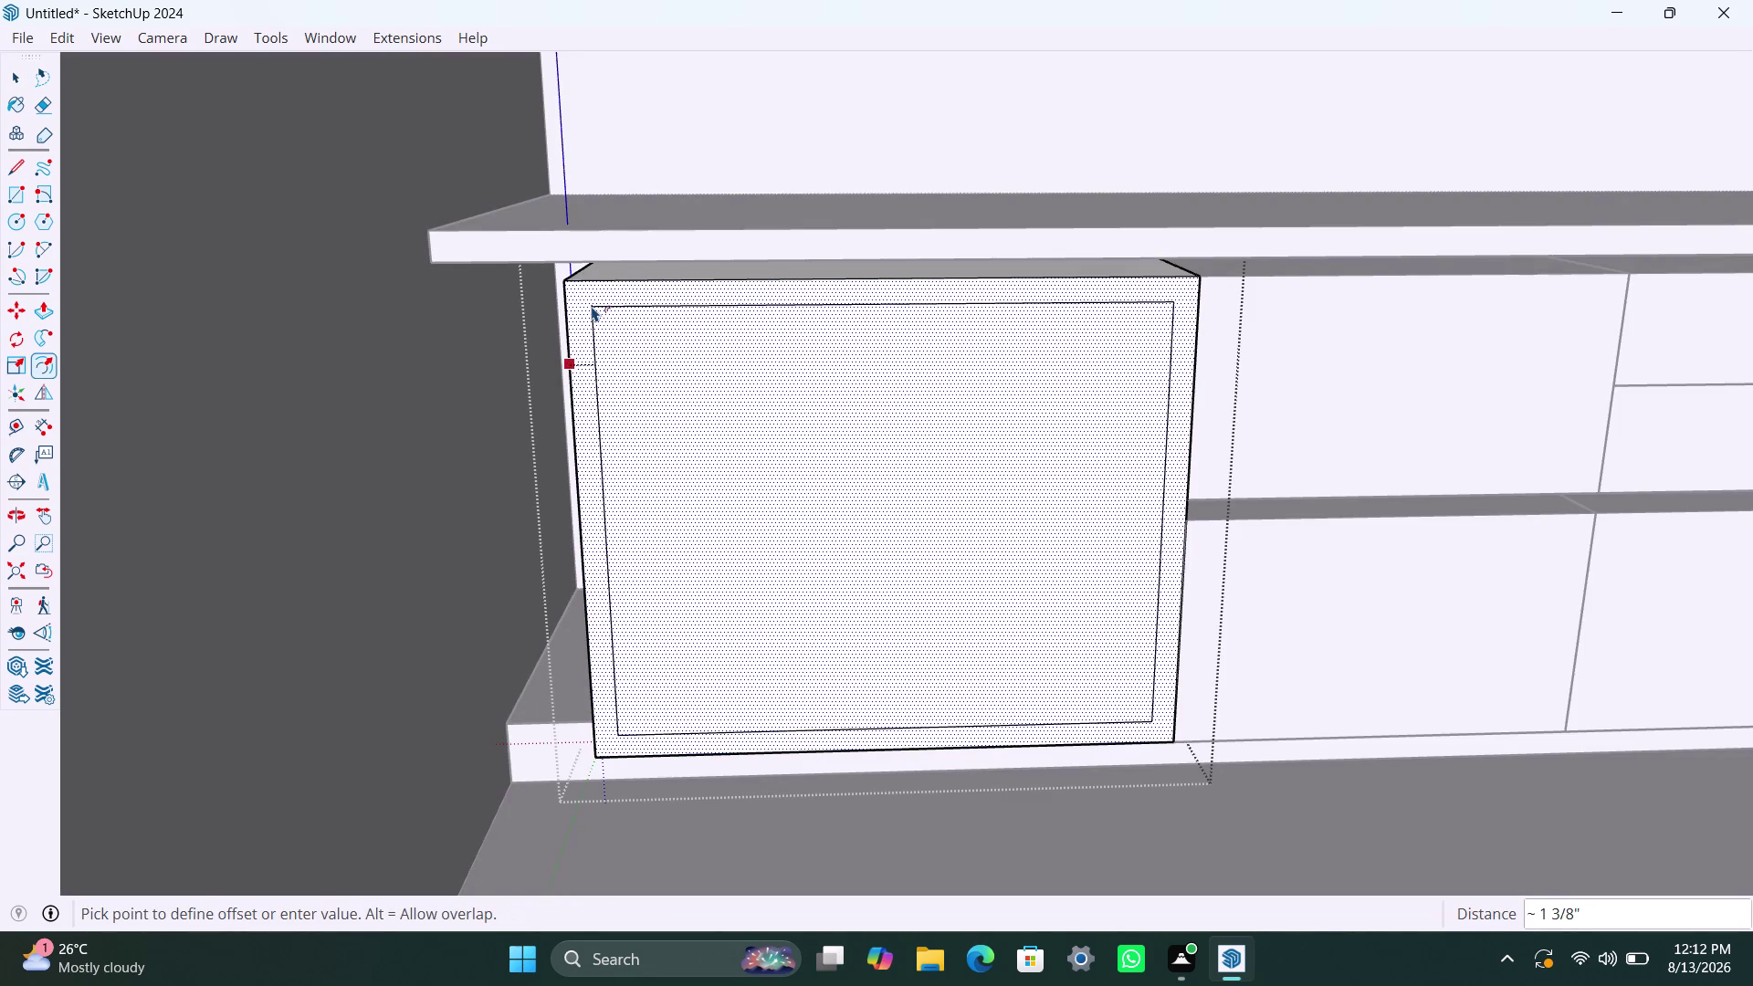
text(2.5)
text(mm)
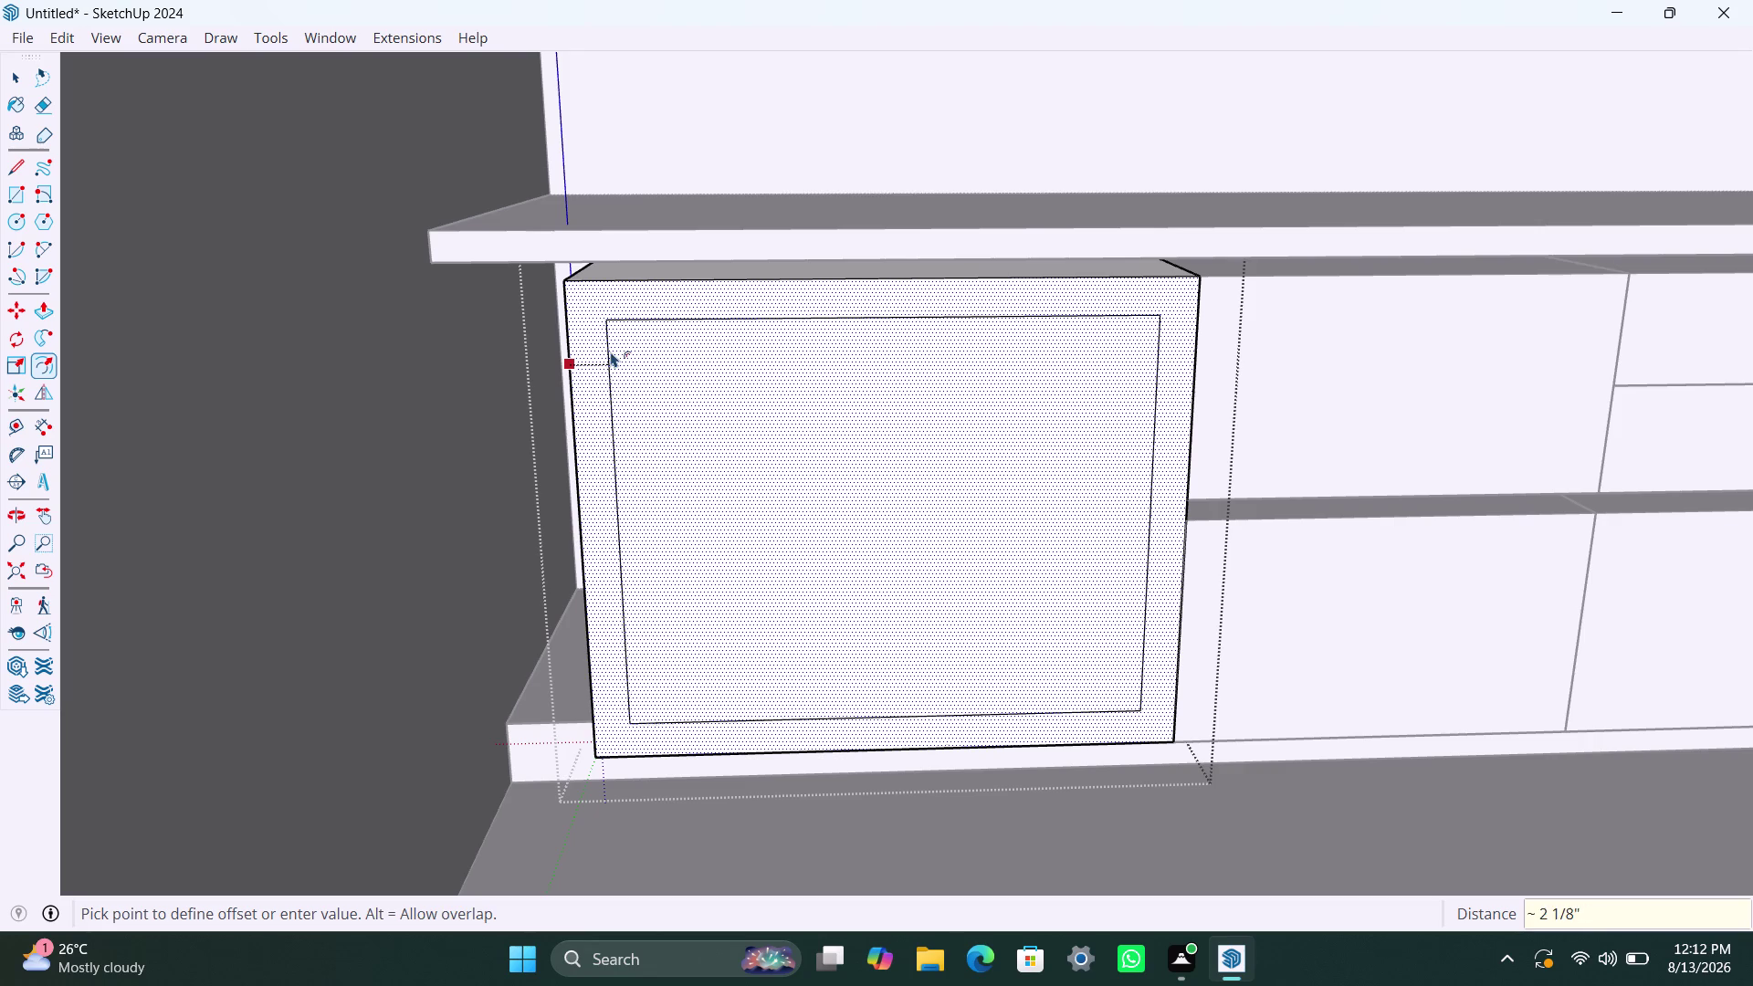
text(2.)
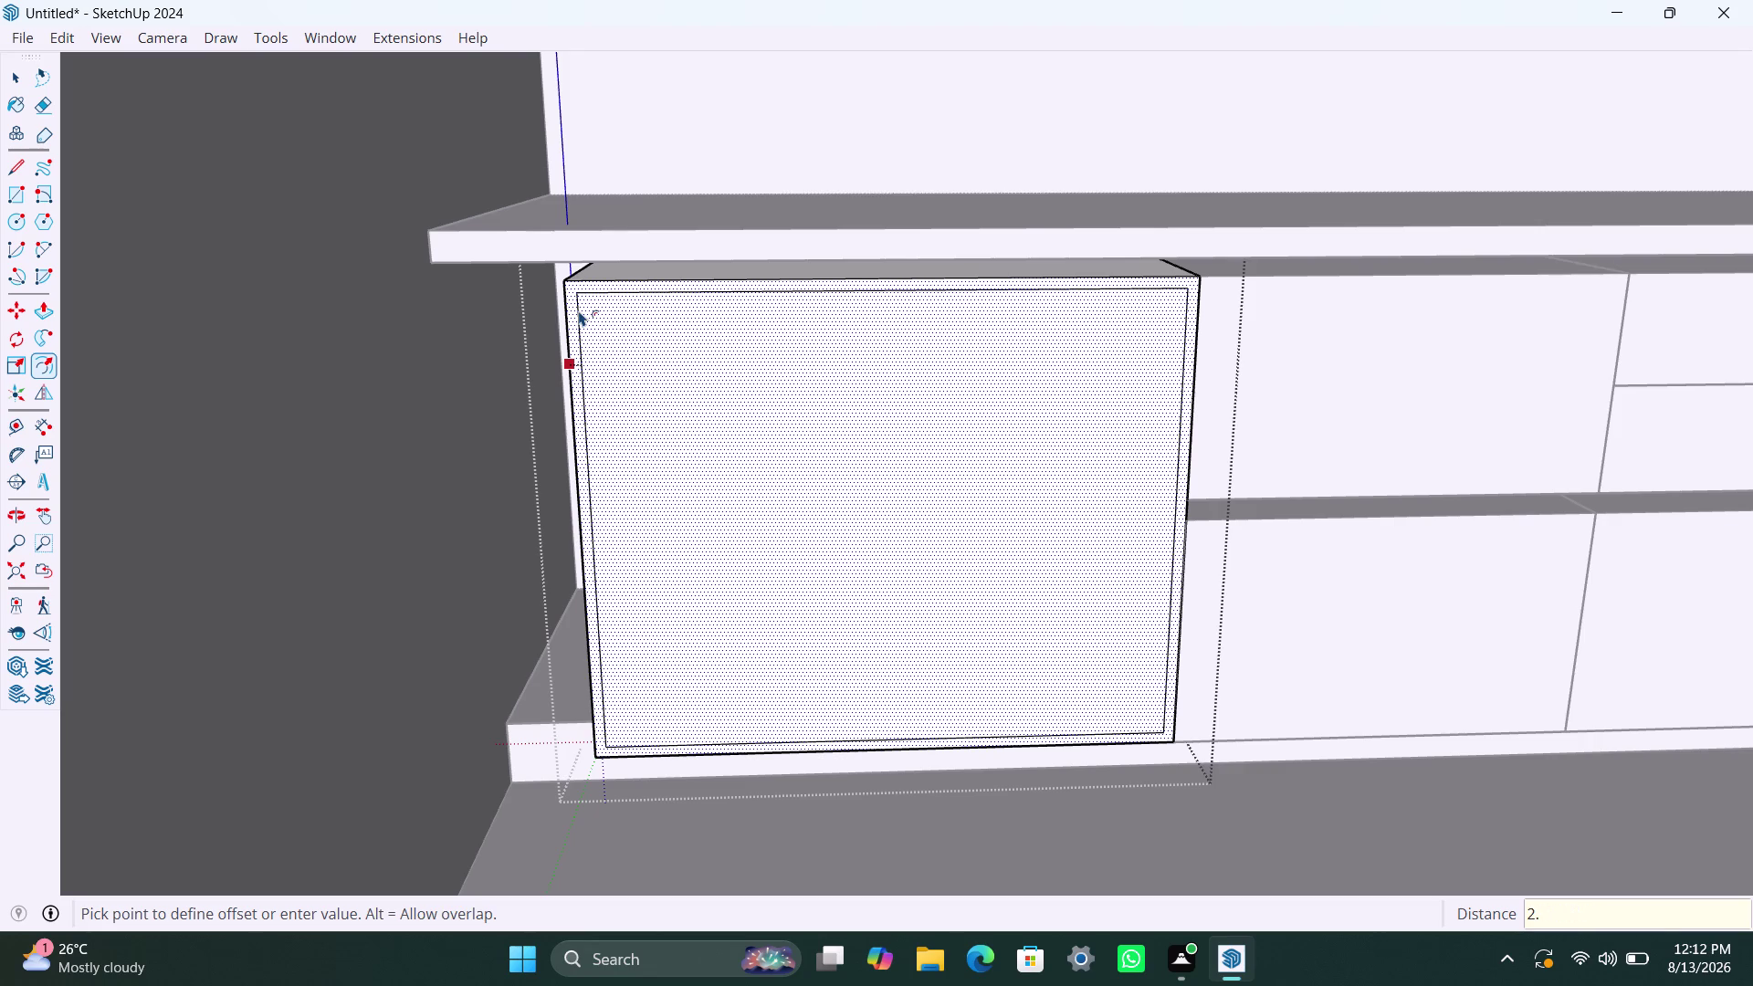
text(5mm)
key(Return)
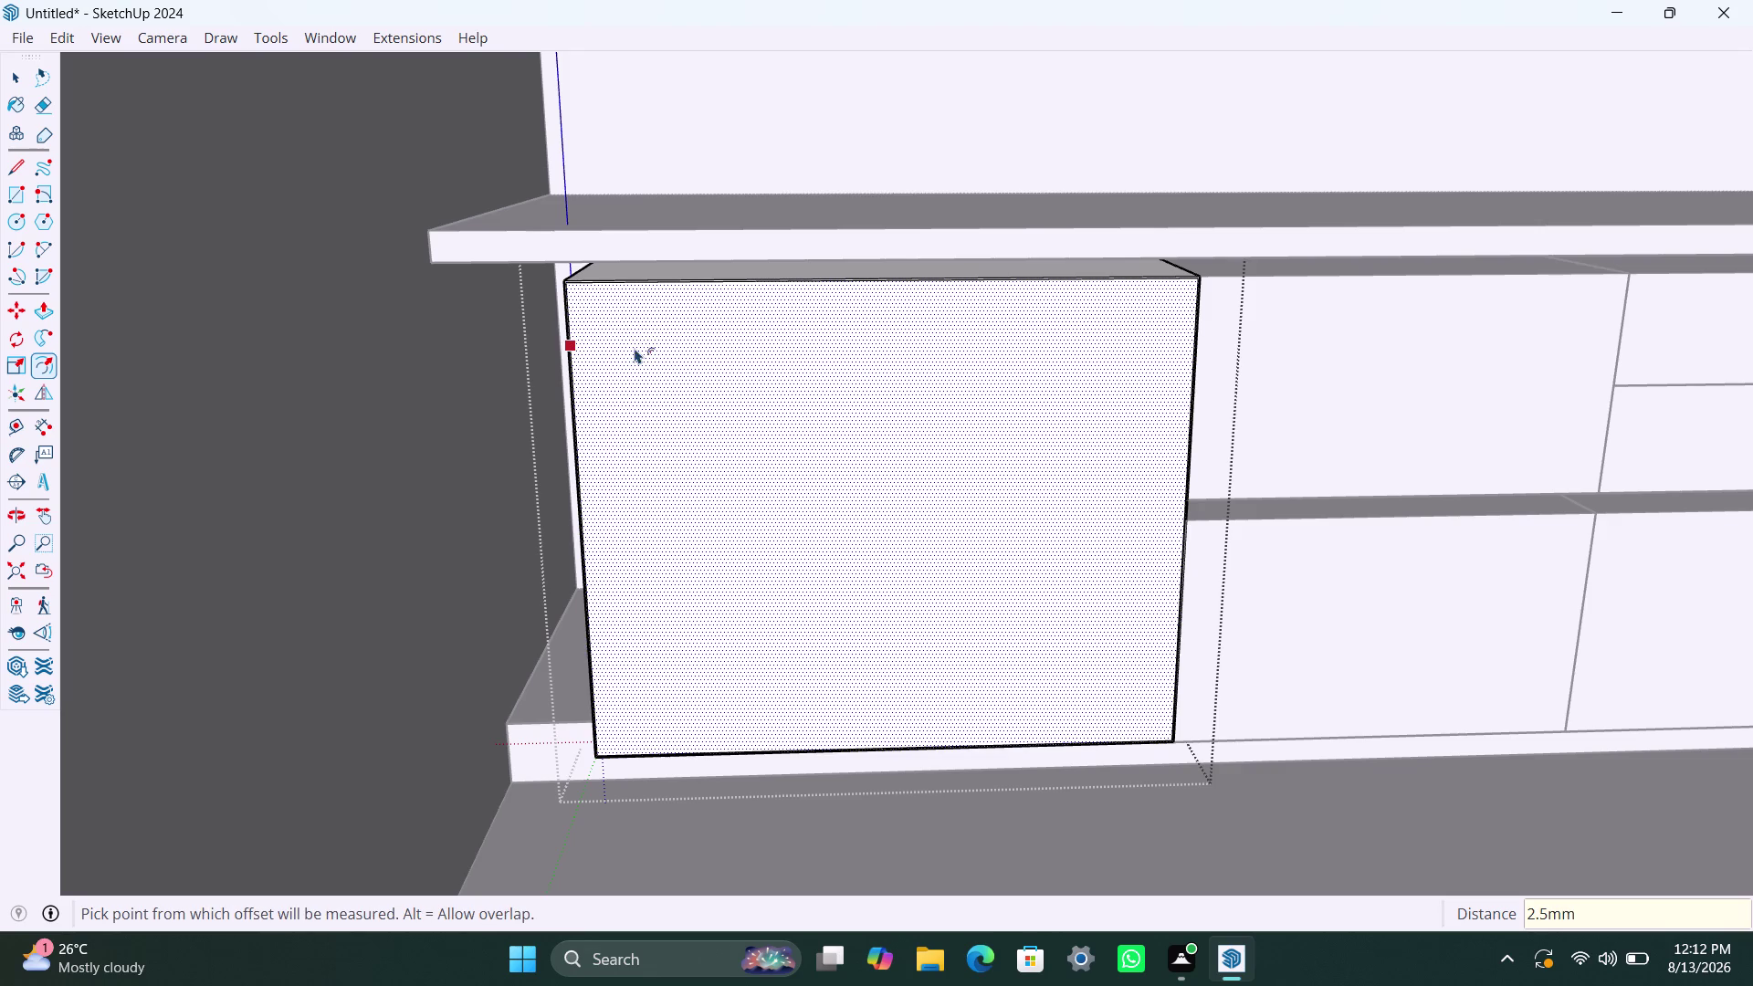
click(624, 336)
text(18)
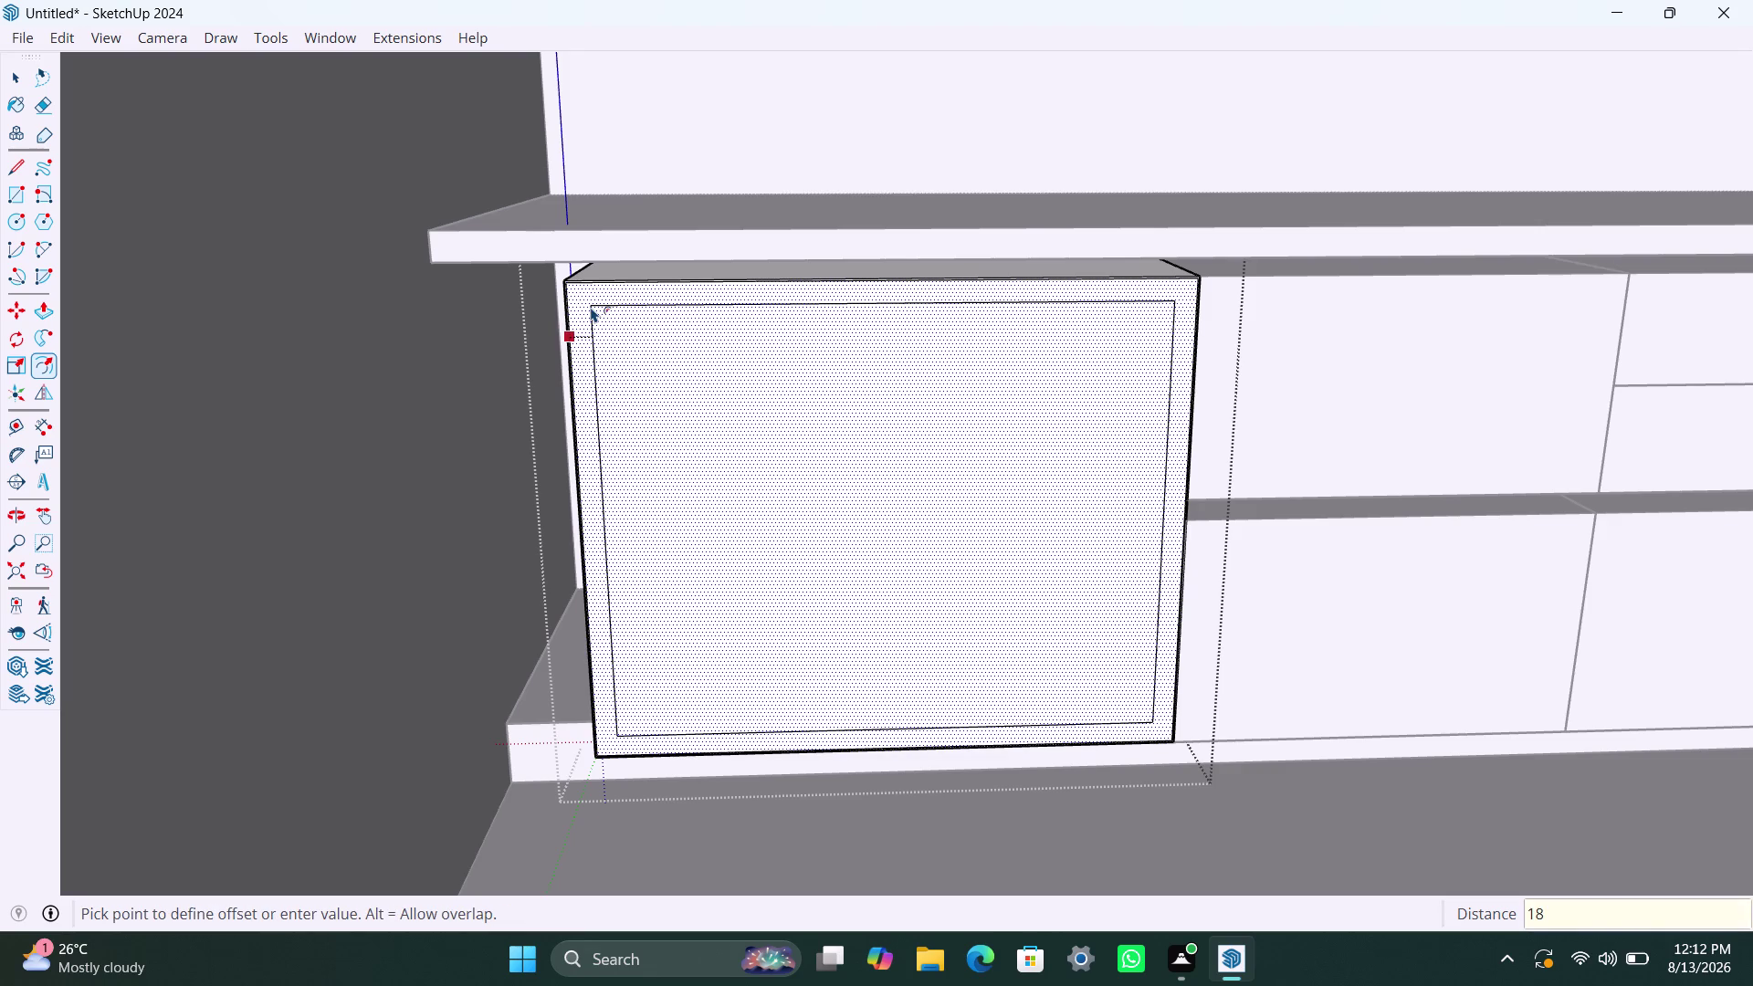
text(mm)
key(Return)
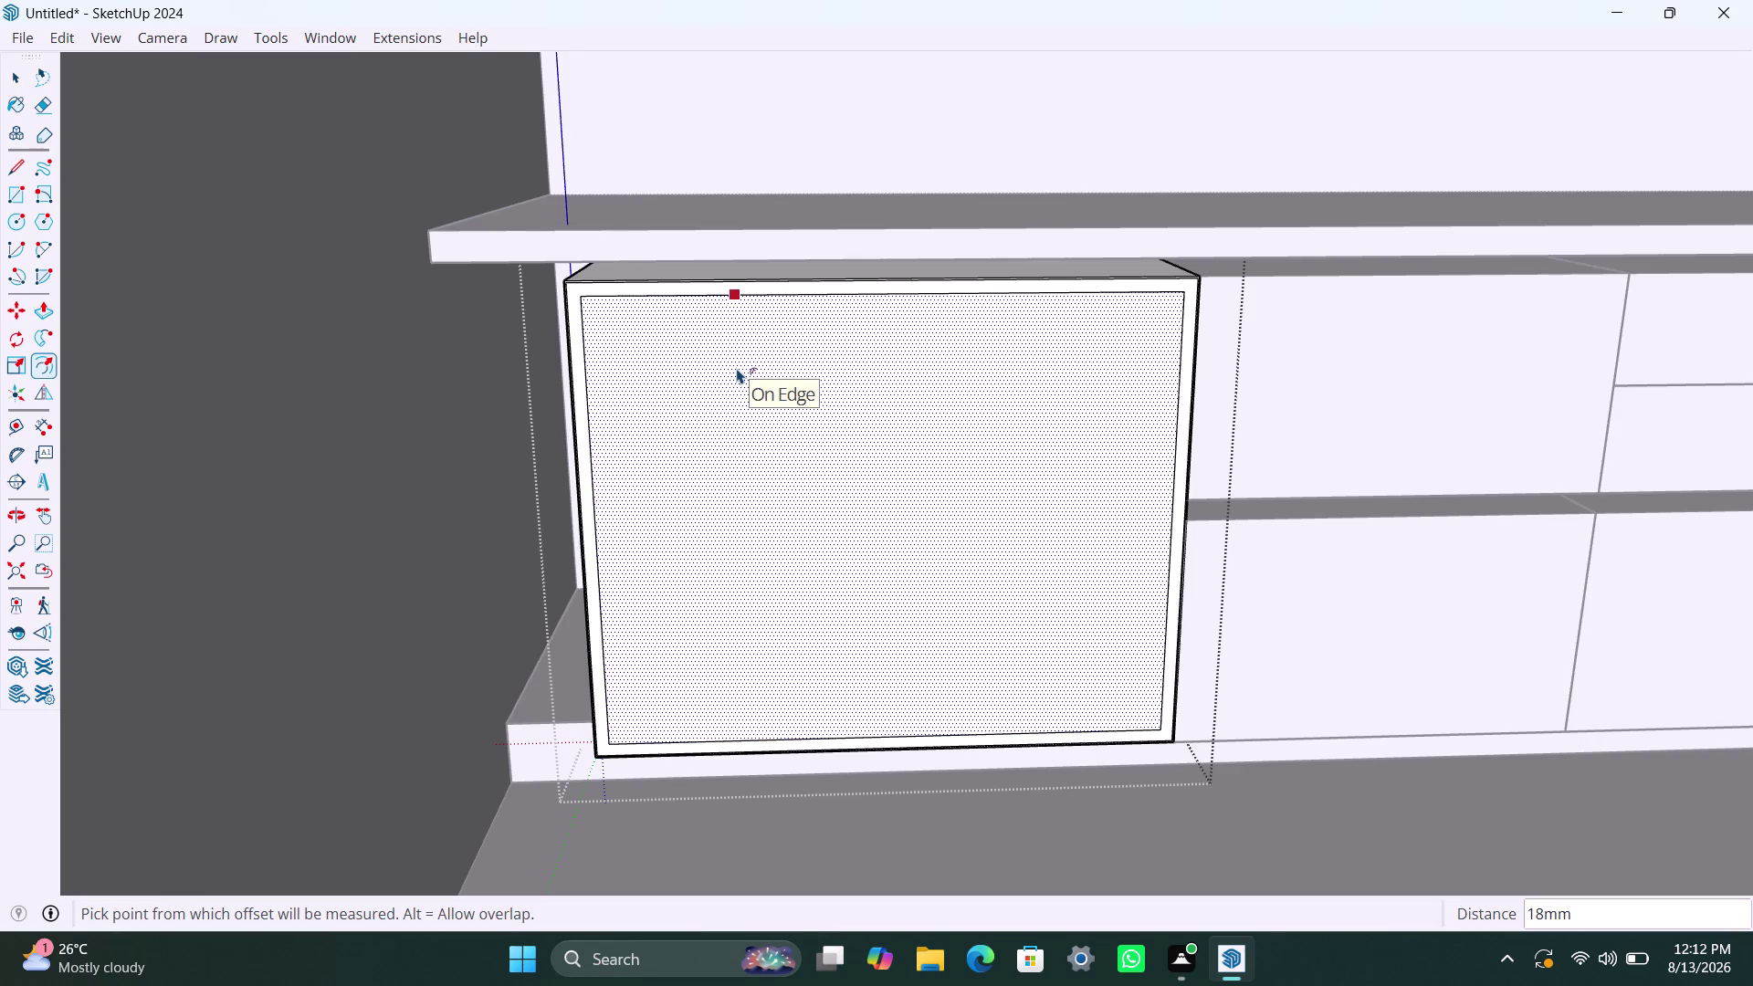
key(ctrl+z)
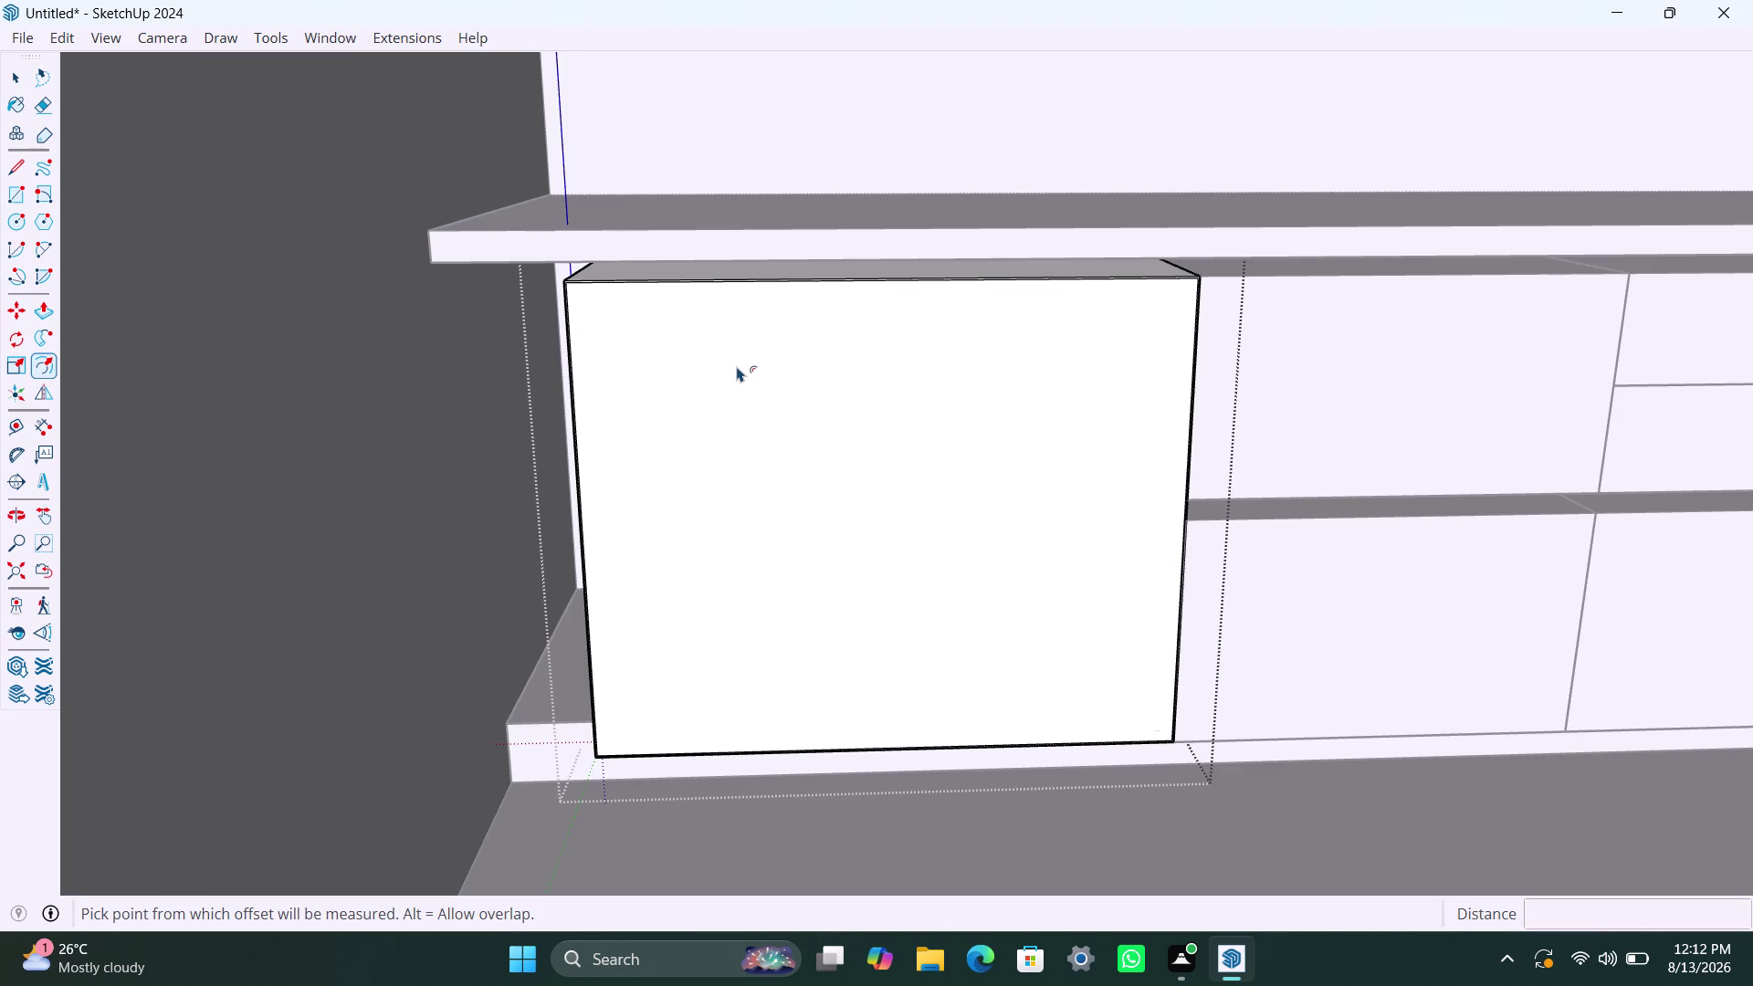
key(ctrl+z)
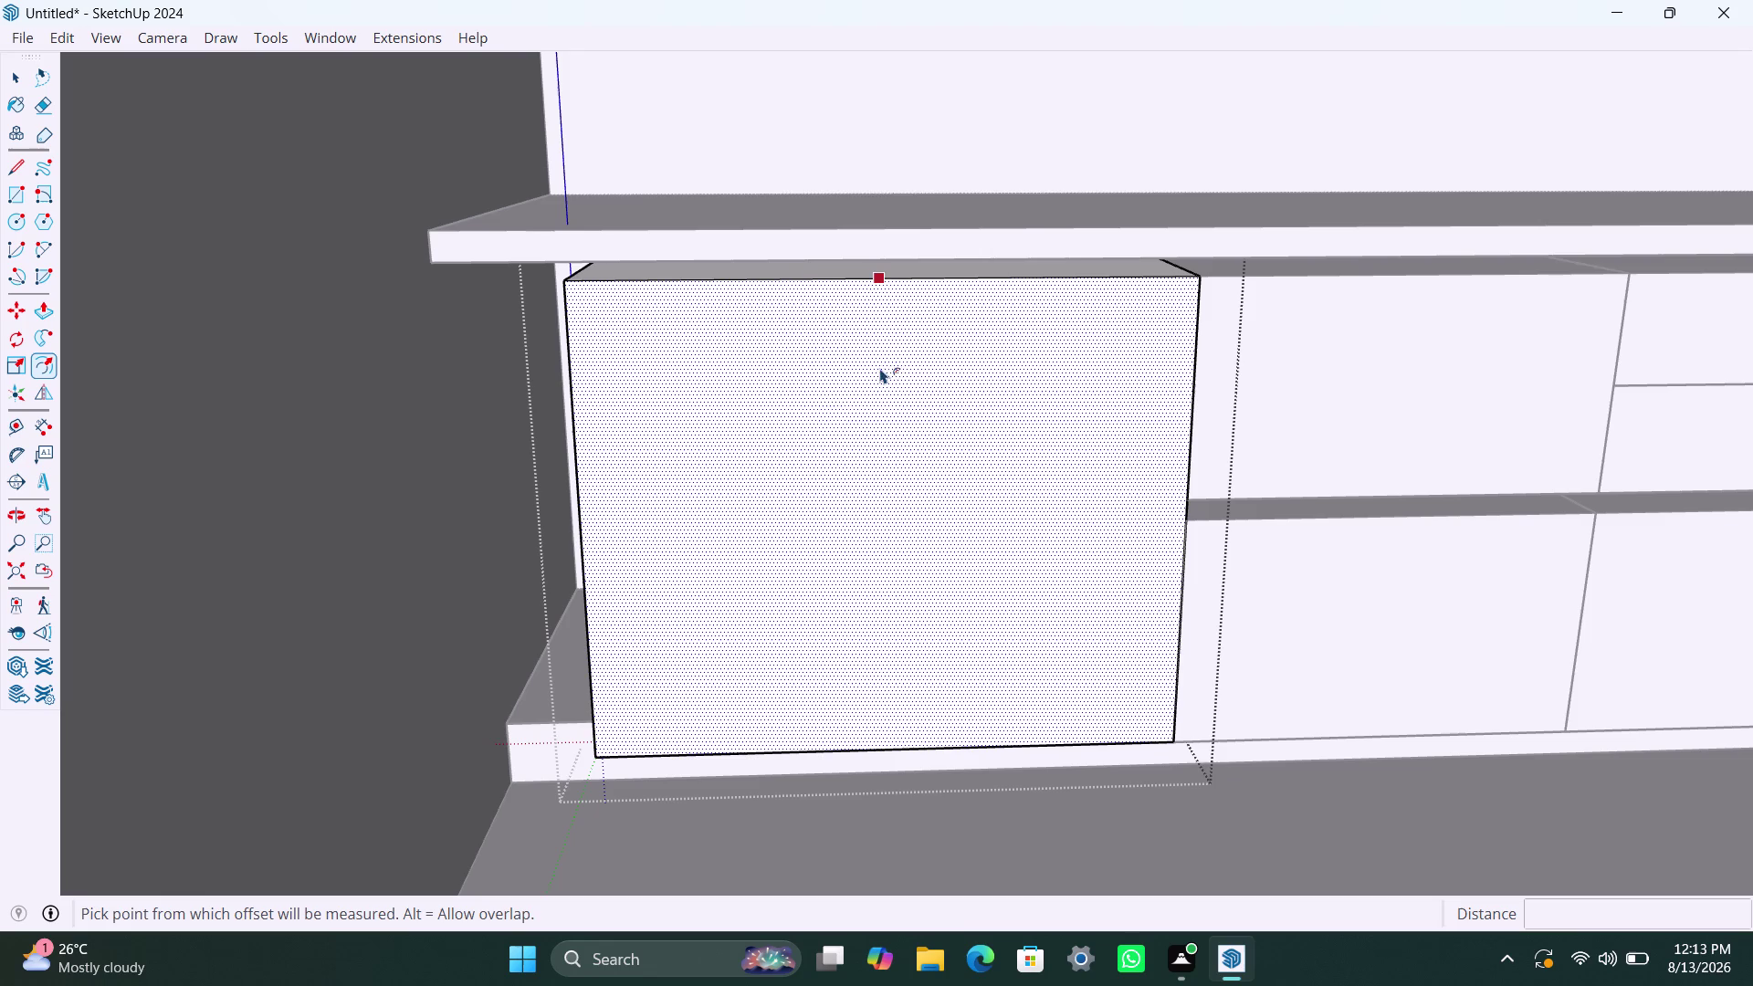
key(space)
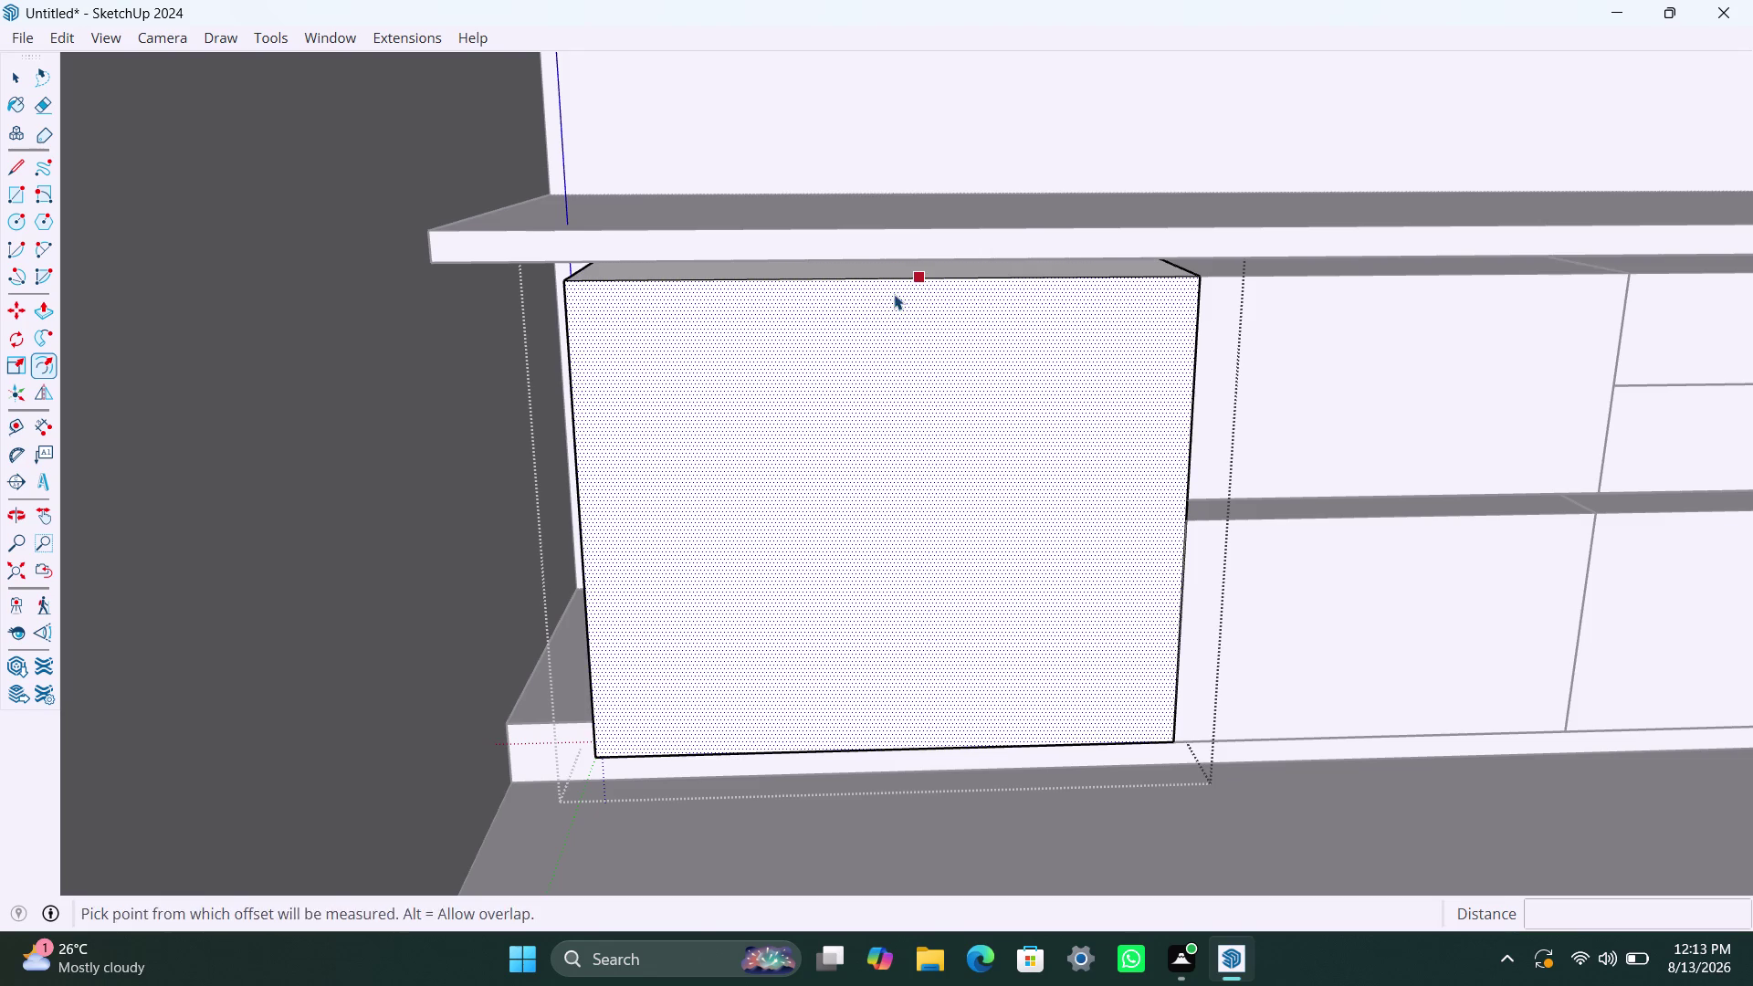
key(space)
Draw a vertical dividing line from the front's top midpoint to its bottom edge.
text(l)
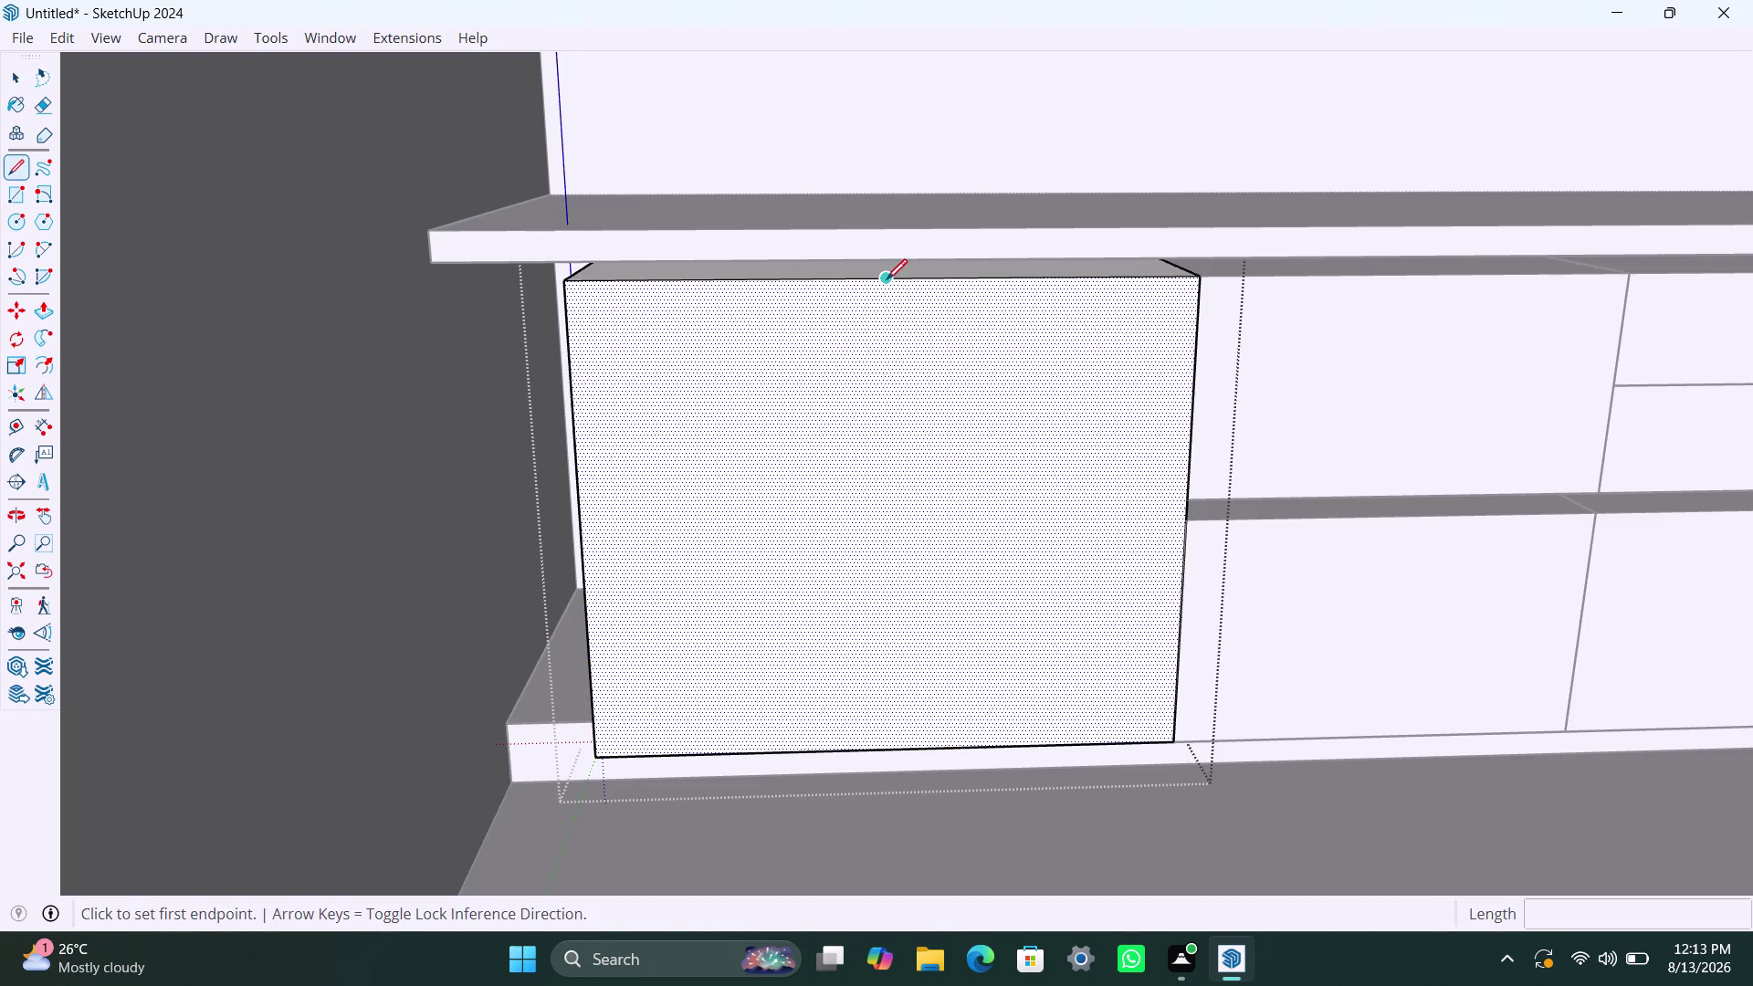
click(887, 279)
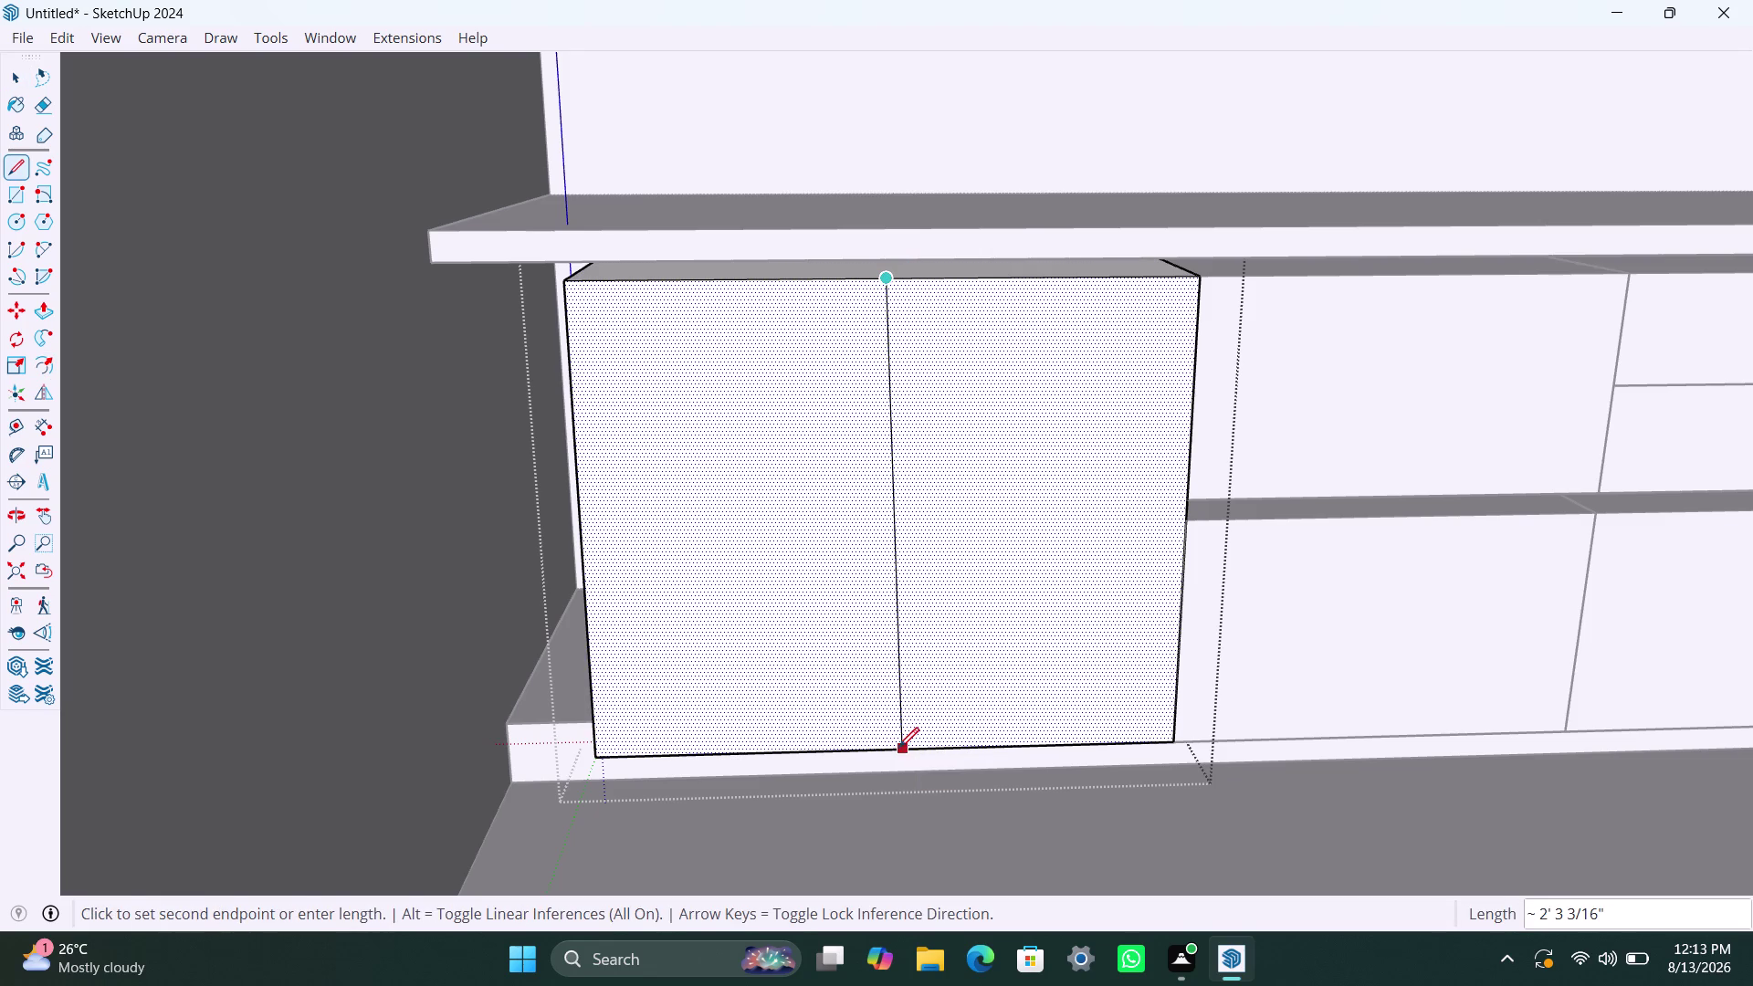
click(894, 751)
key(space)
Inset the left door's outline by 2.5 mm and 18 mm.
click(776, 637)
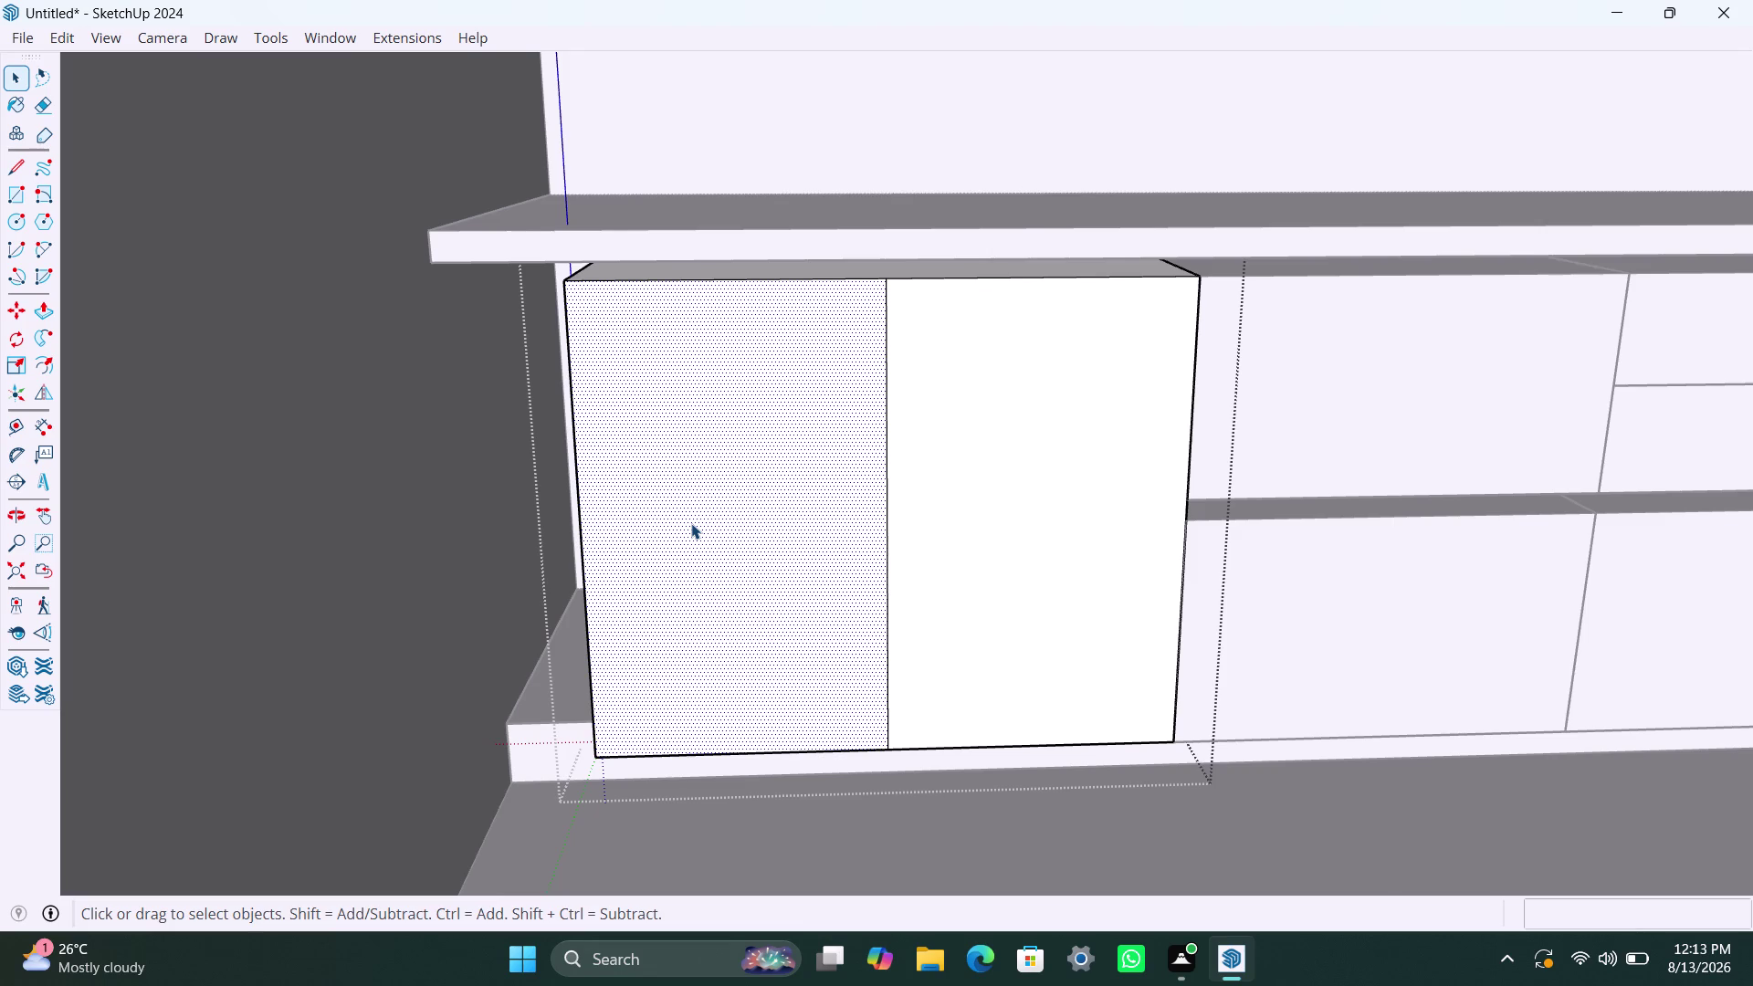
key(f)
click(693, 523)
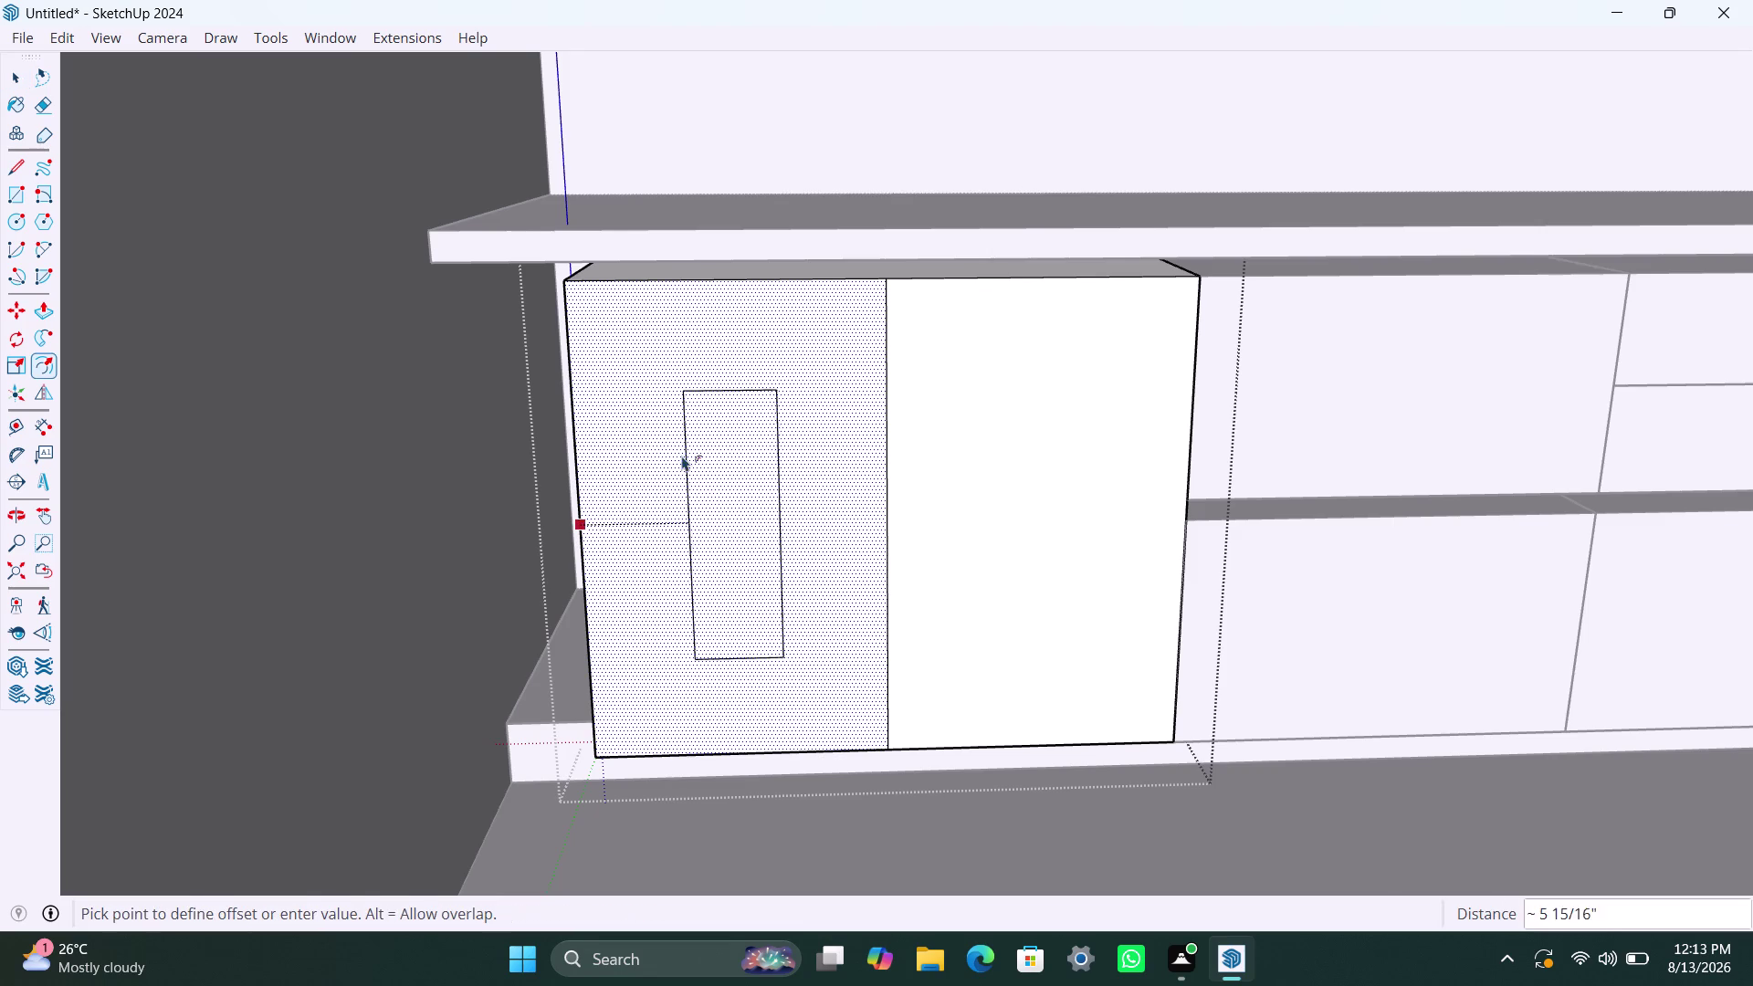
text(2.)
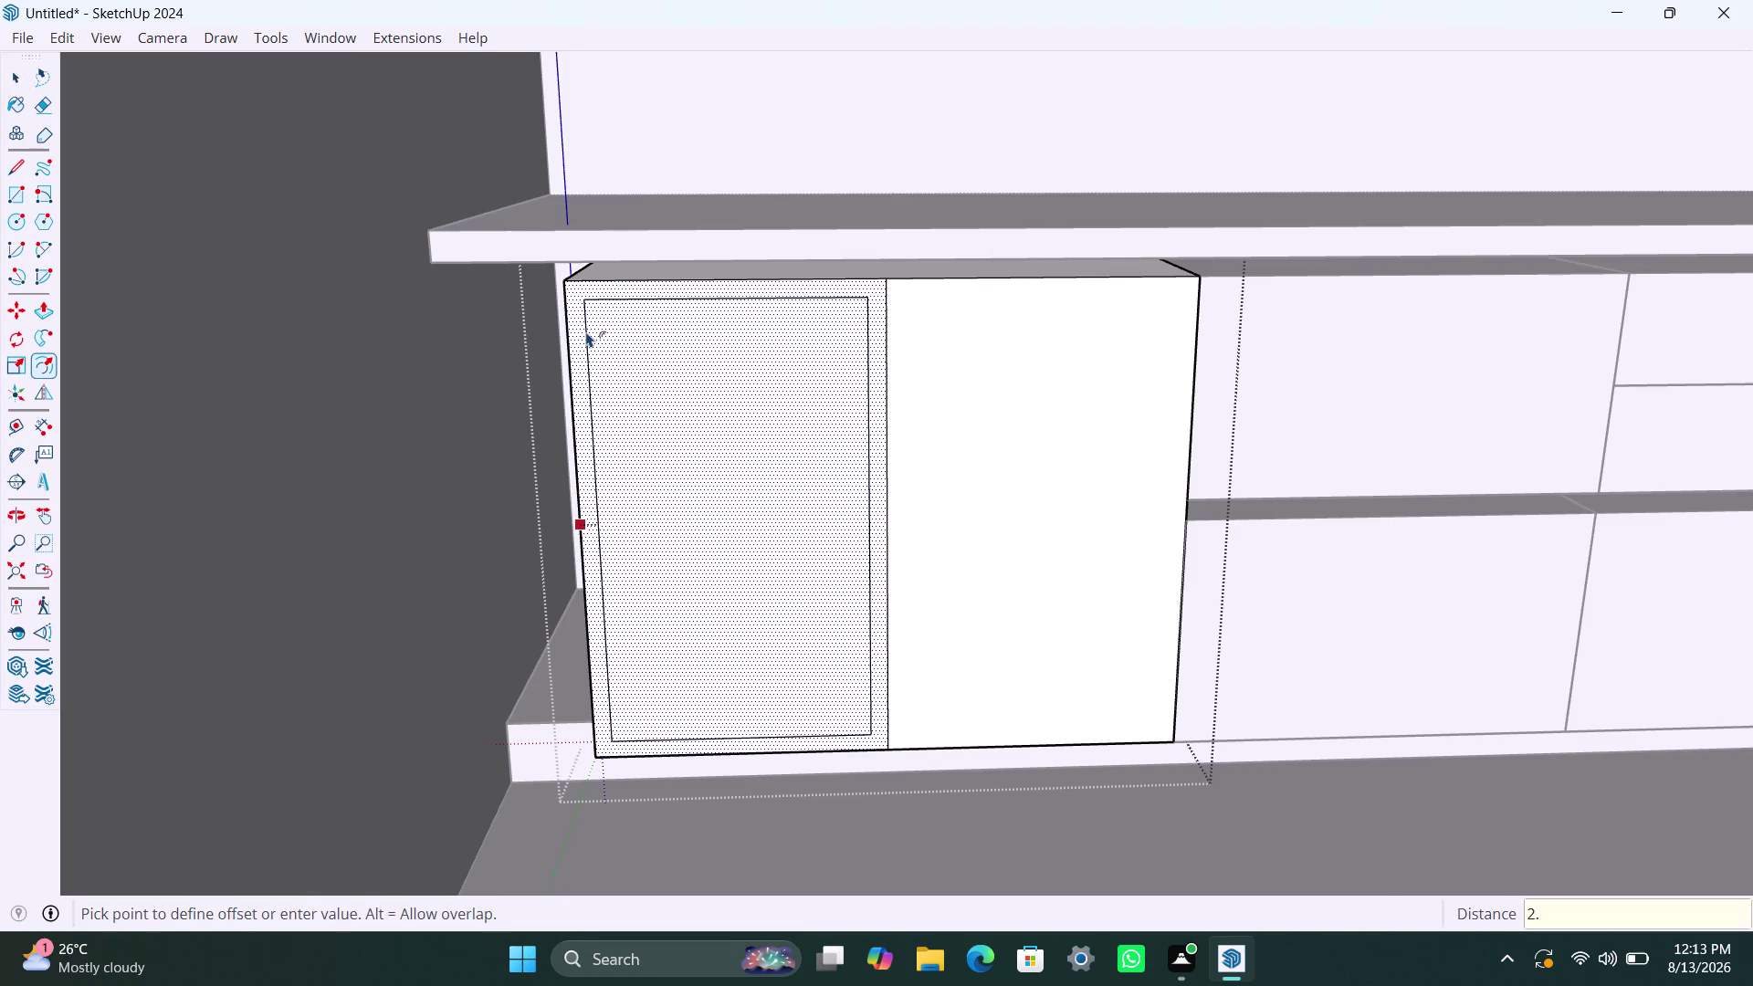
text(5mm)
key(Return)
click(621, 331)
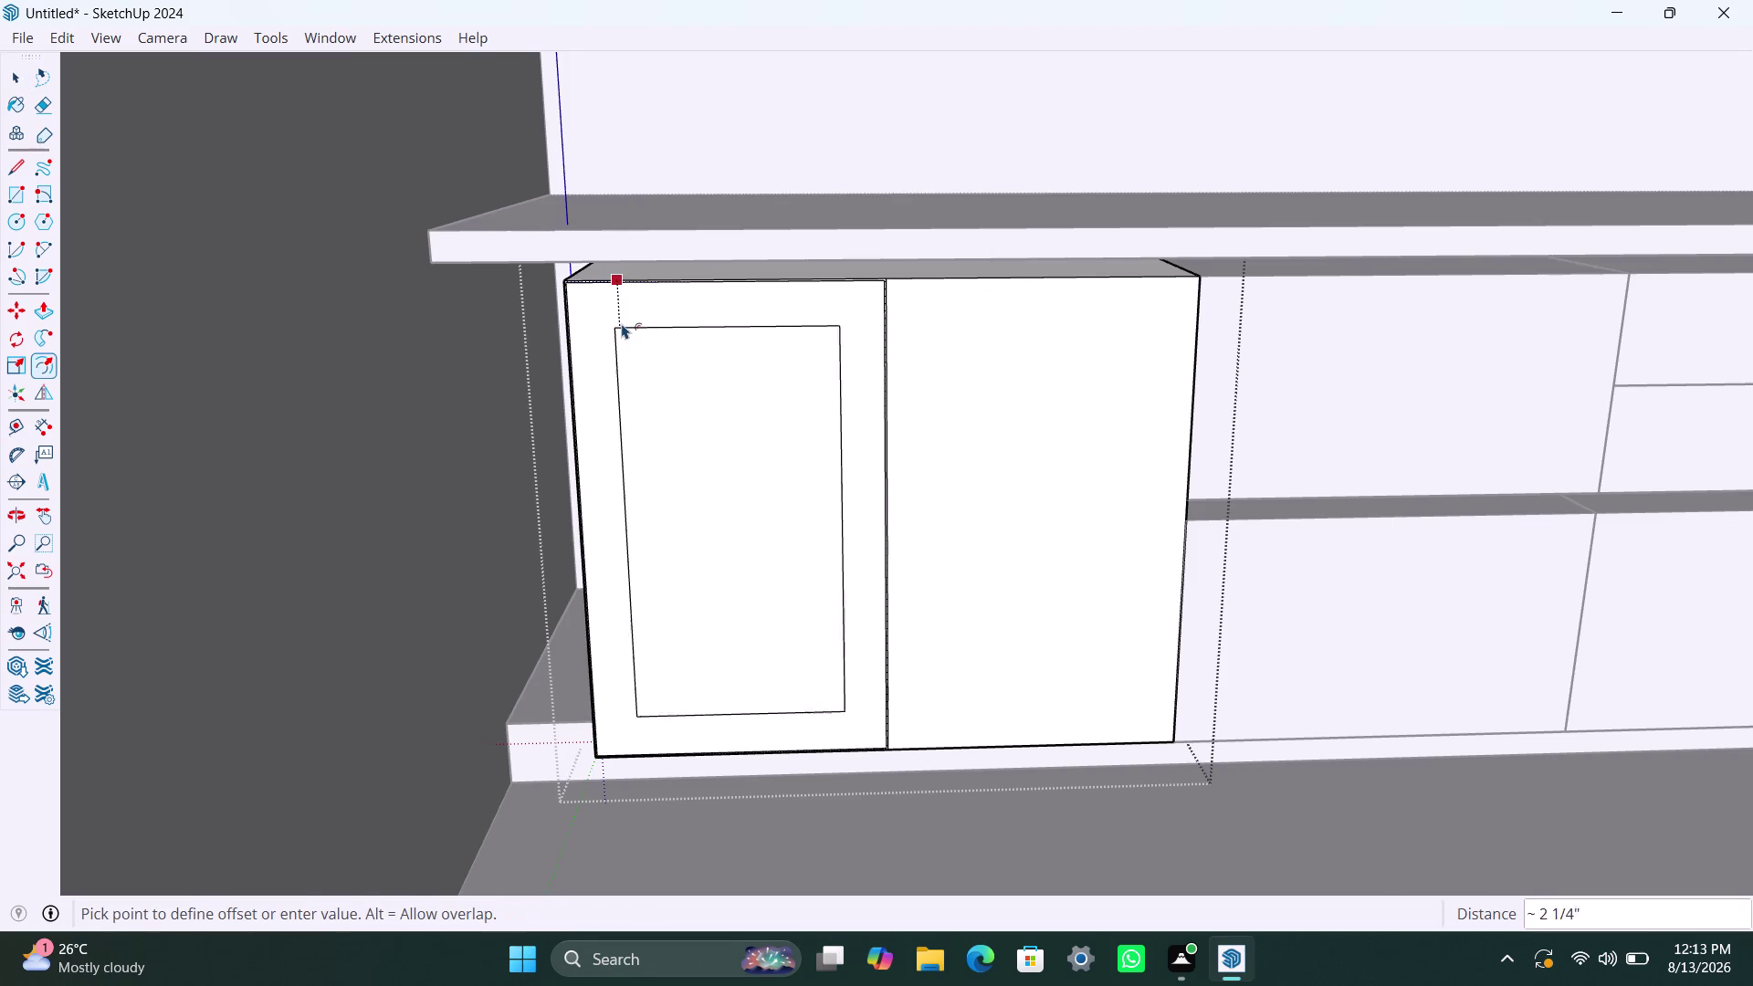
text(18n)
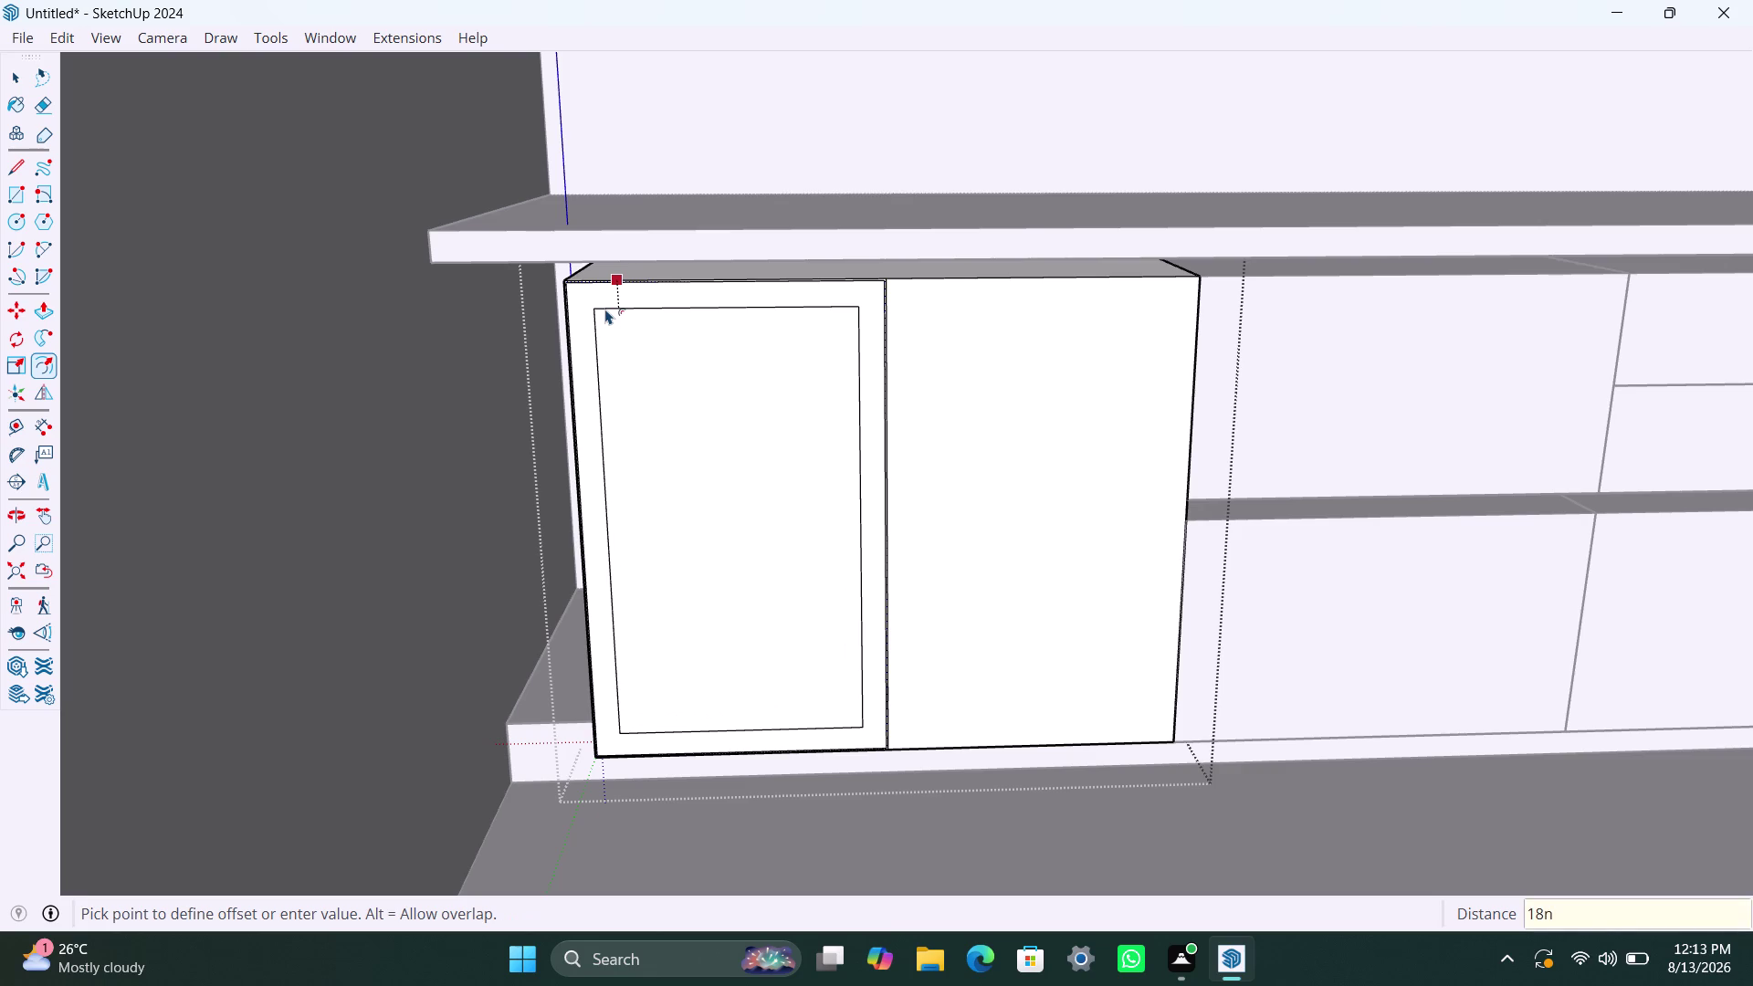
key(BackSpace)
text(mm)
key(Return)
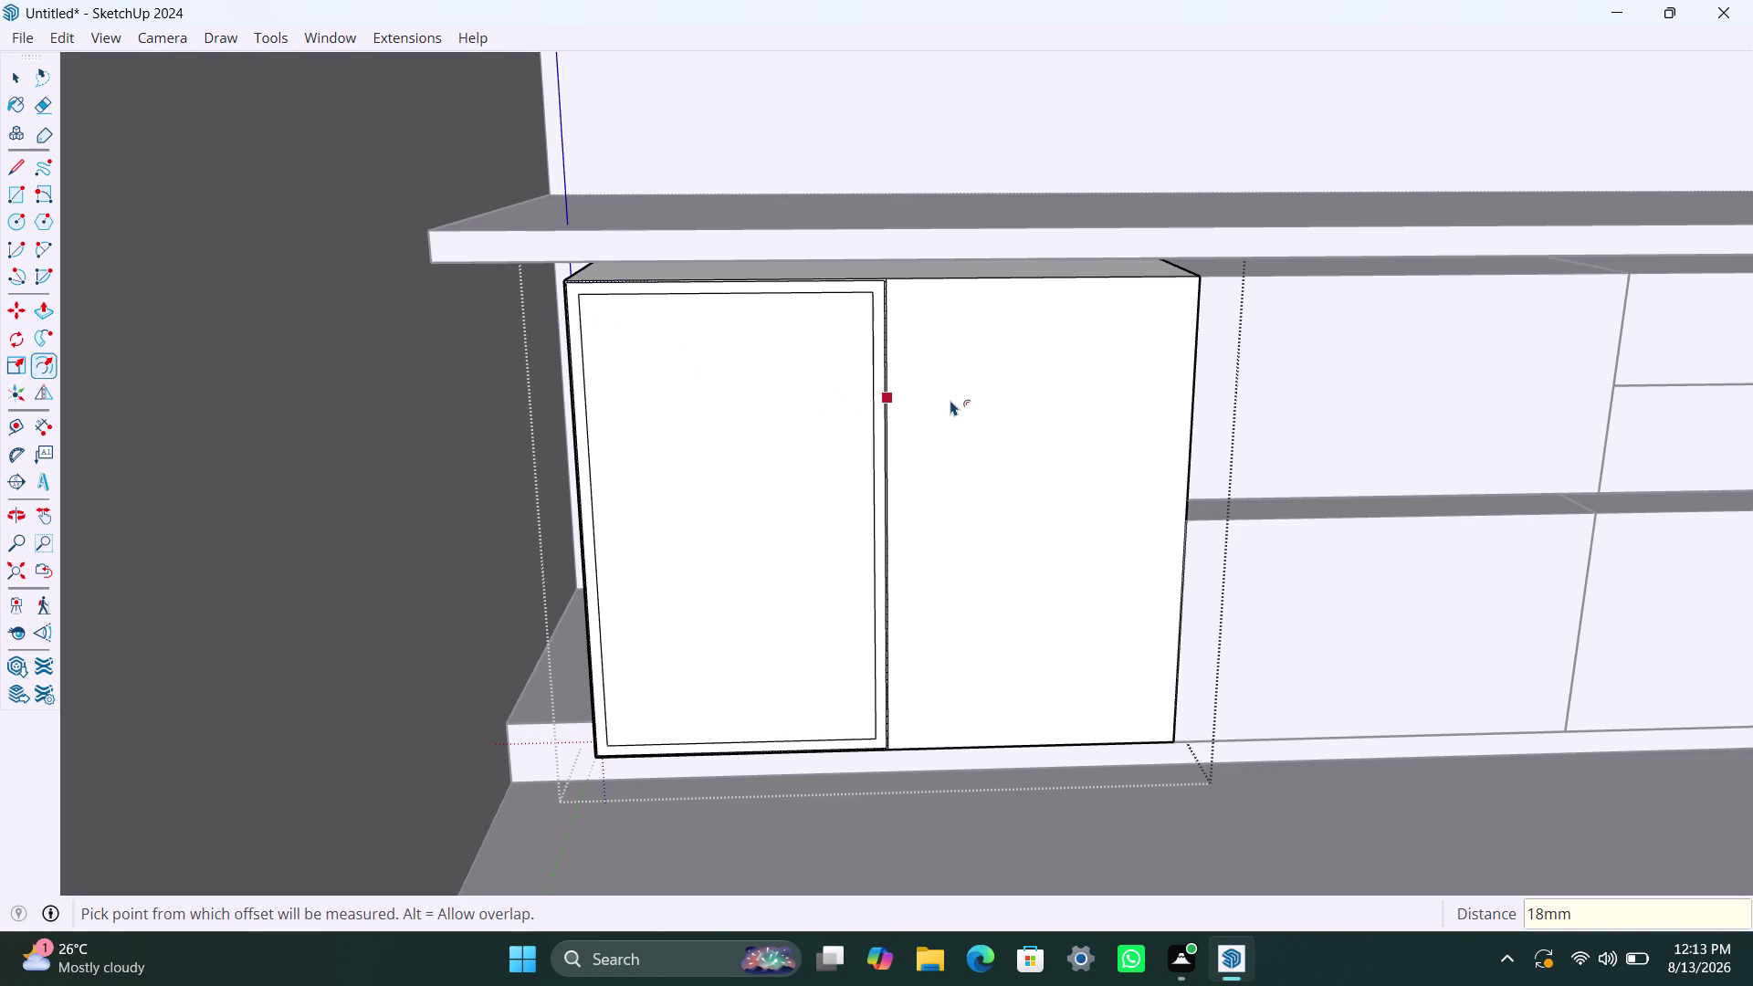
Inset the right door's outline by 2.5 mm.
click(953, 389)
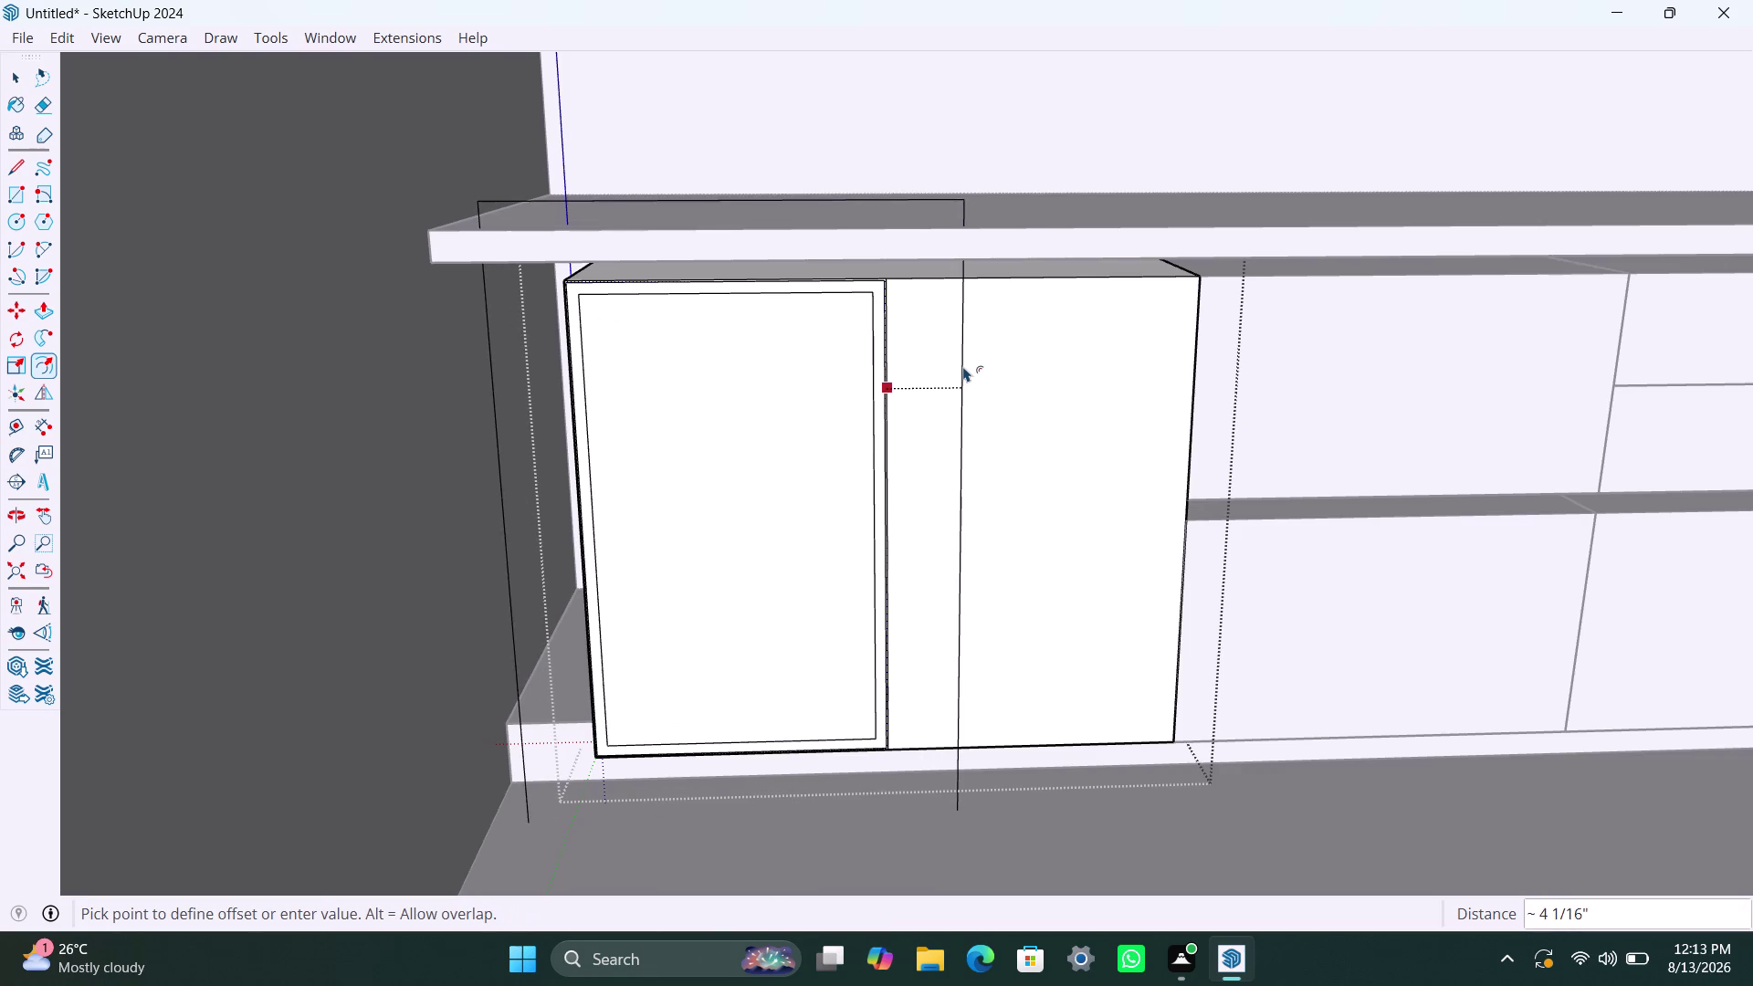
key(Escape)
click(948, 371)
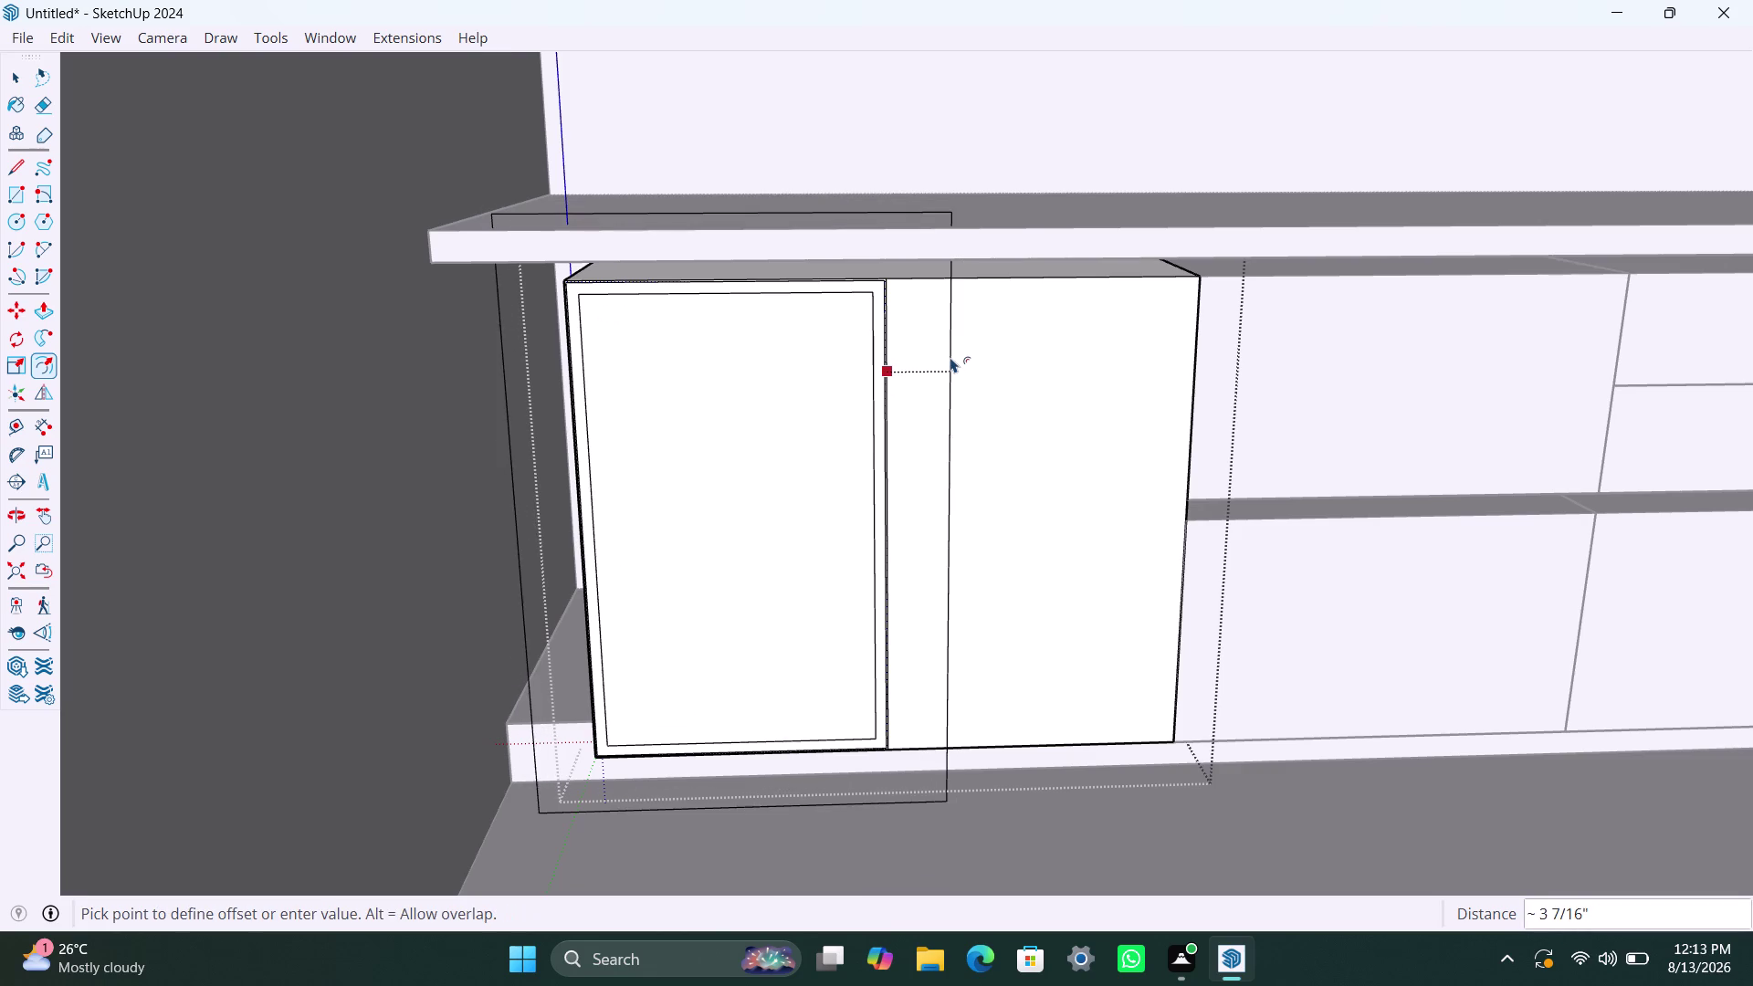
key(Escape)
key(space)
click(948, 360)
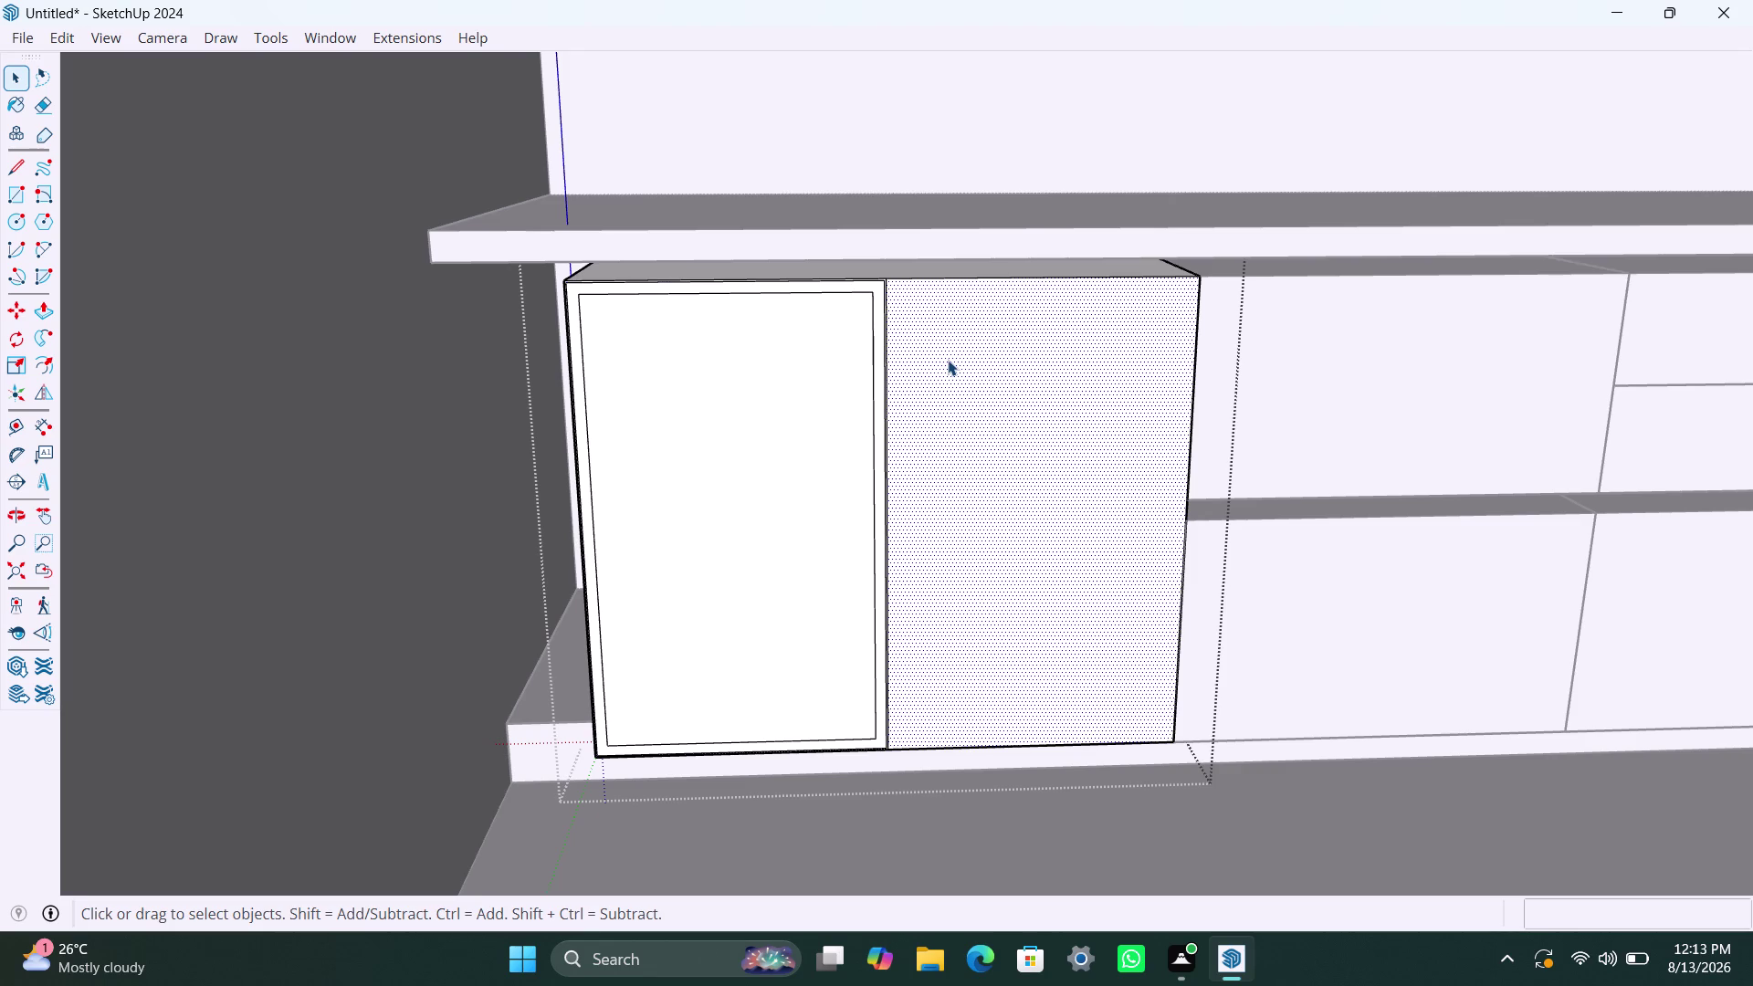
key(f)
click(942, 361)
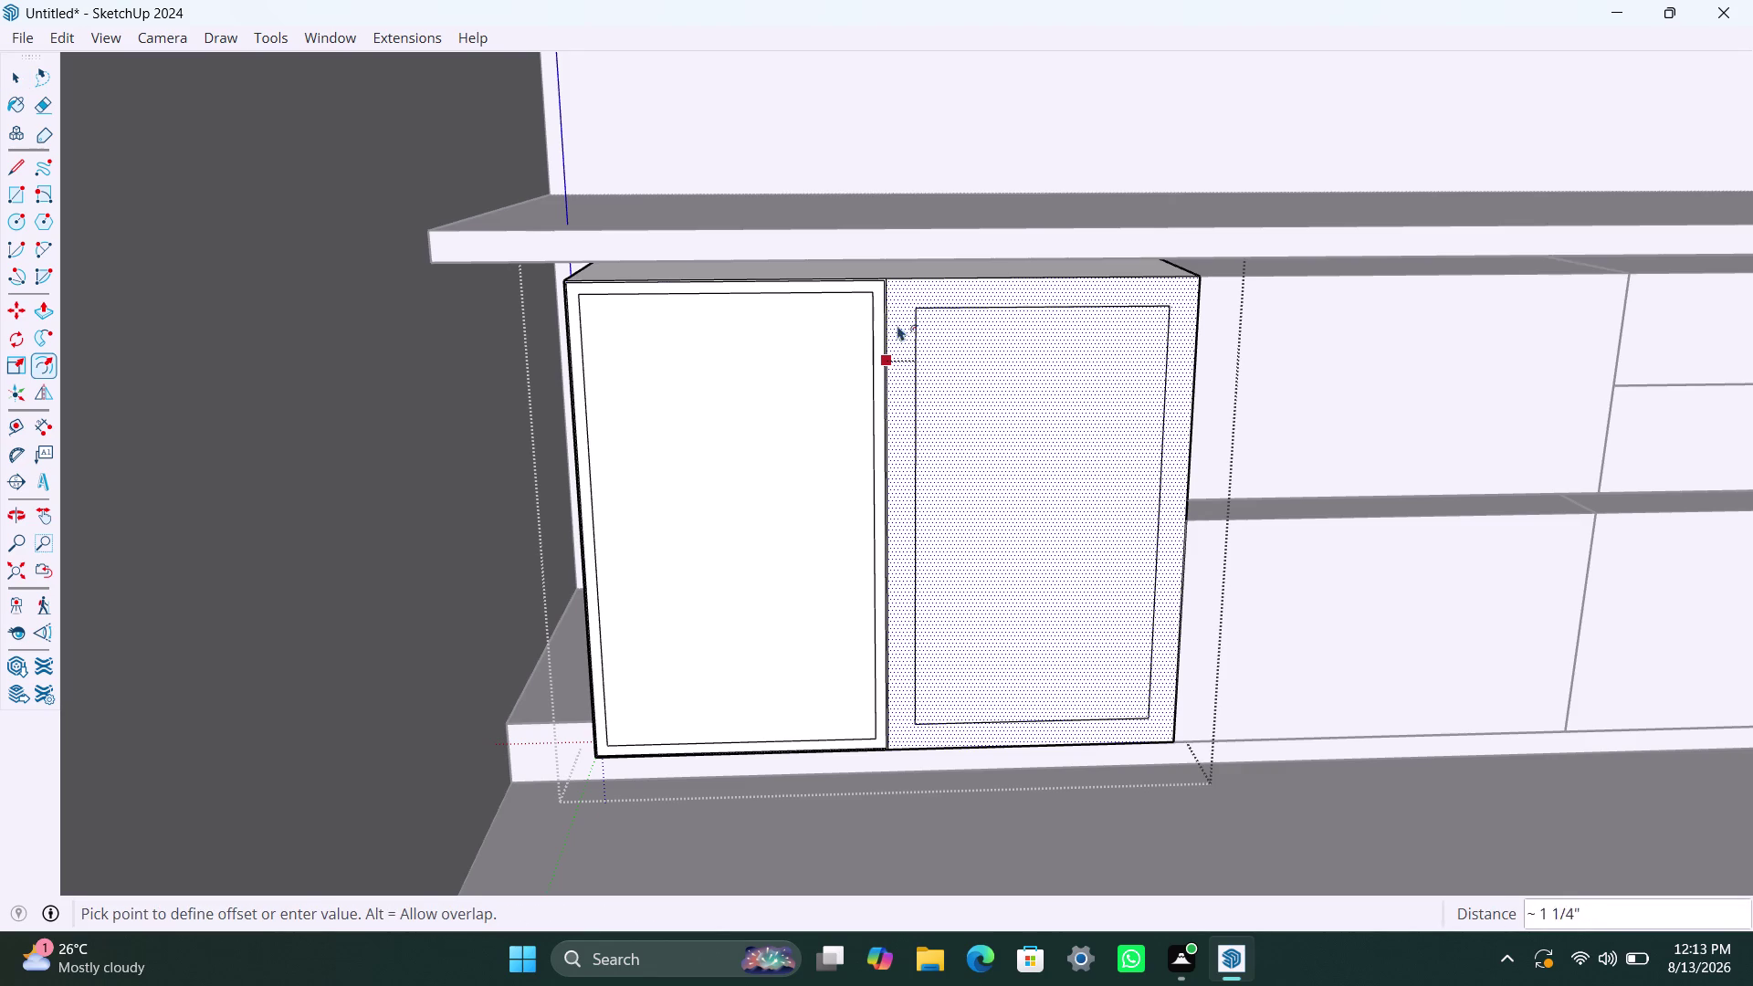
text(2.5mm)
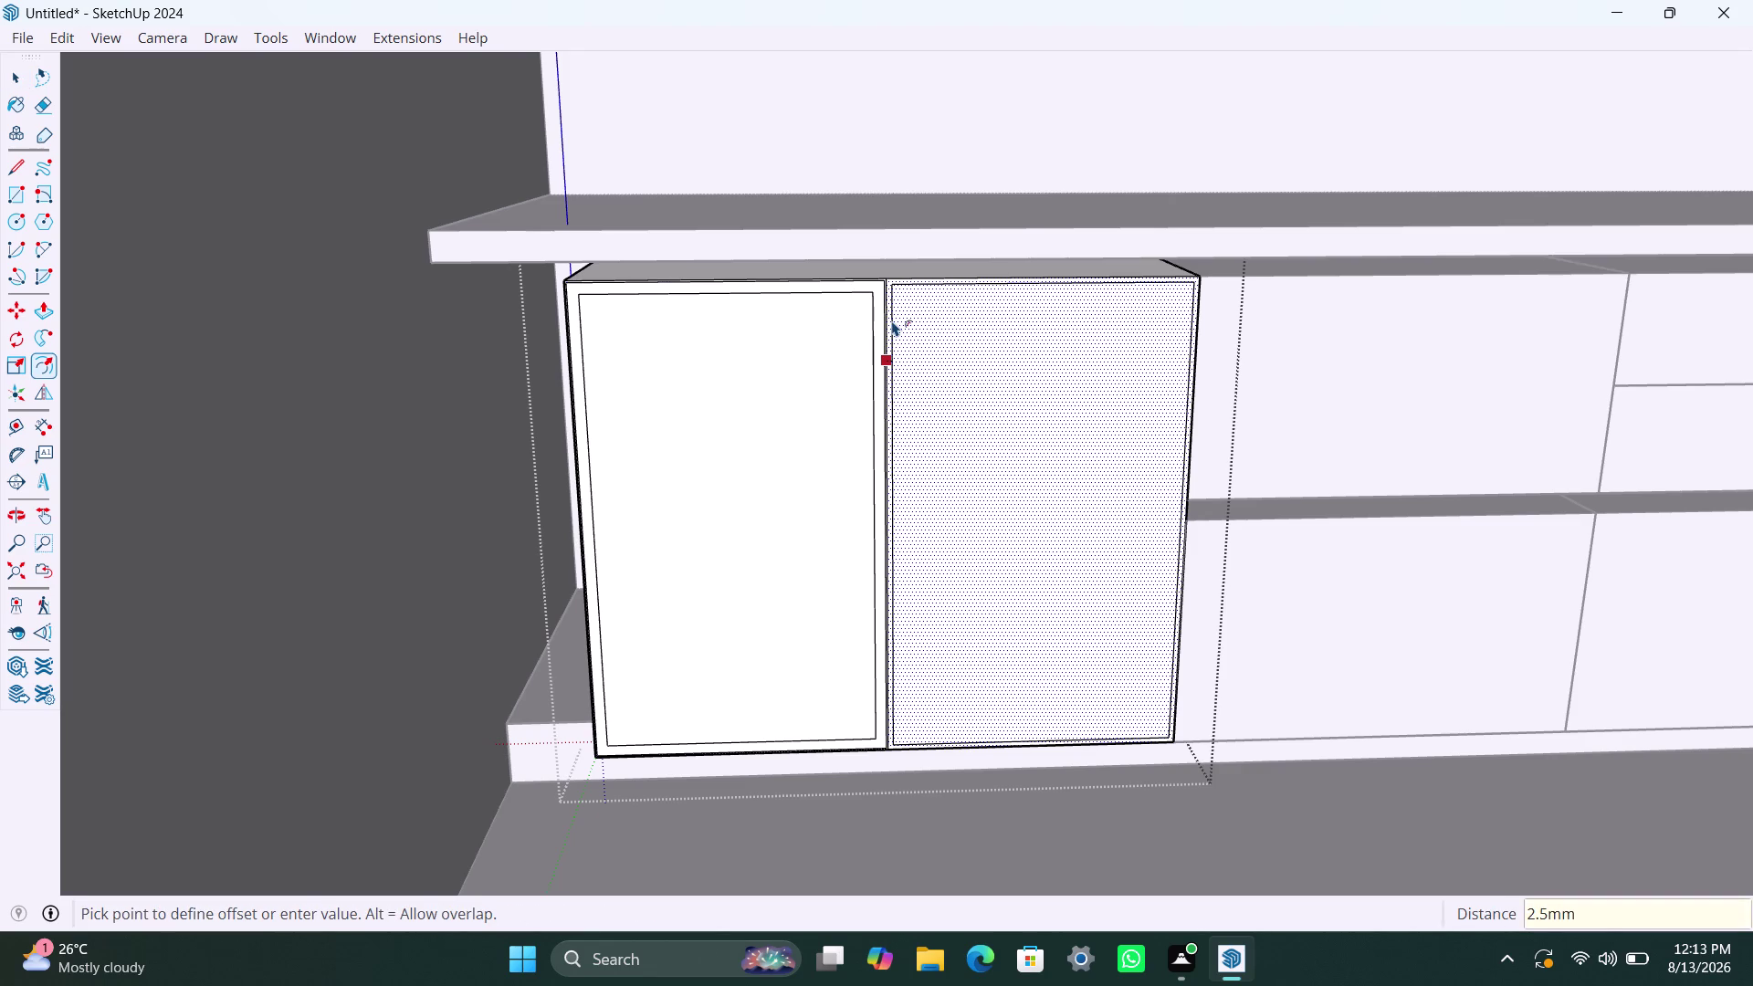
key(Return)
click(940, 348)
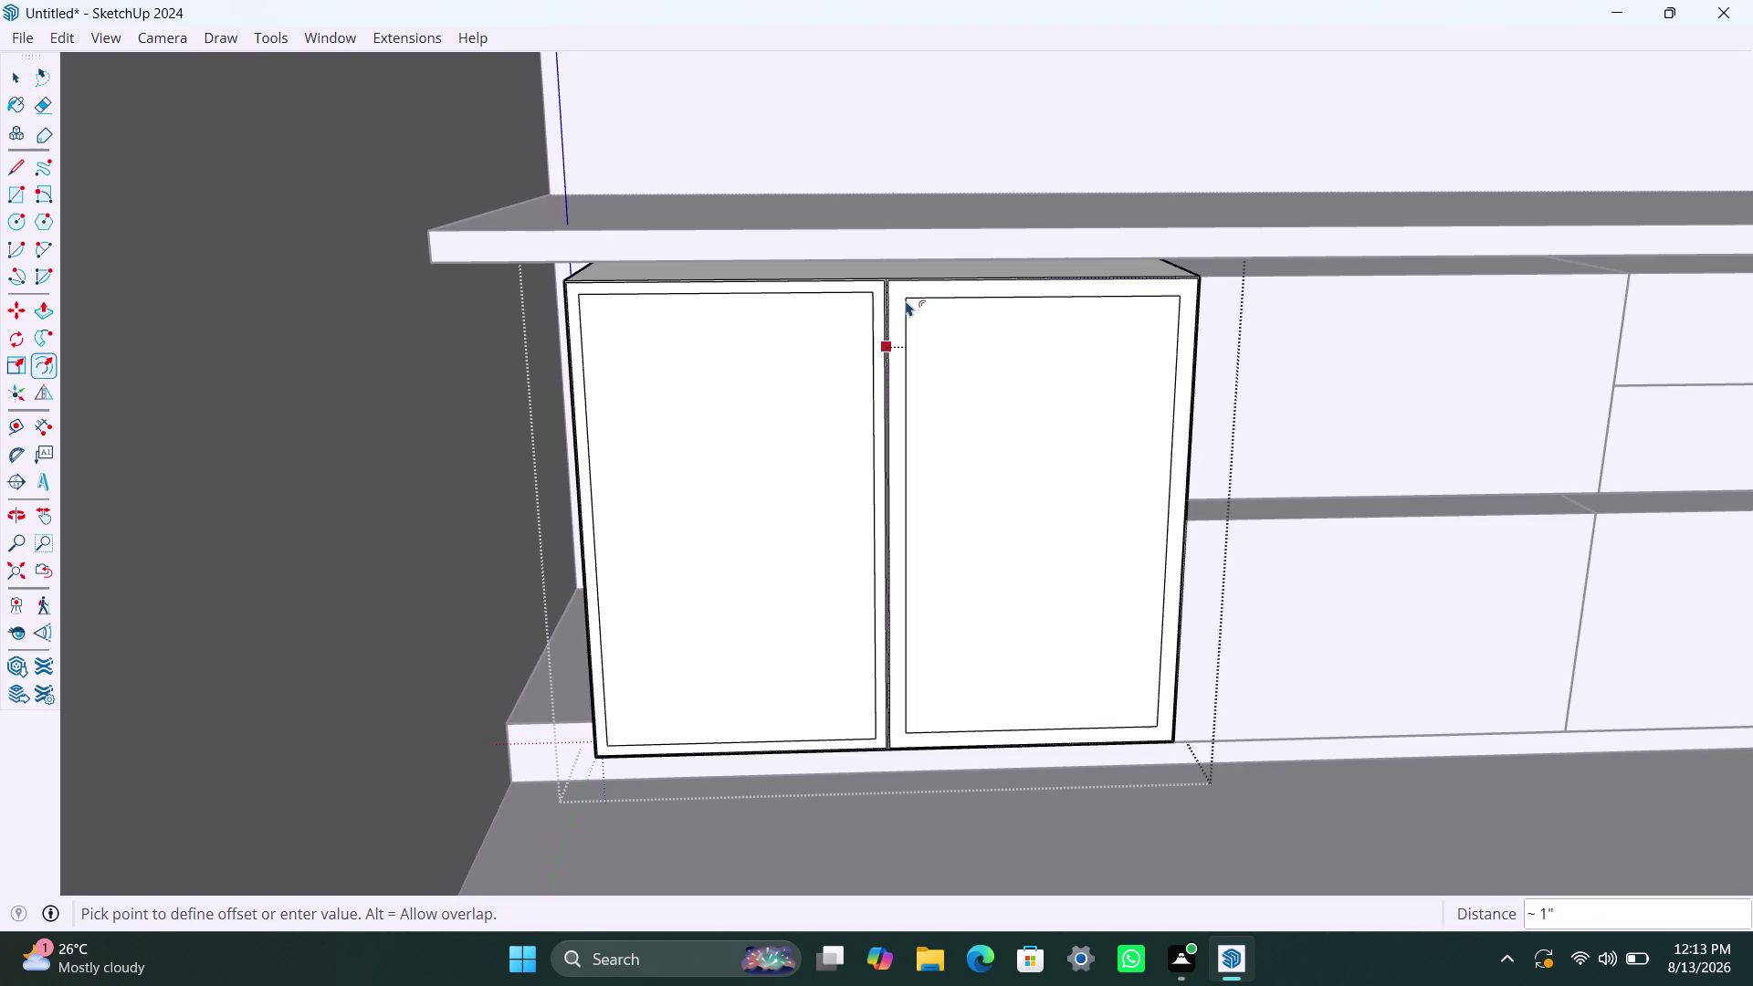
Finish the right door's 18 mm inset.
key(1)
text(8m)
text(m)
key(Return)
key(space)
Zoom into the door seam and delete the two thin strip faces.
scroll(up, 3)
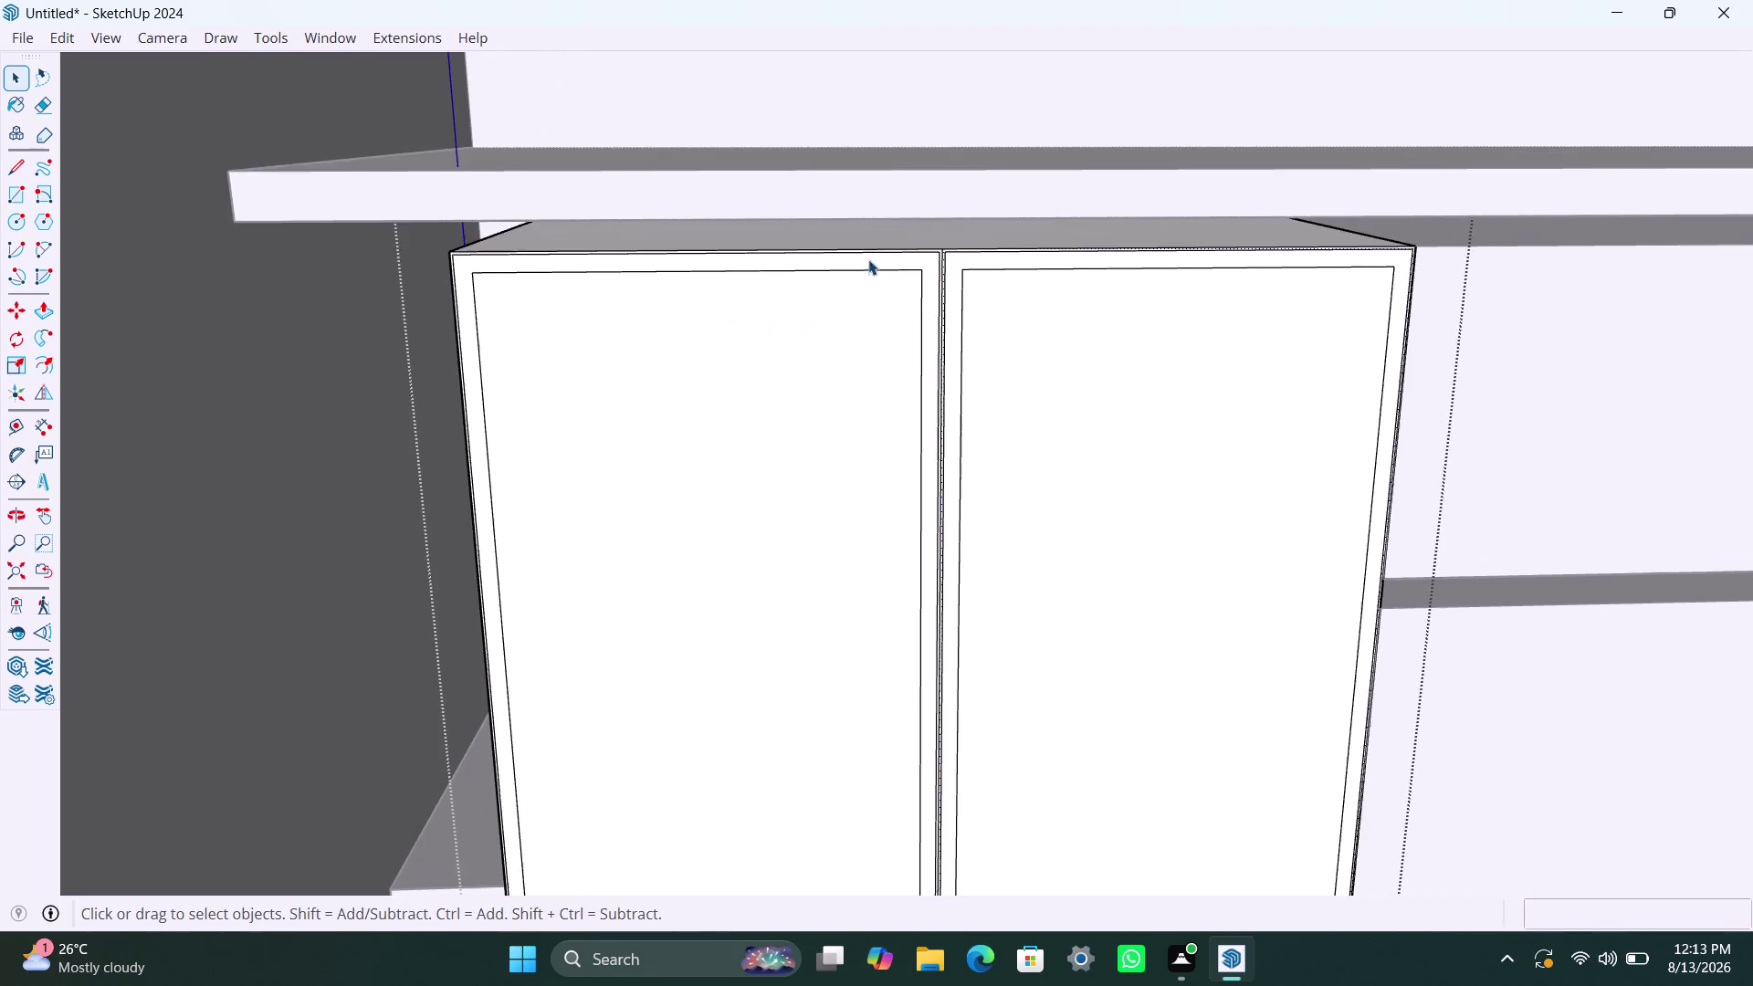
scroll(up, 3)
scroll(up, 3)
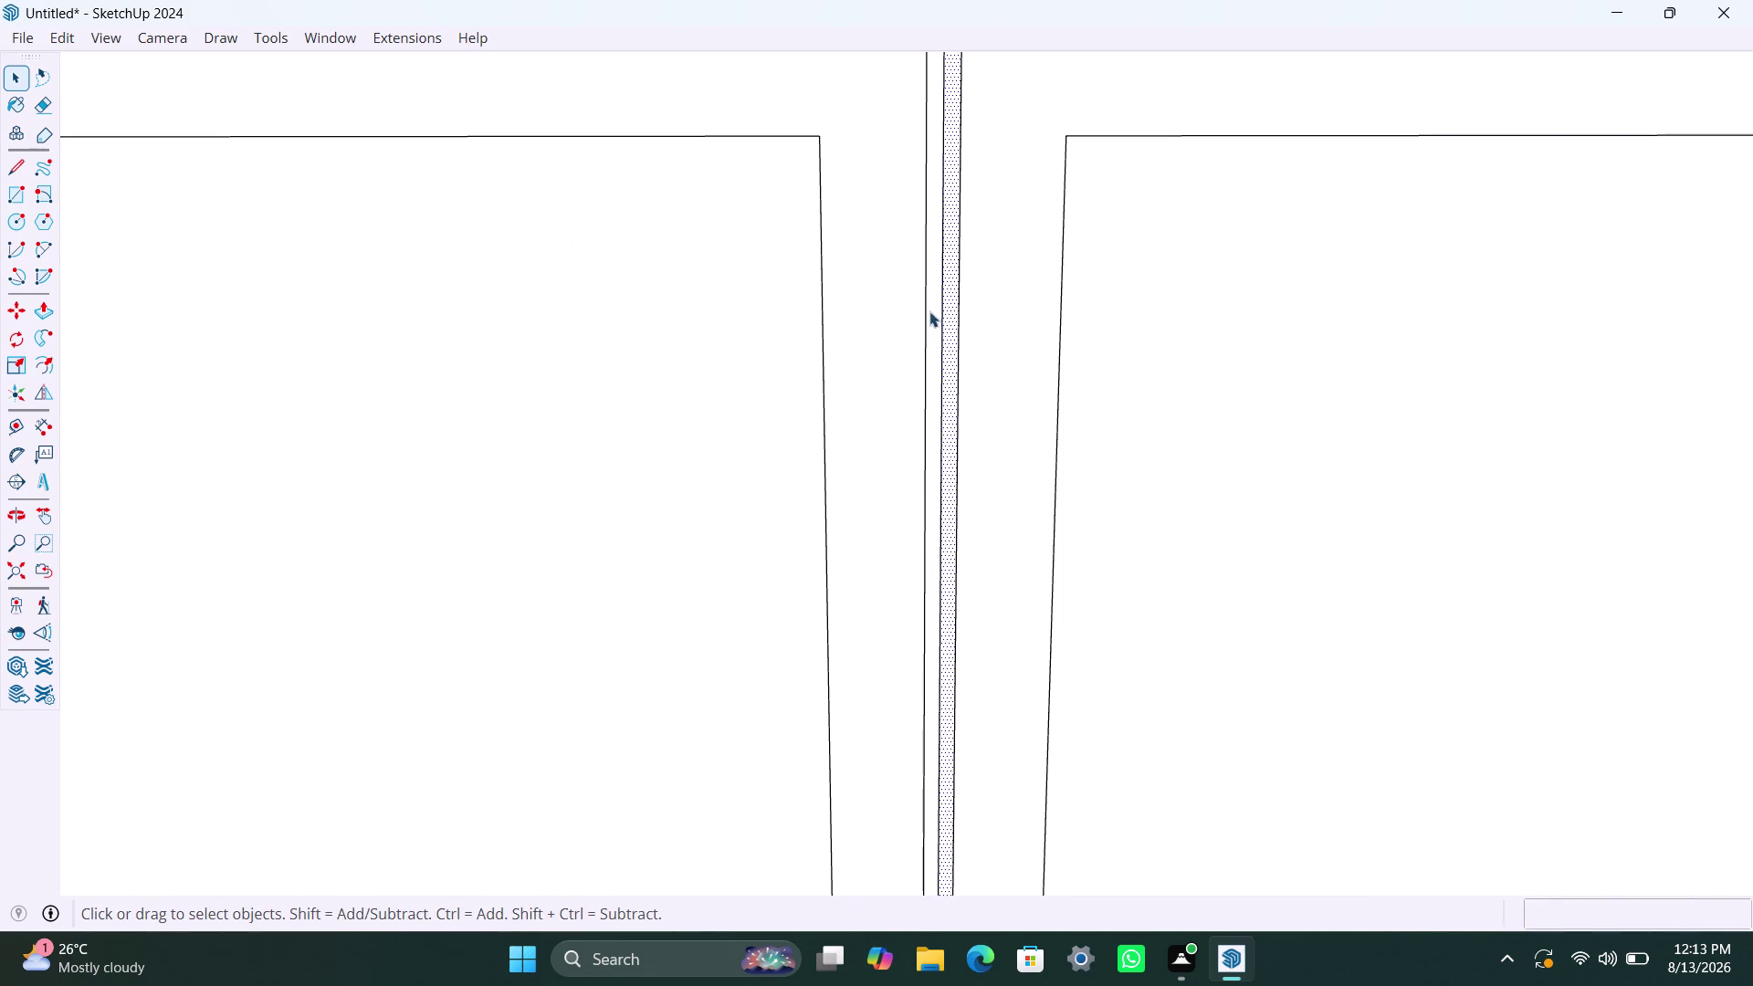
scroll(up, 3)
click(930, 288)
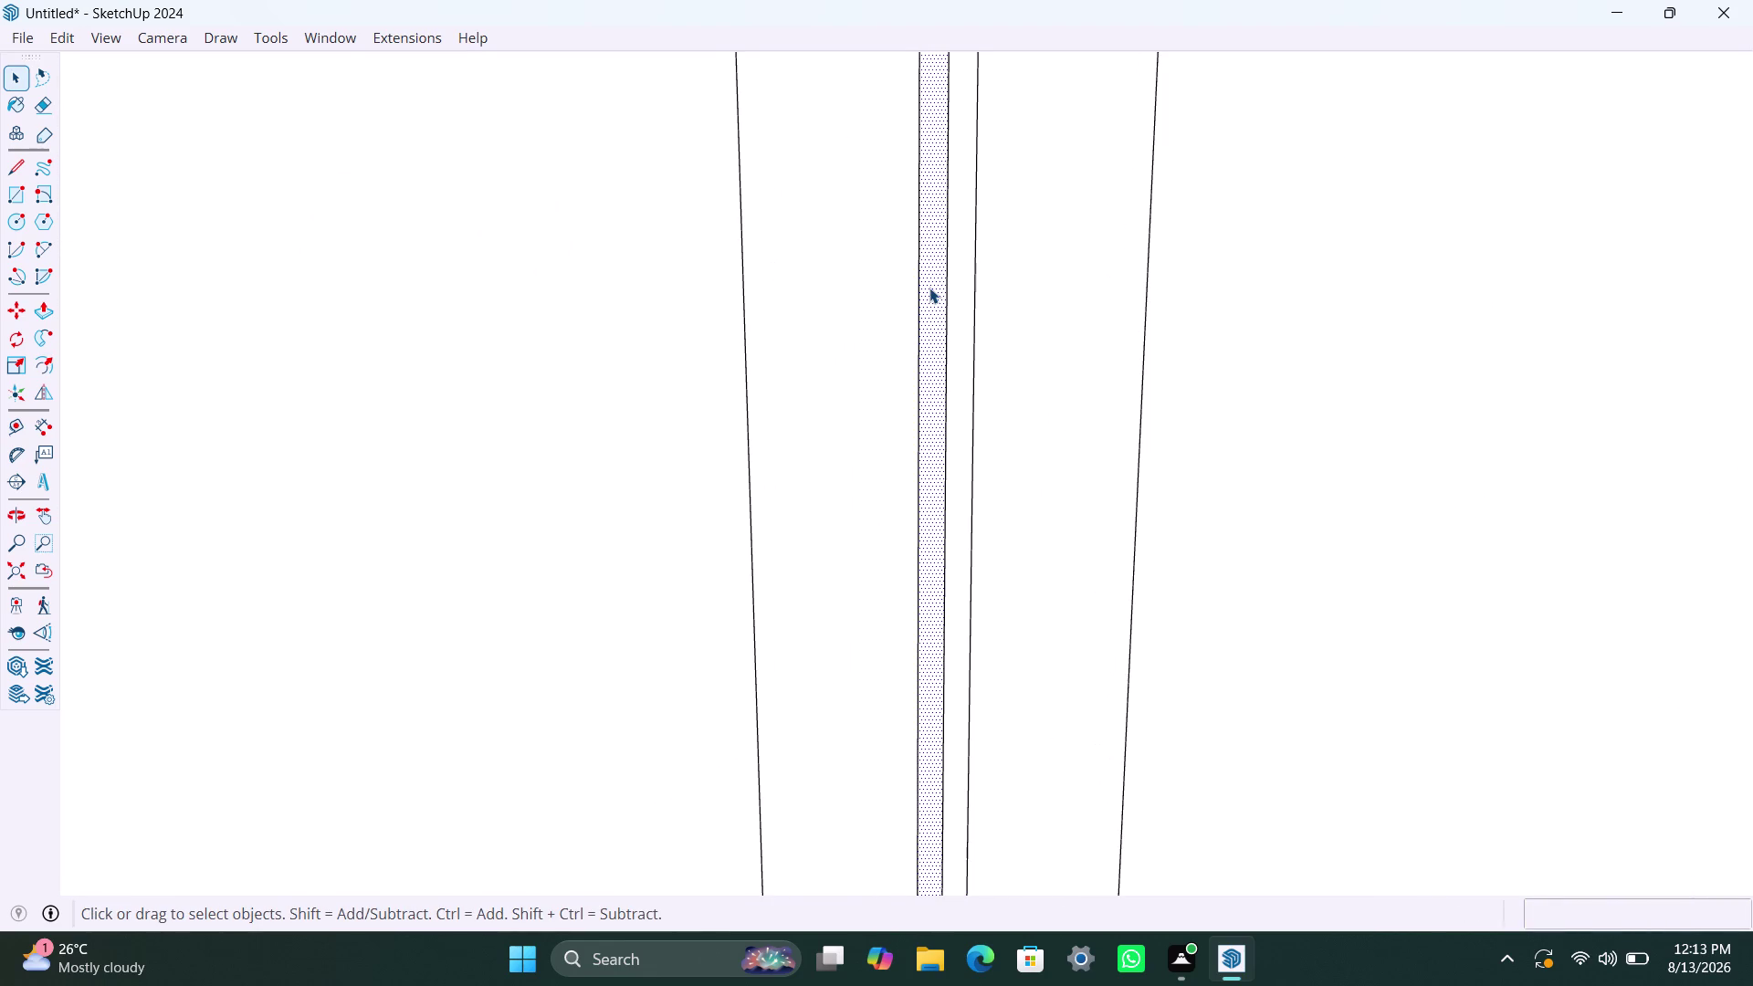
key(BackSpace)
key(Delete)
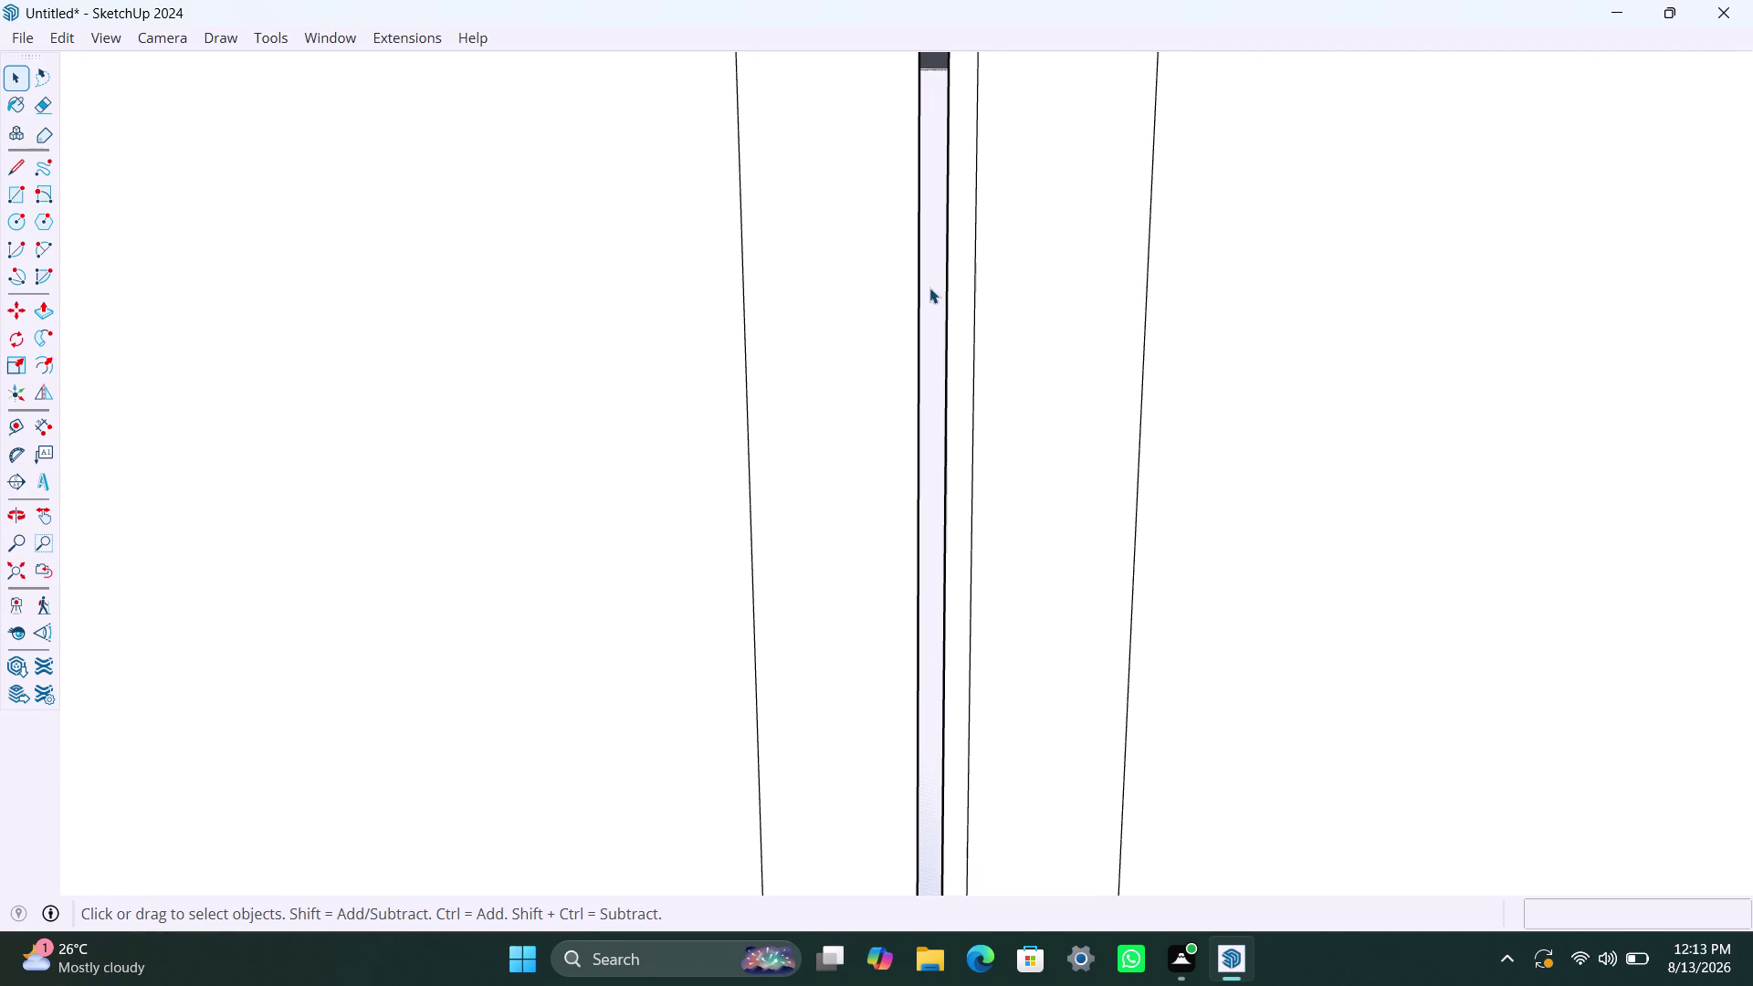
click(960, 284)
key(Delete)
scroll(down, 3)
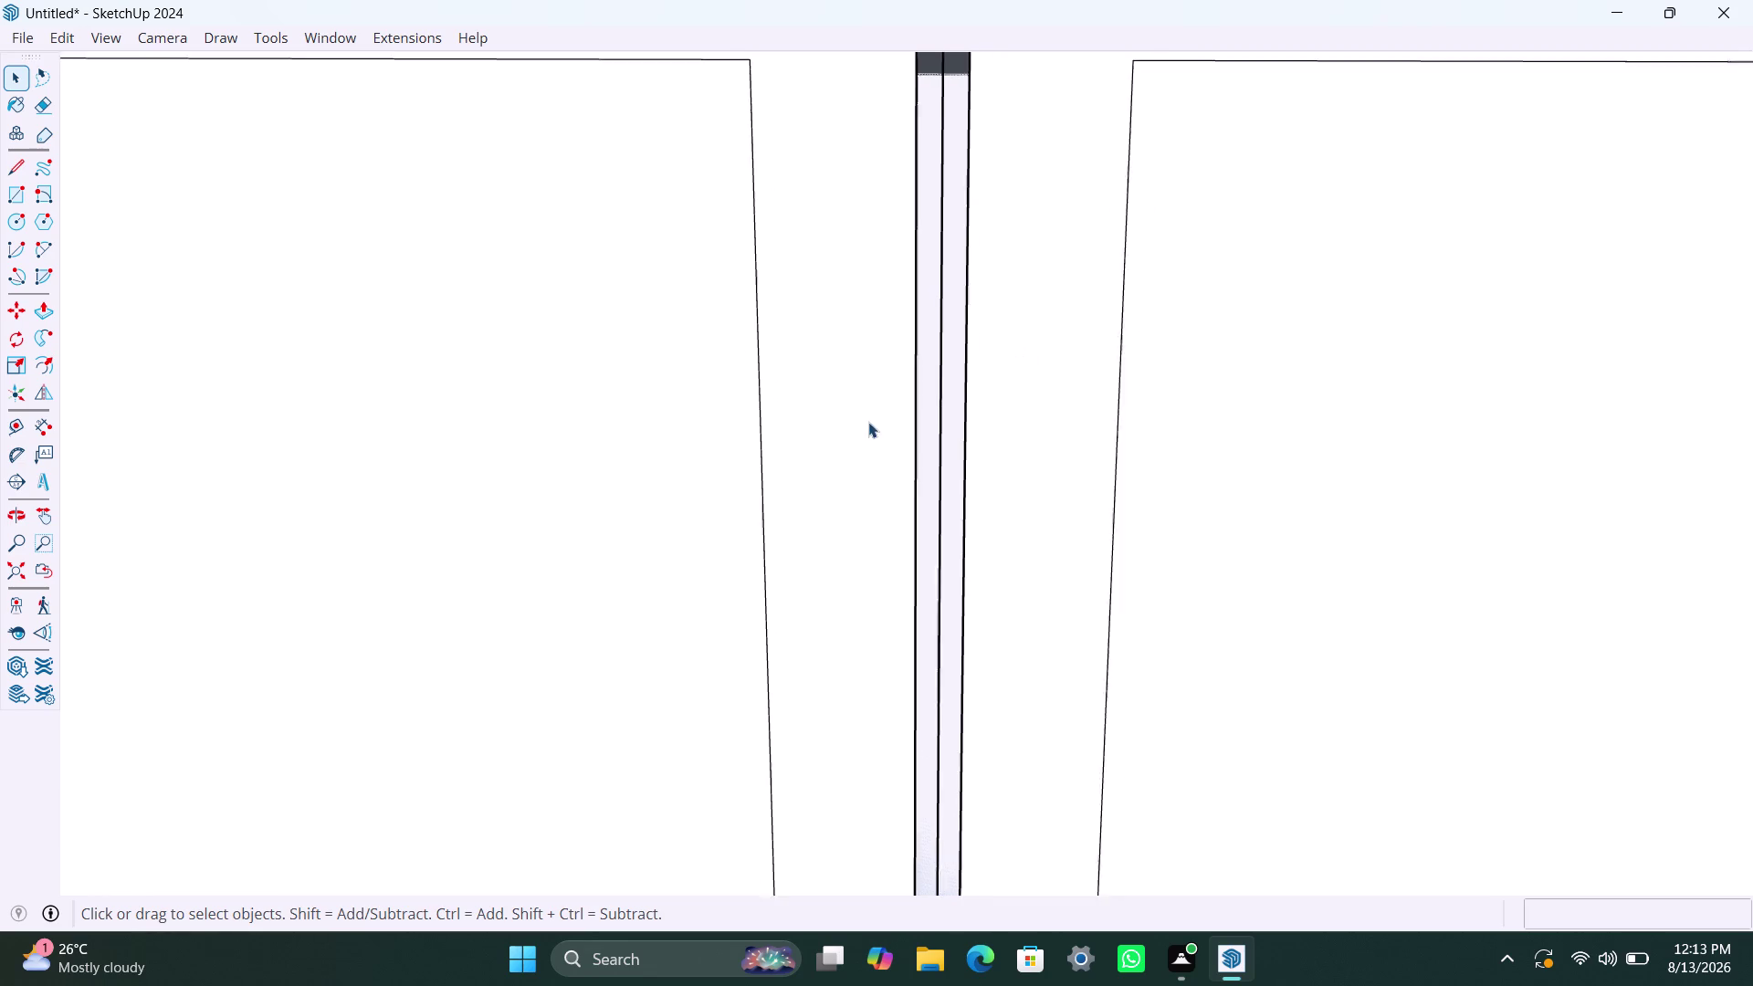